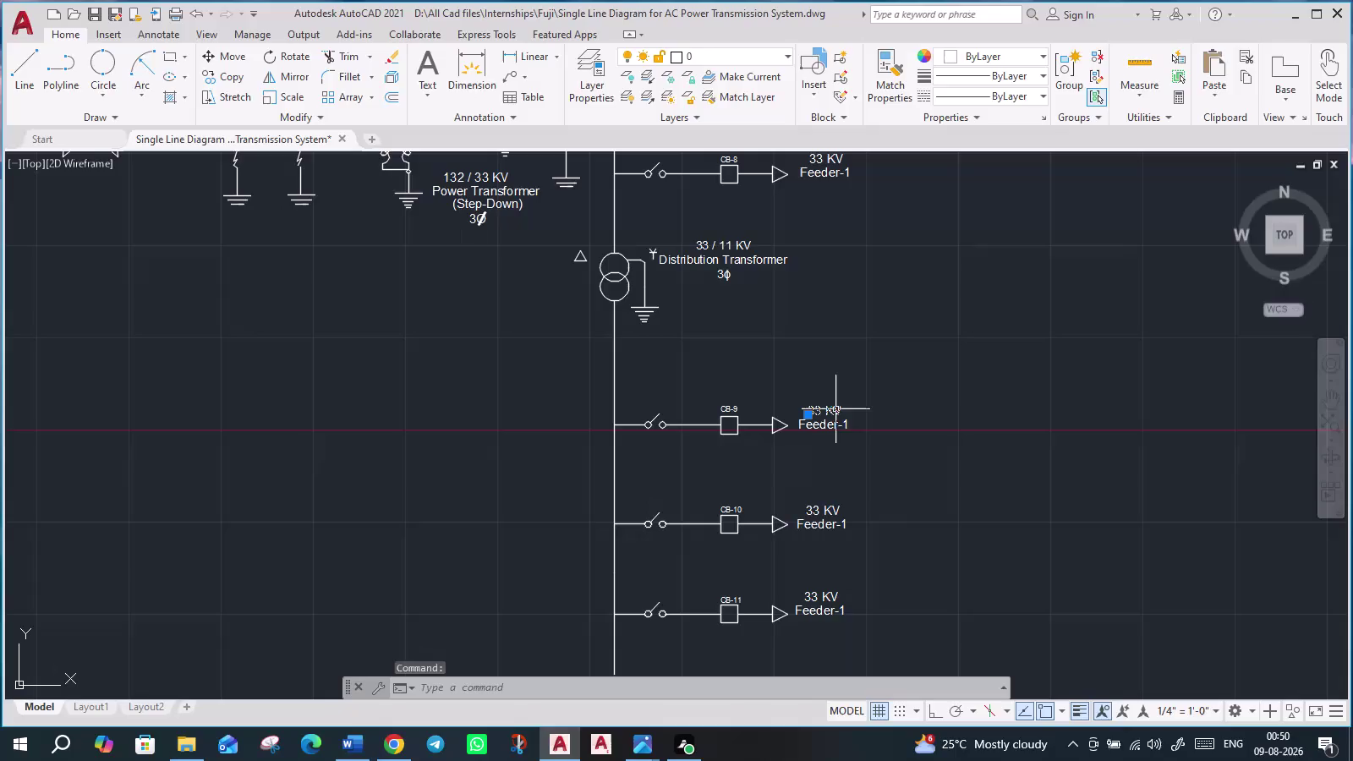
Paste a copy of the 33 KV label below the distribution transformer's ground and open it for editing.
key(ctrl+c)
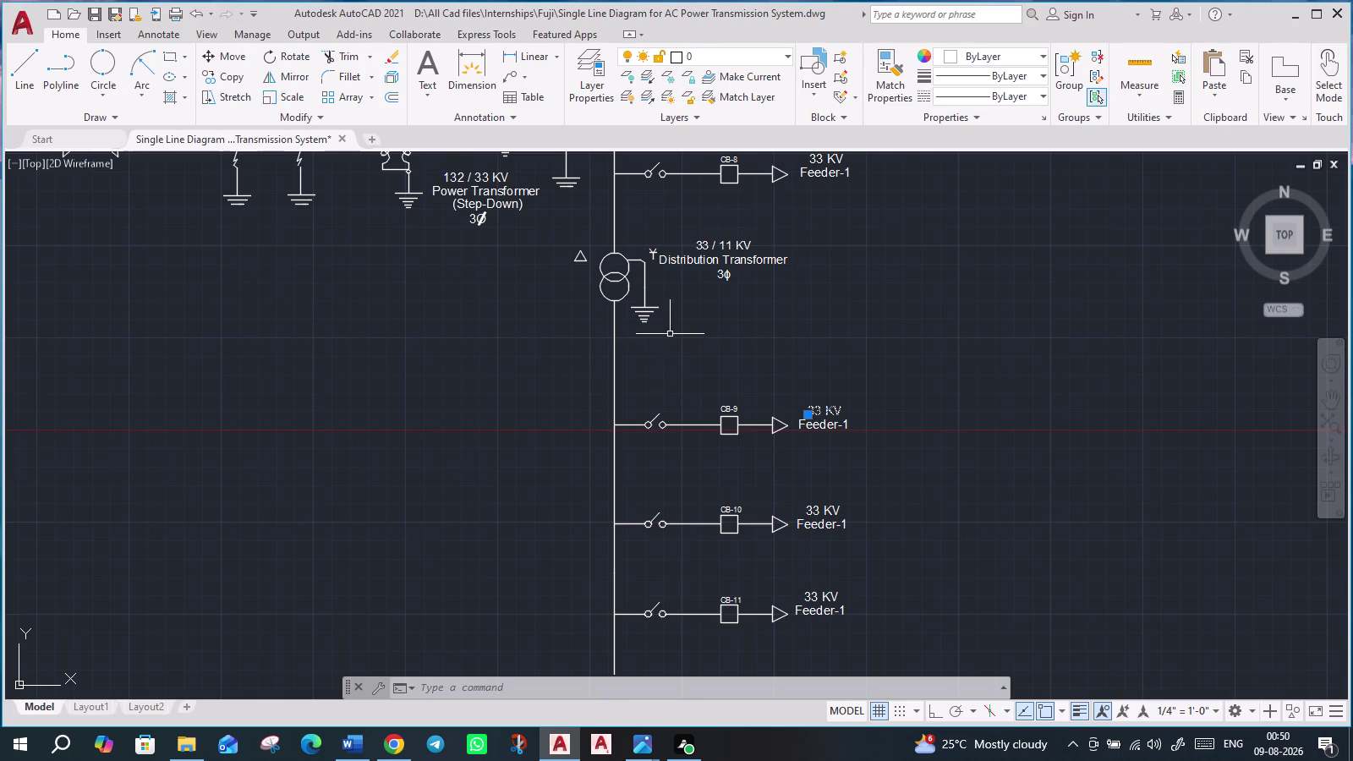
click(633, 339)
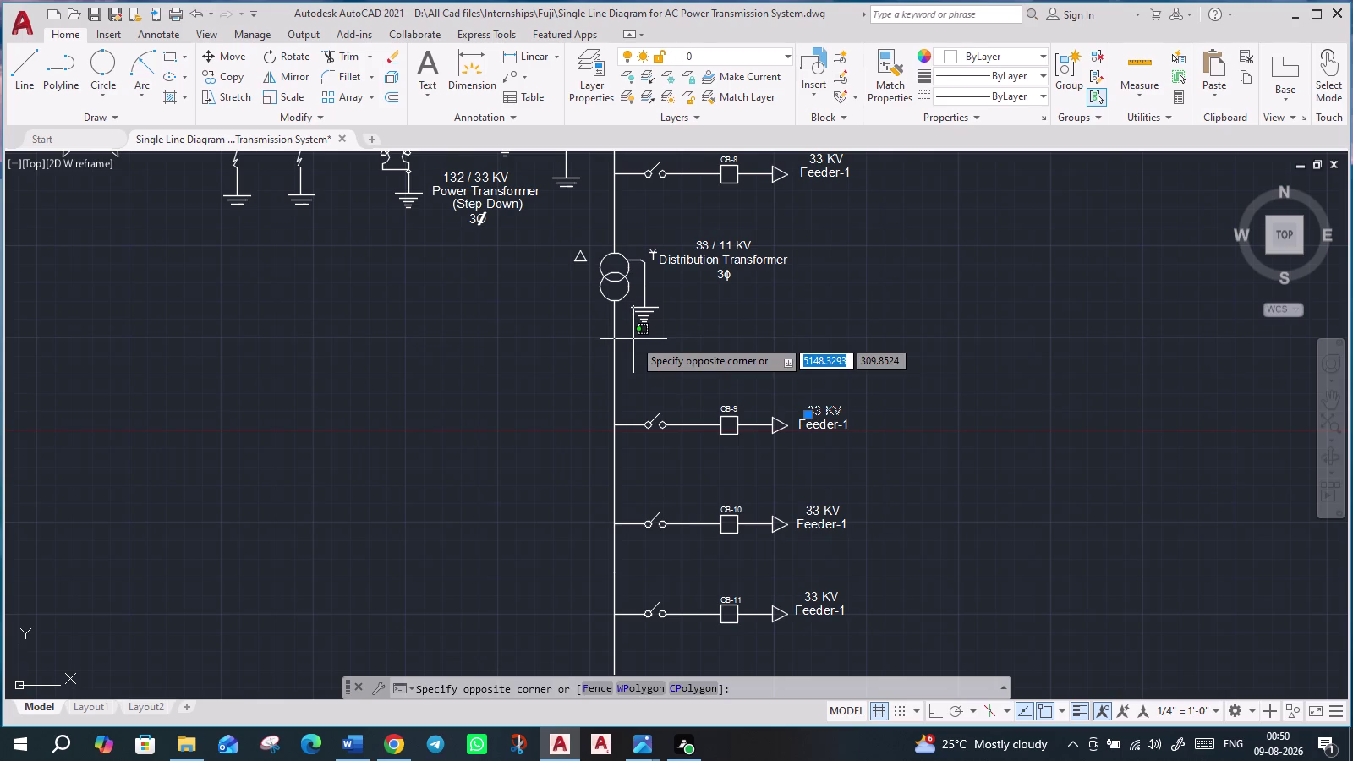
key(ctrl+v)
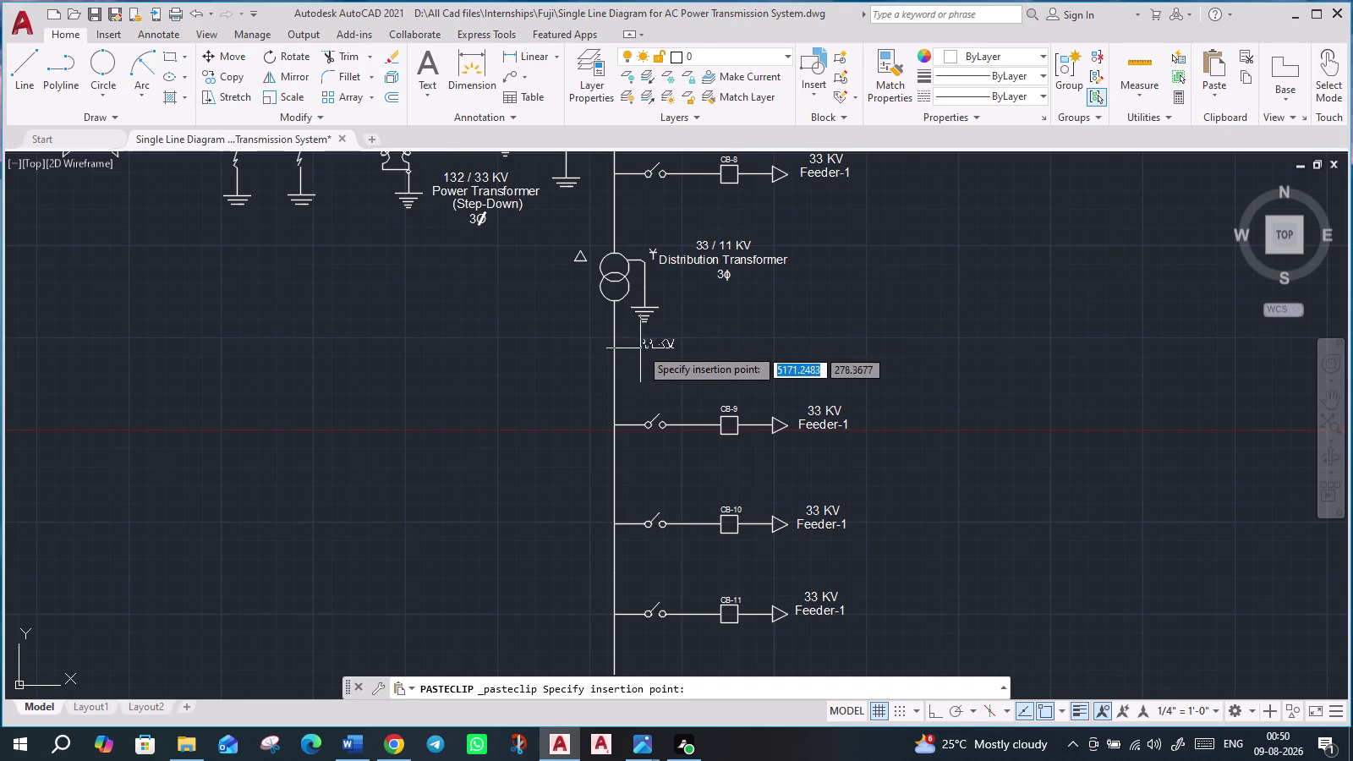
scroll(up, 3)
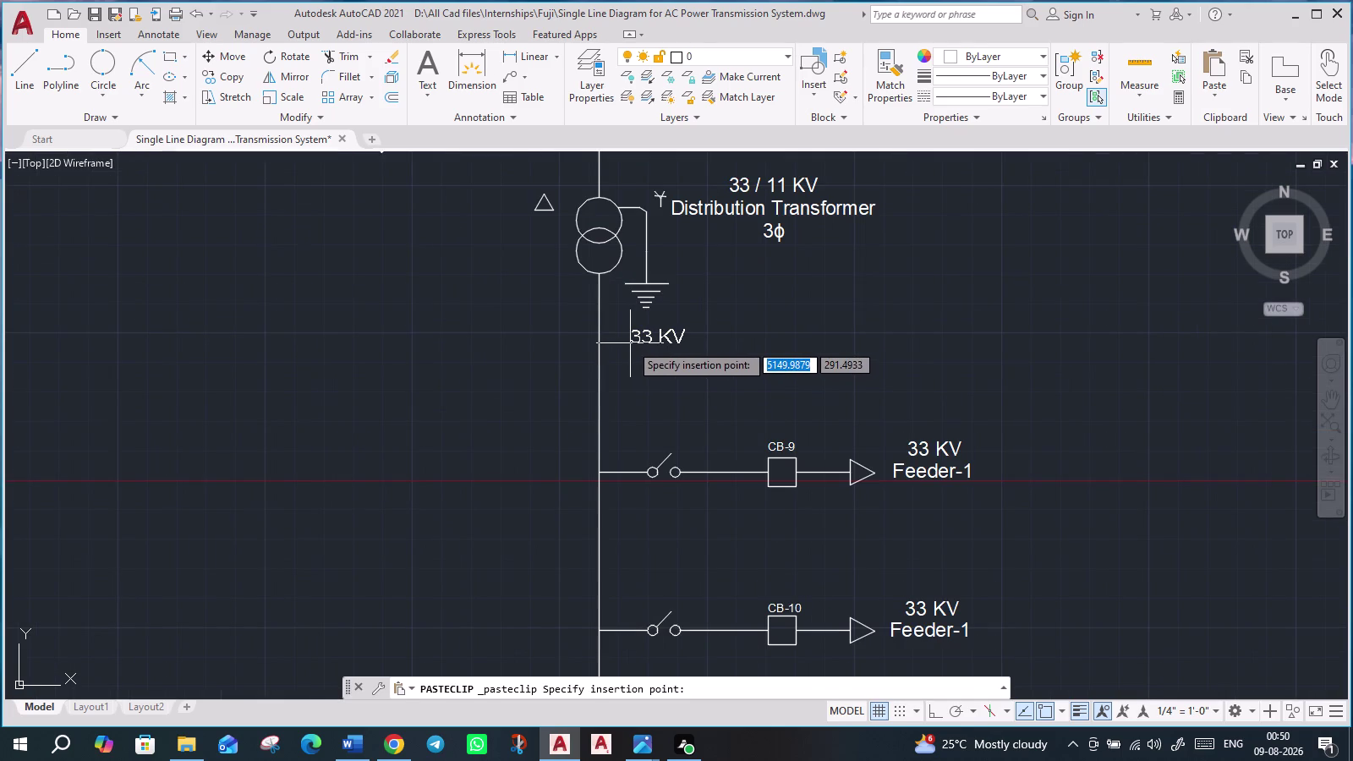
click(630, 344)
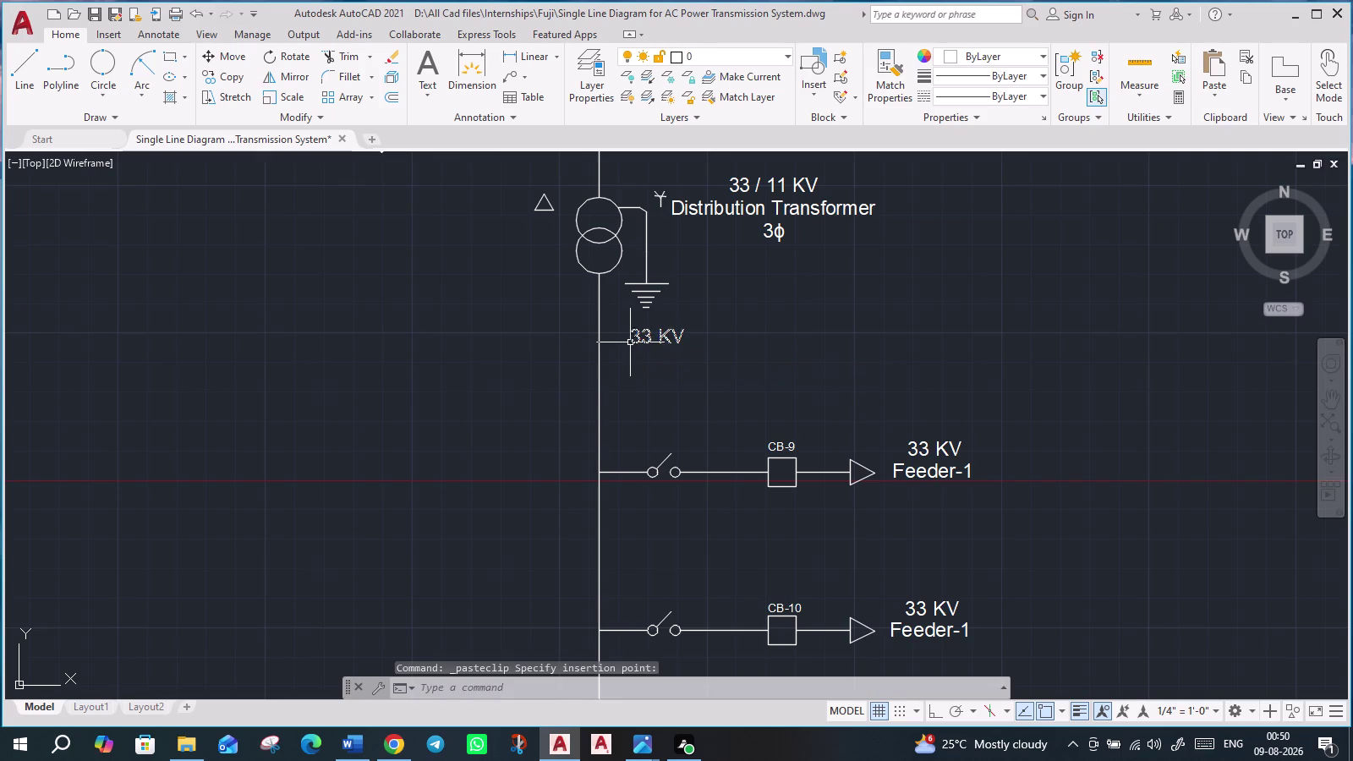
key(Escape)
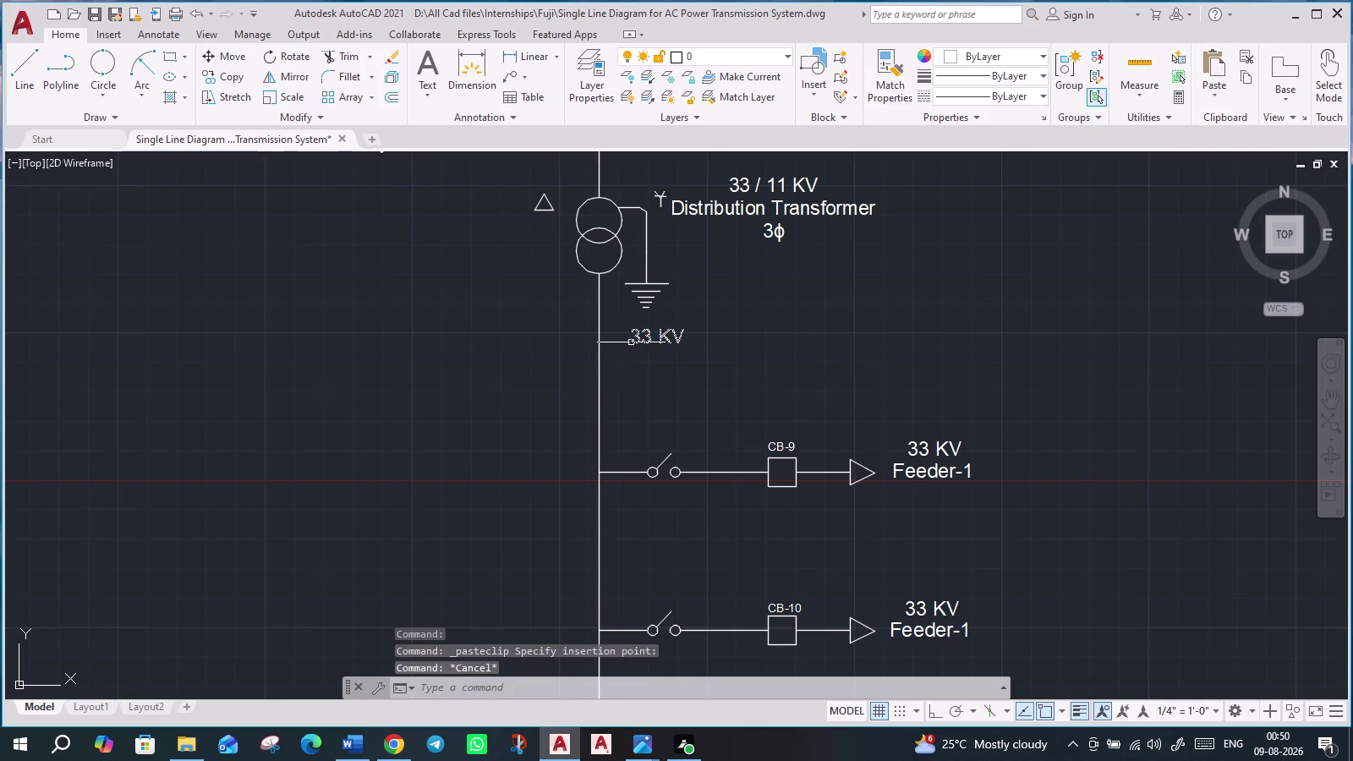
double_click(644, 337)
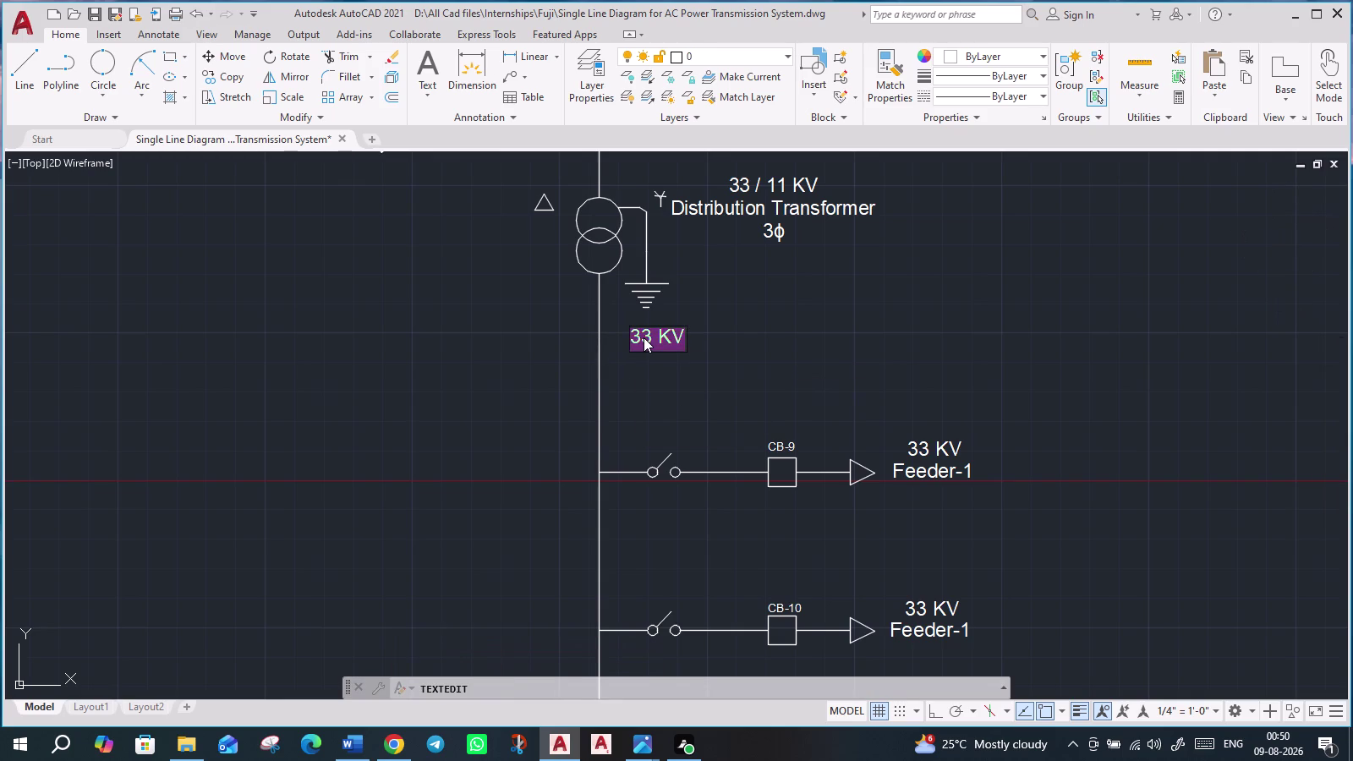
Retype the pasted label as '11 KV BUS' and exit text editing.
text(11)
key(space)
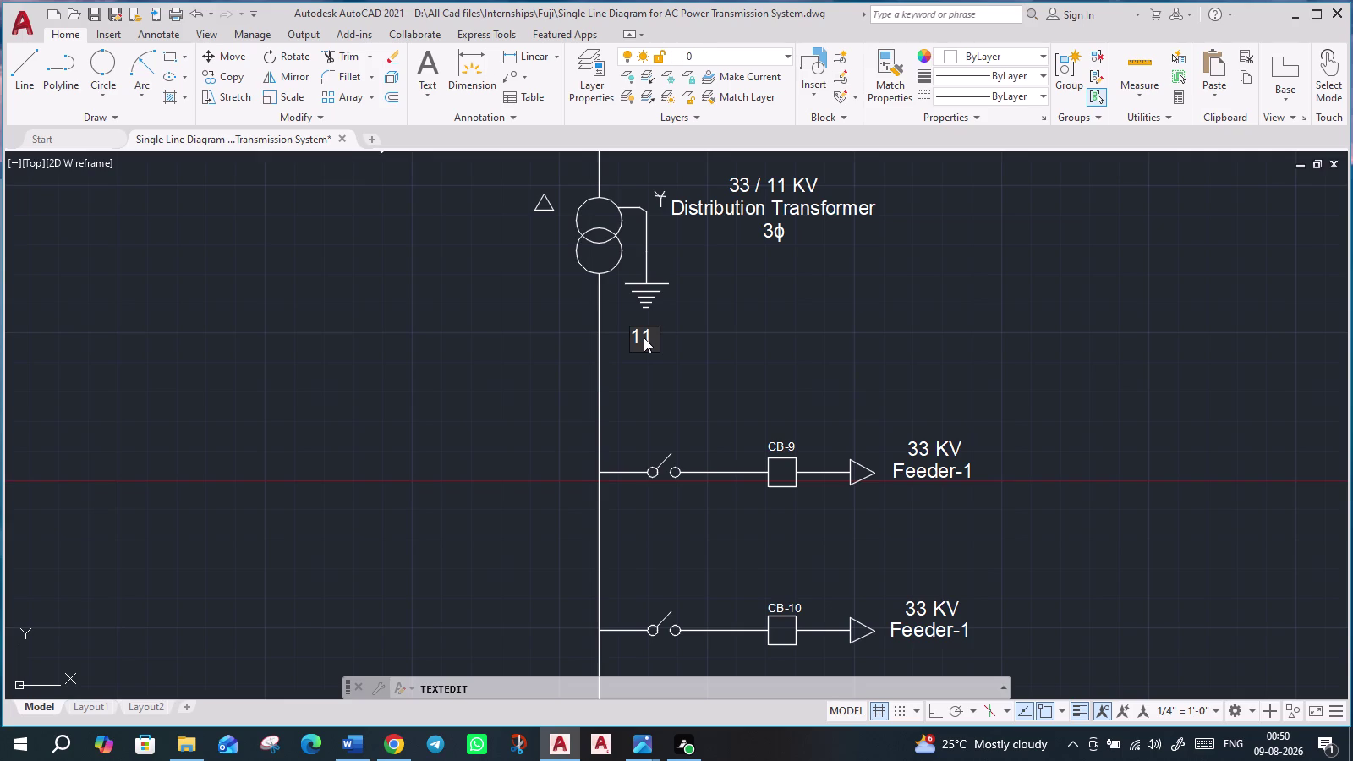
text(KV)
key(space)
text(B)
text(US)
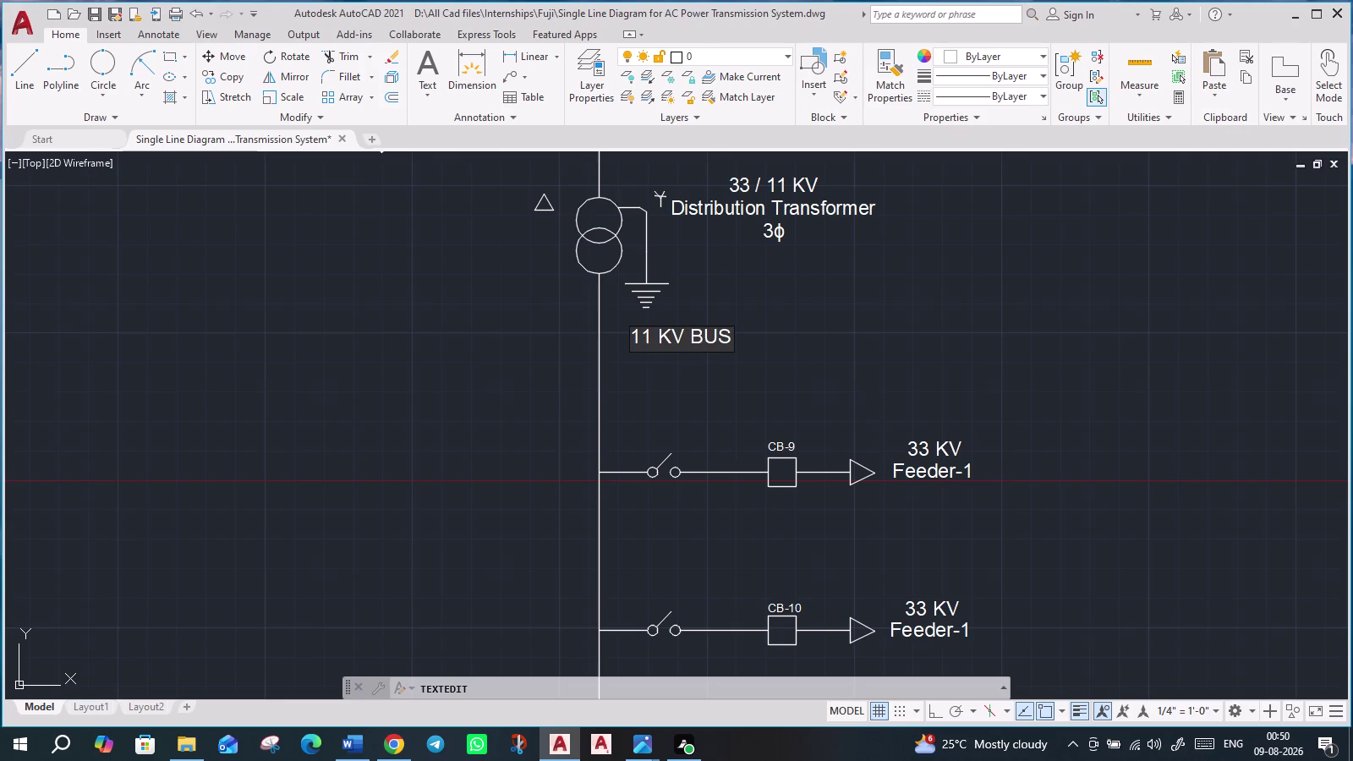
key(Return)
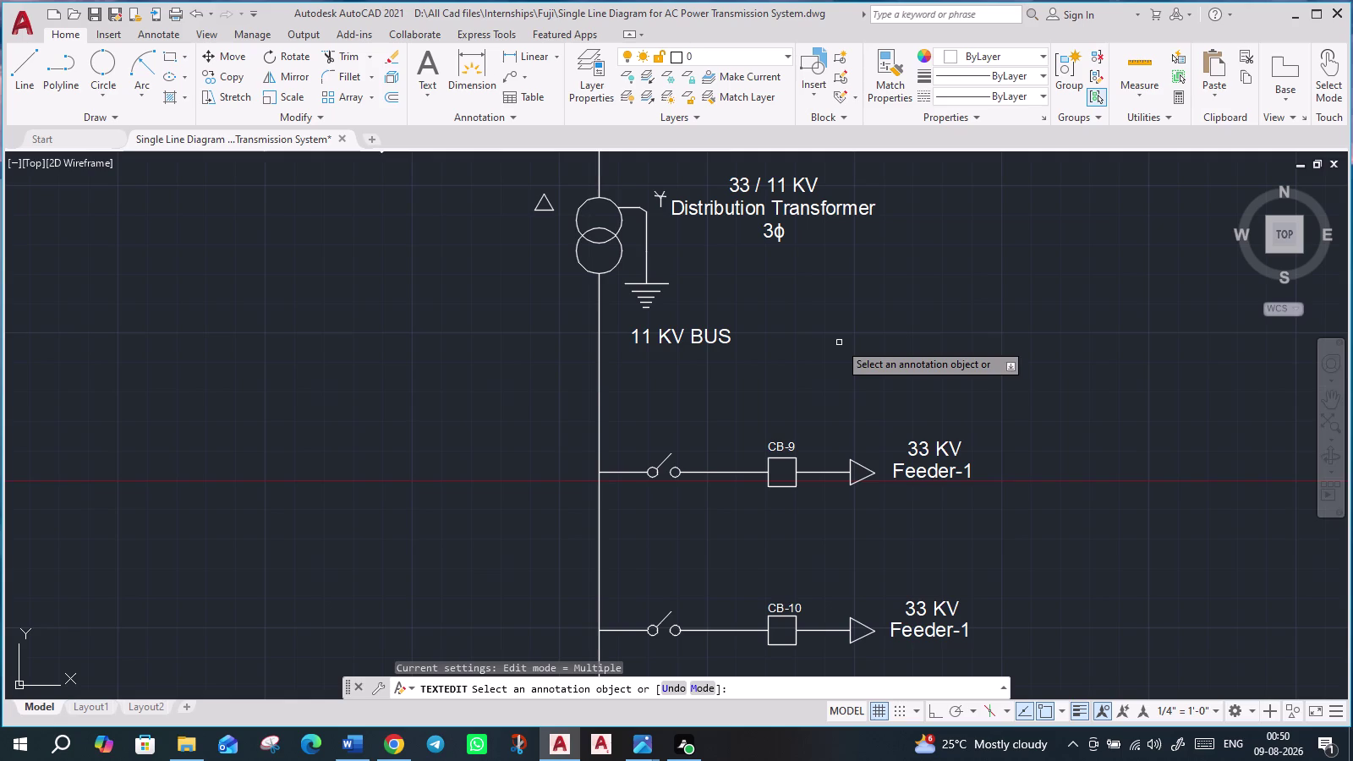
key(Escape)
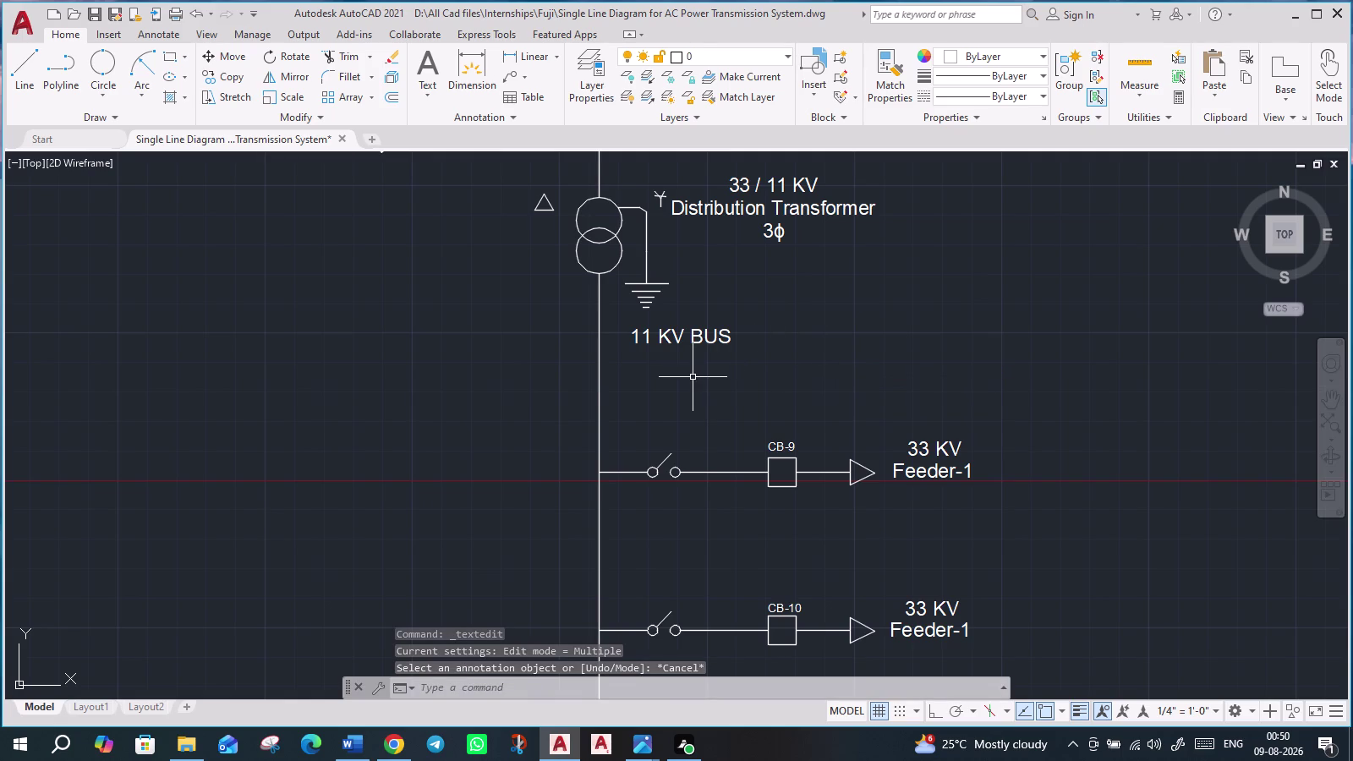
scroll(down, 3)
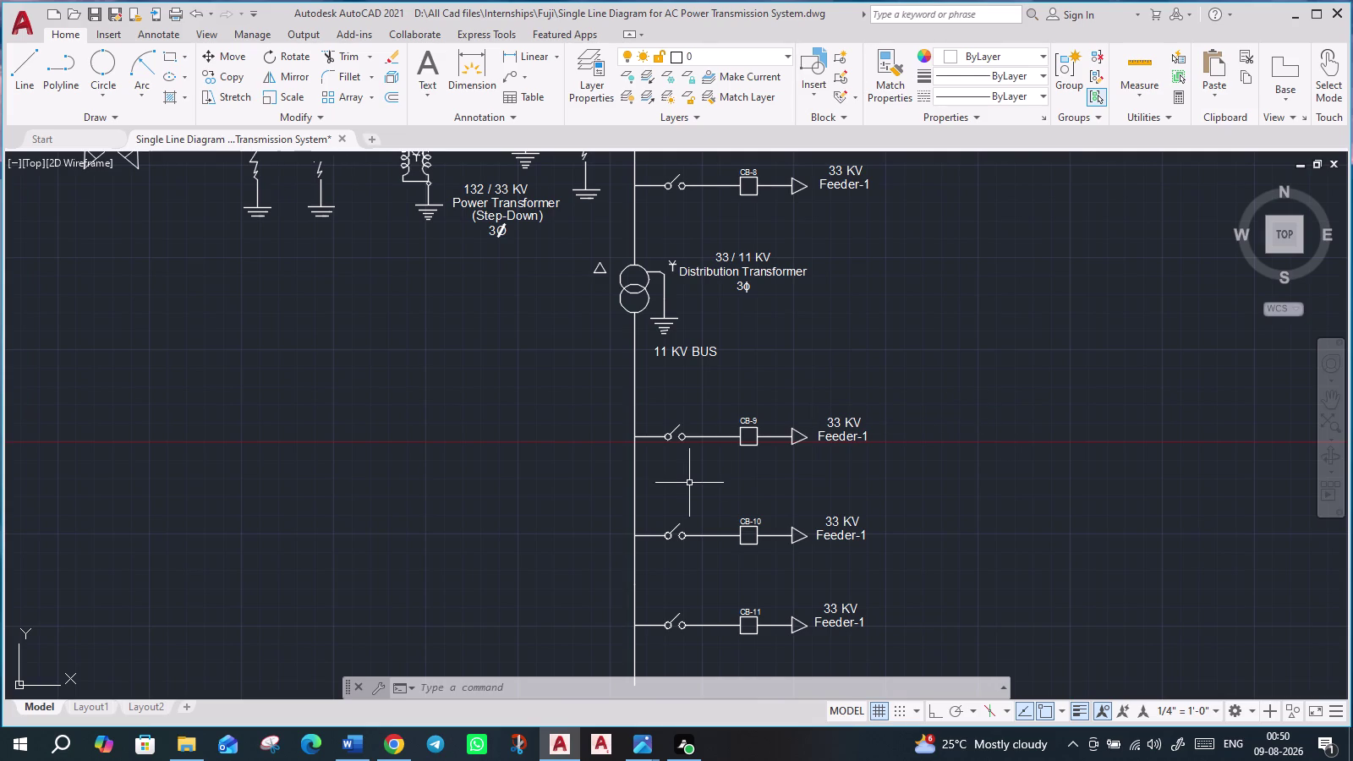
Draw a line left from the 11 KV bus at the CB-9 row, then delete the slanted result.
key(l)
key(Return)
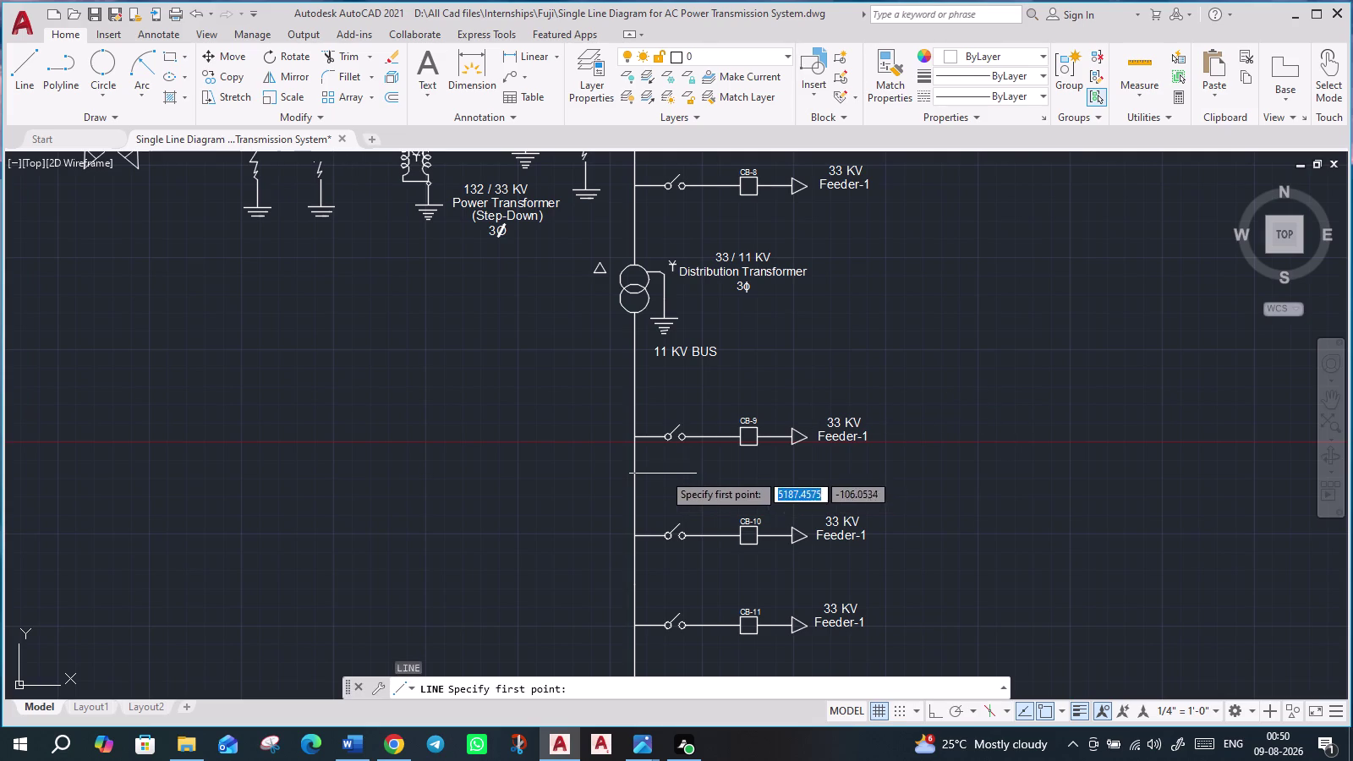
click(638, 440)
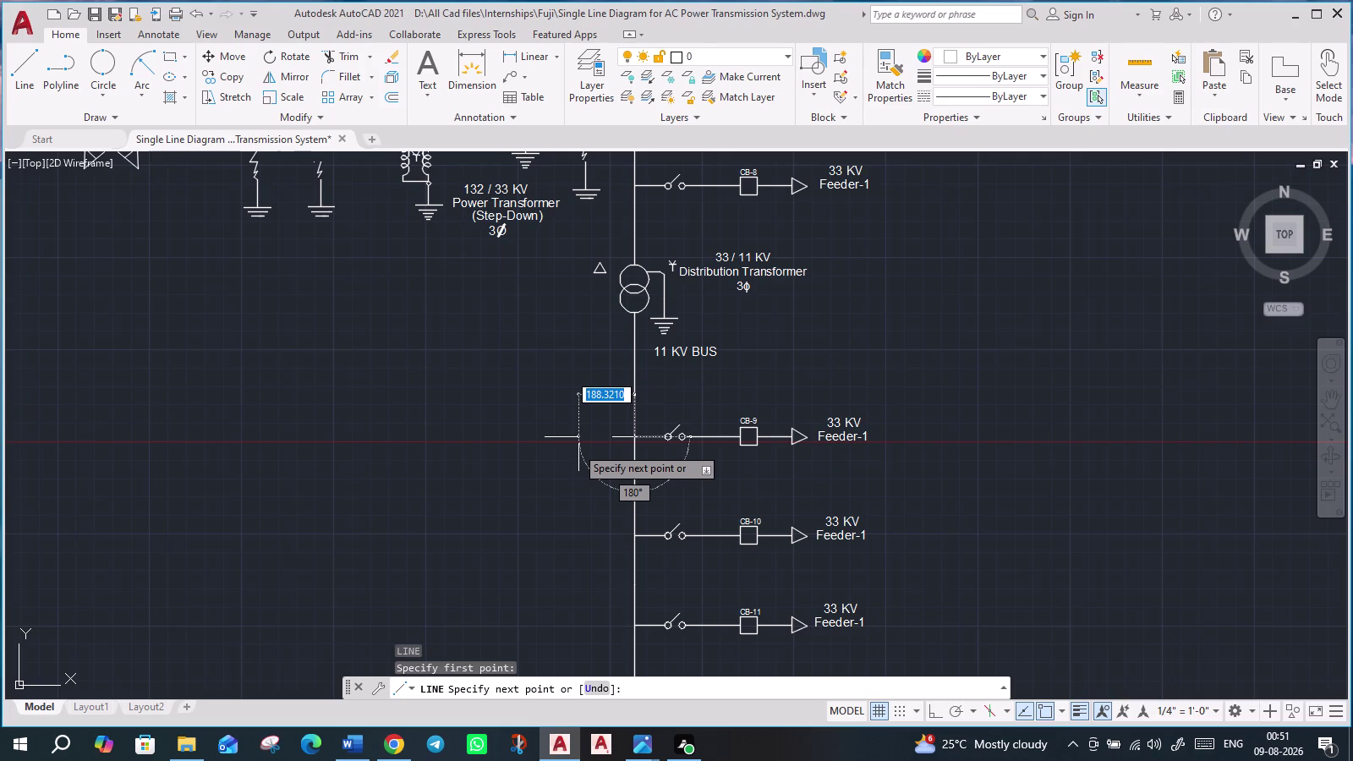
click(576, 446)
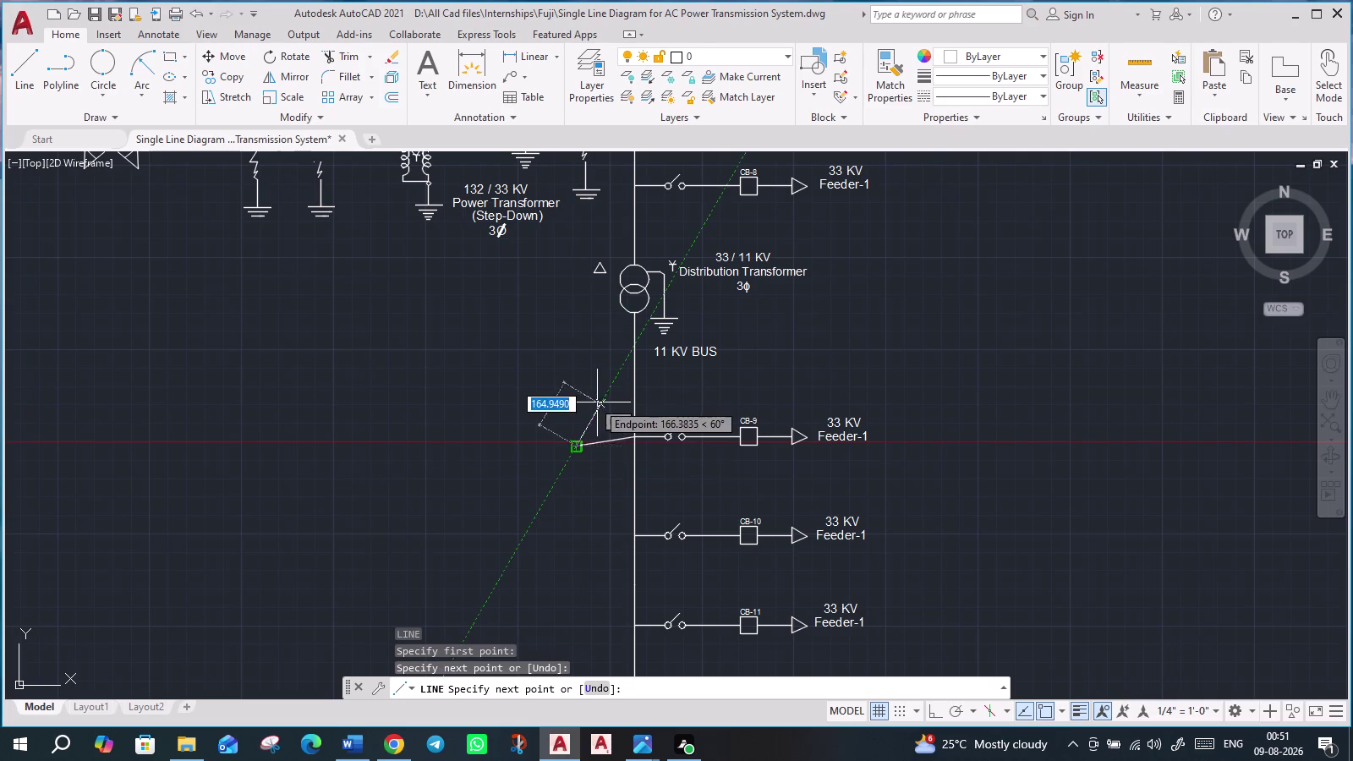
key(Escape)
click(588, 444)
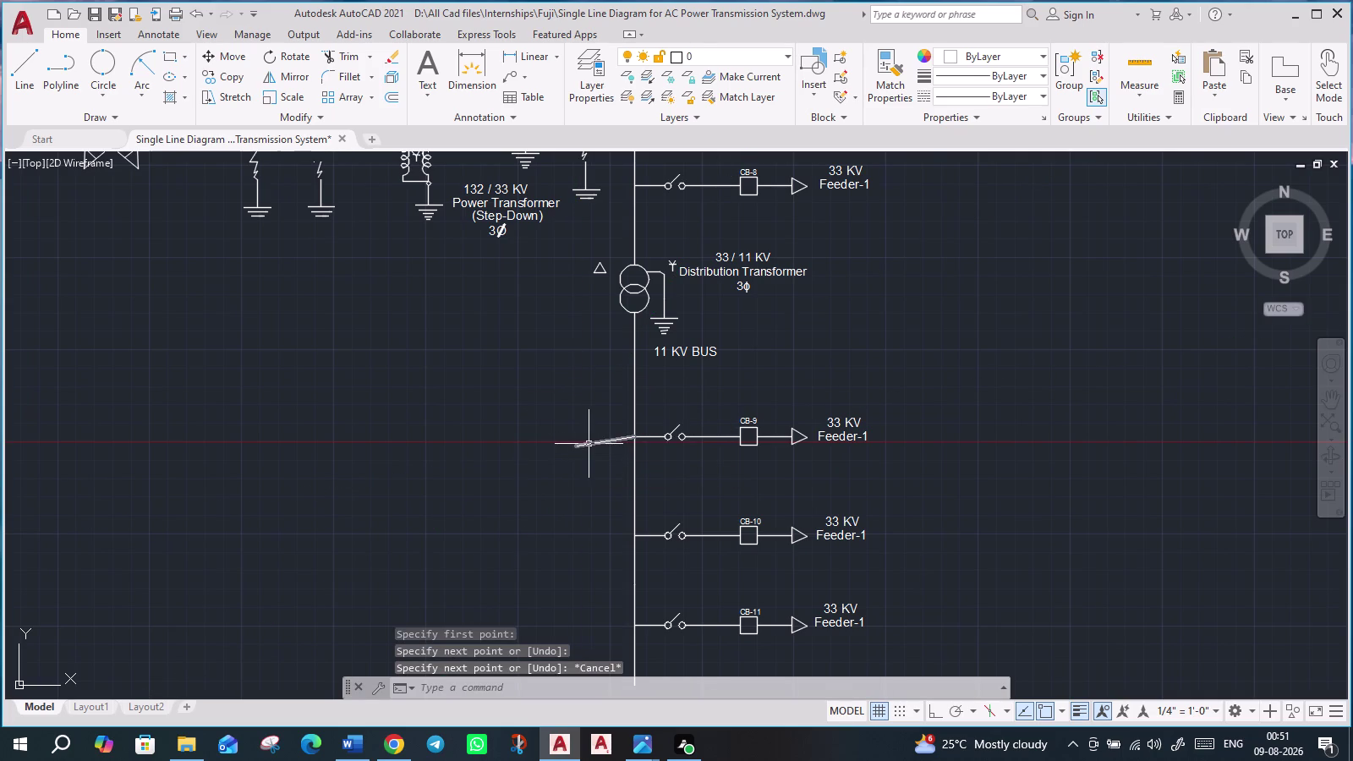
key(Delete)
Redraw the CB-9 branch as a horizontal line running left from the bus.
key(l)
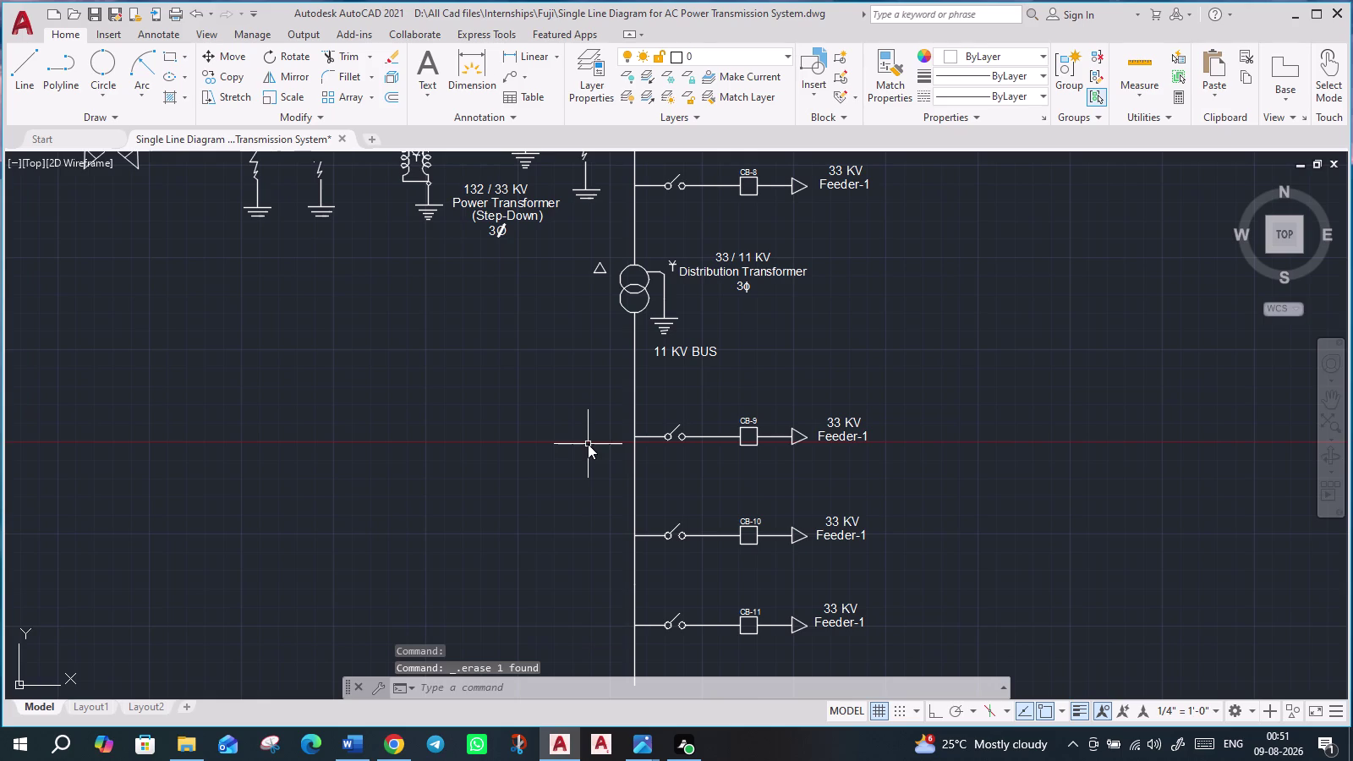
key(Return)
click(634, 437)
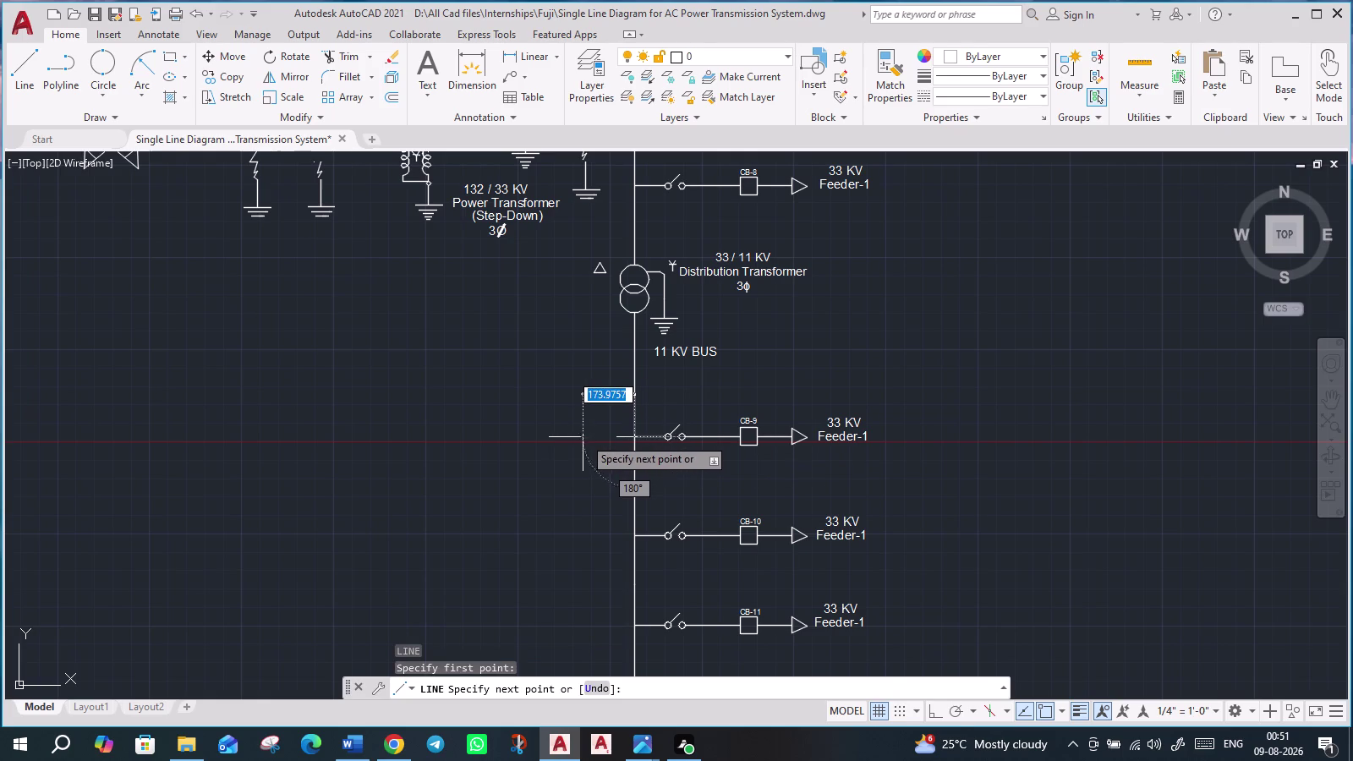
click(591, 437)
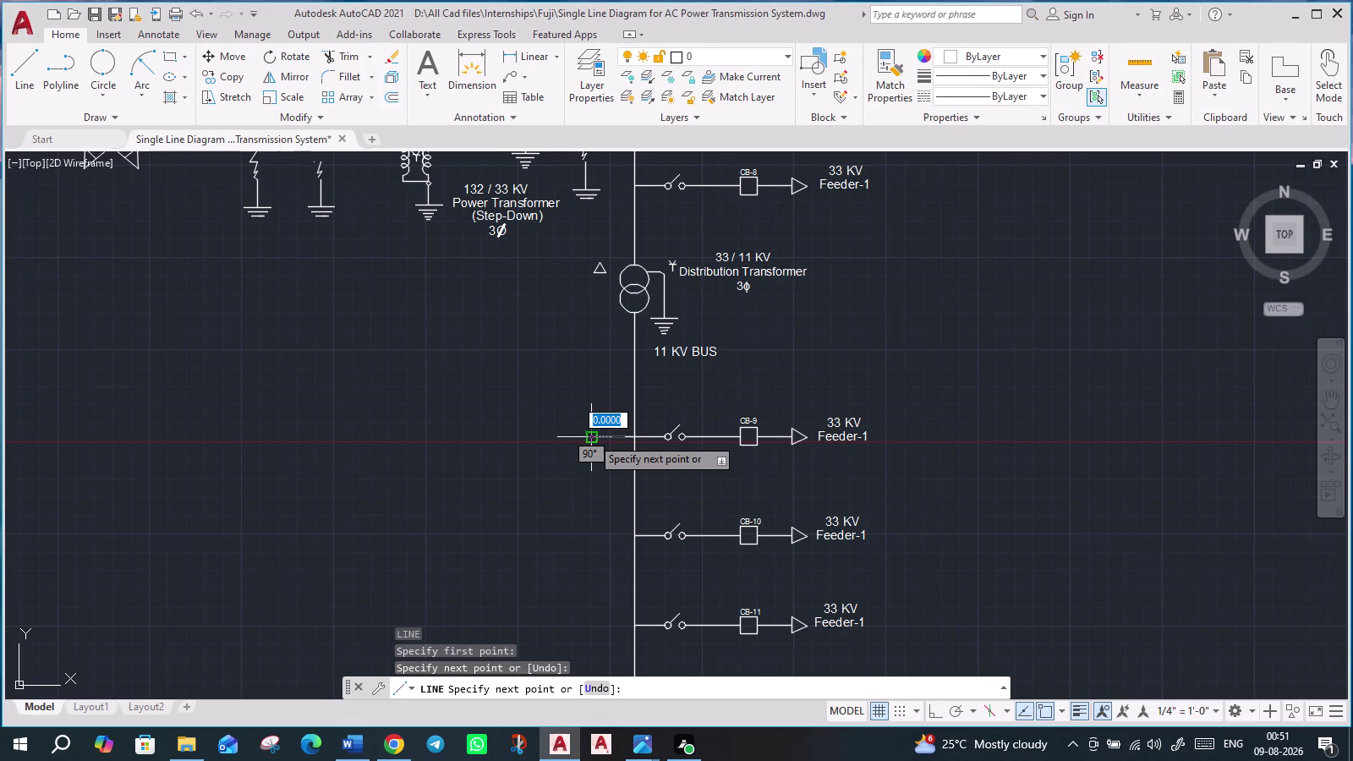
key(Escape)
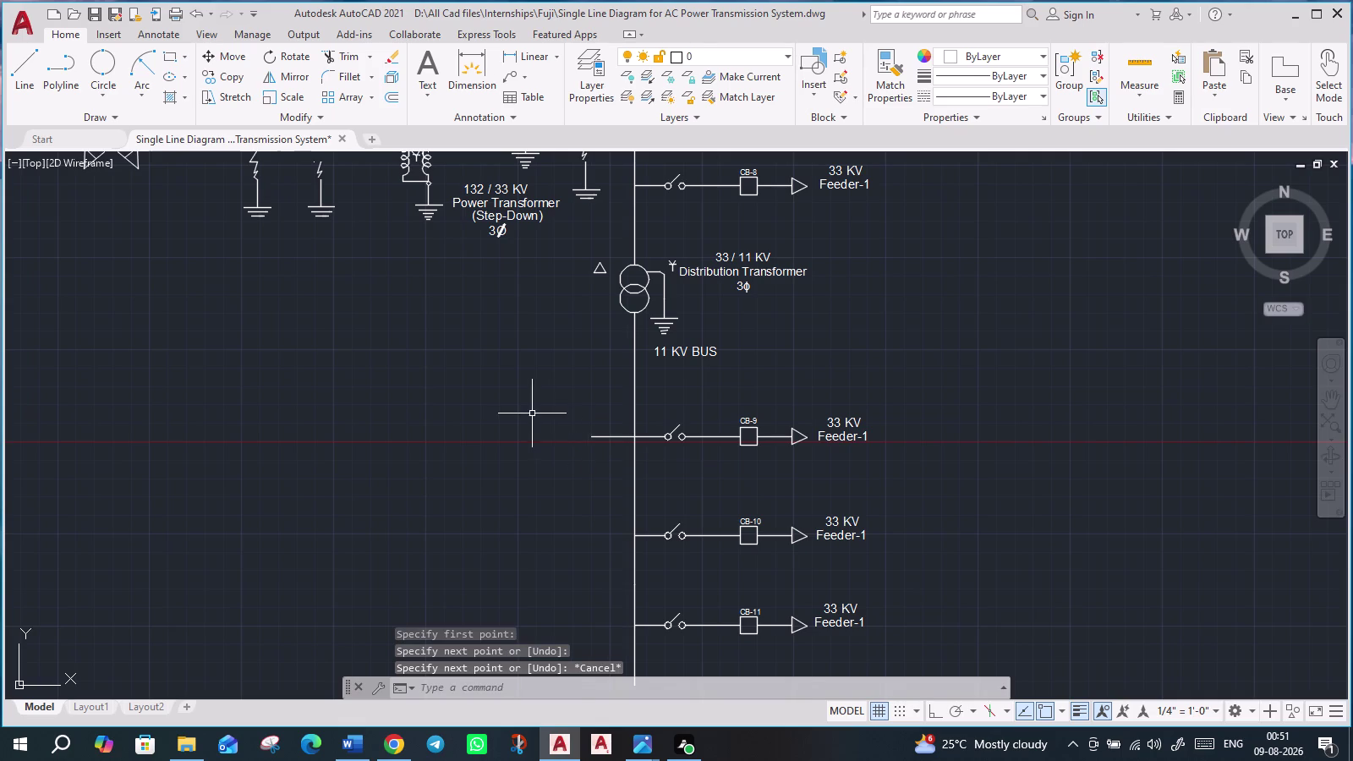
scroll(down, 3)
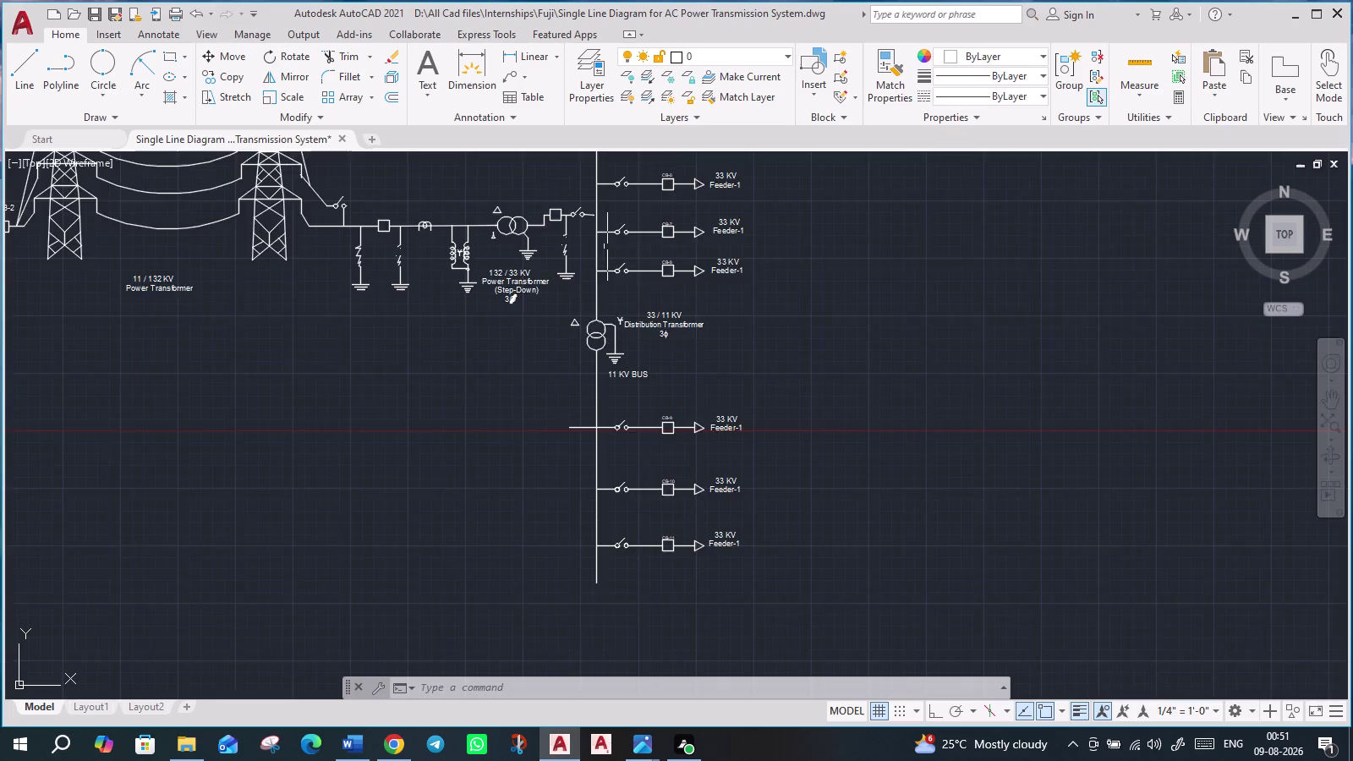
Select the grounded lightning arrester and its LA label beside the generator.
scroll(up, 3)
scroll(down, 3)
middle_drag(384, 467, 777, 456)
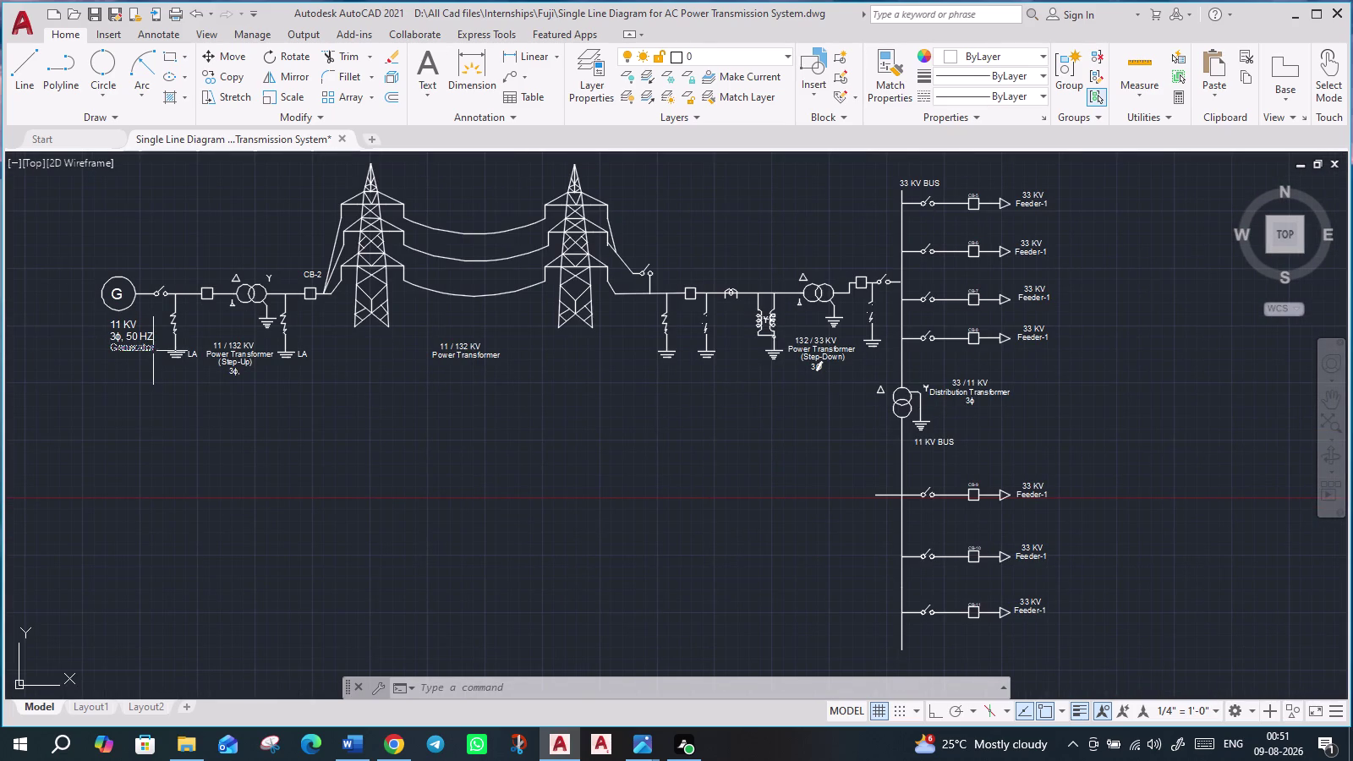
scroll(up, 3)
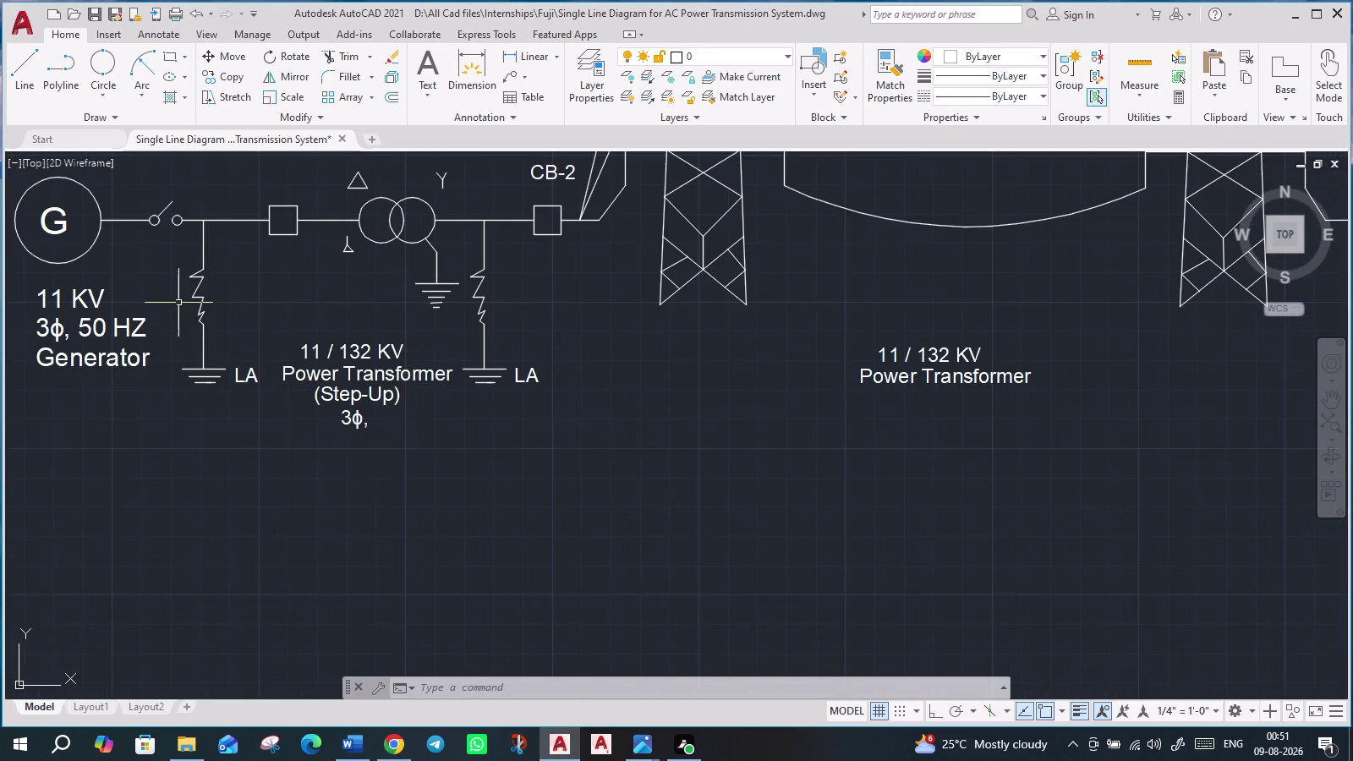
click(218, 421)
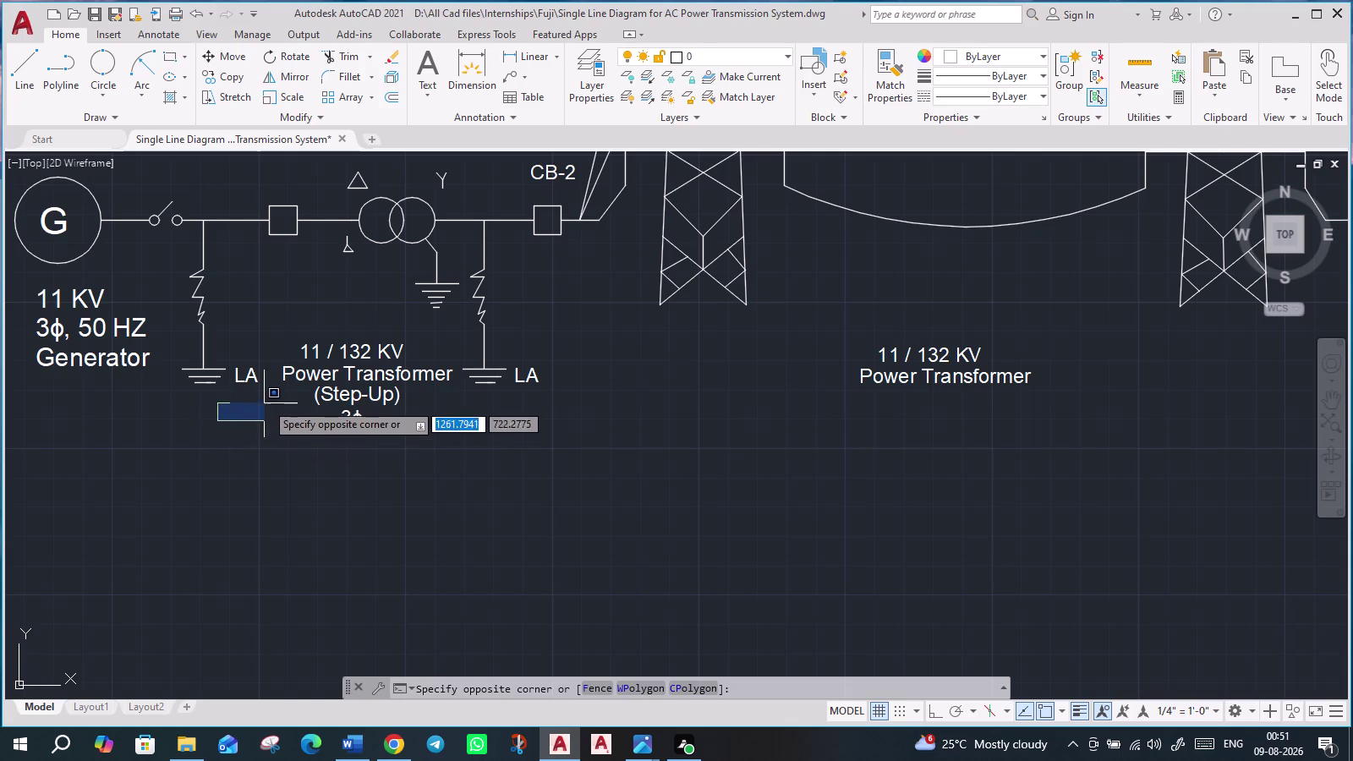
key(Escape)
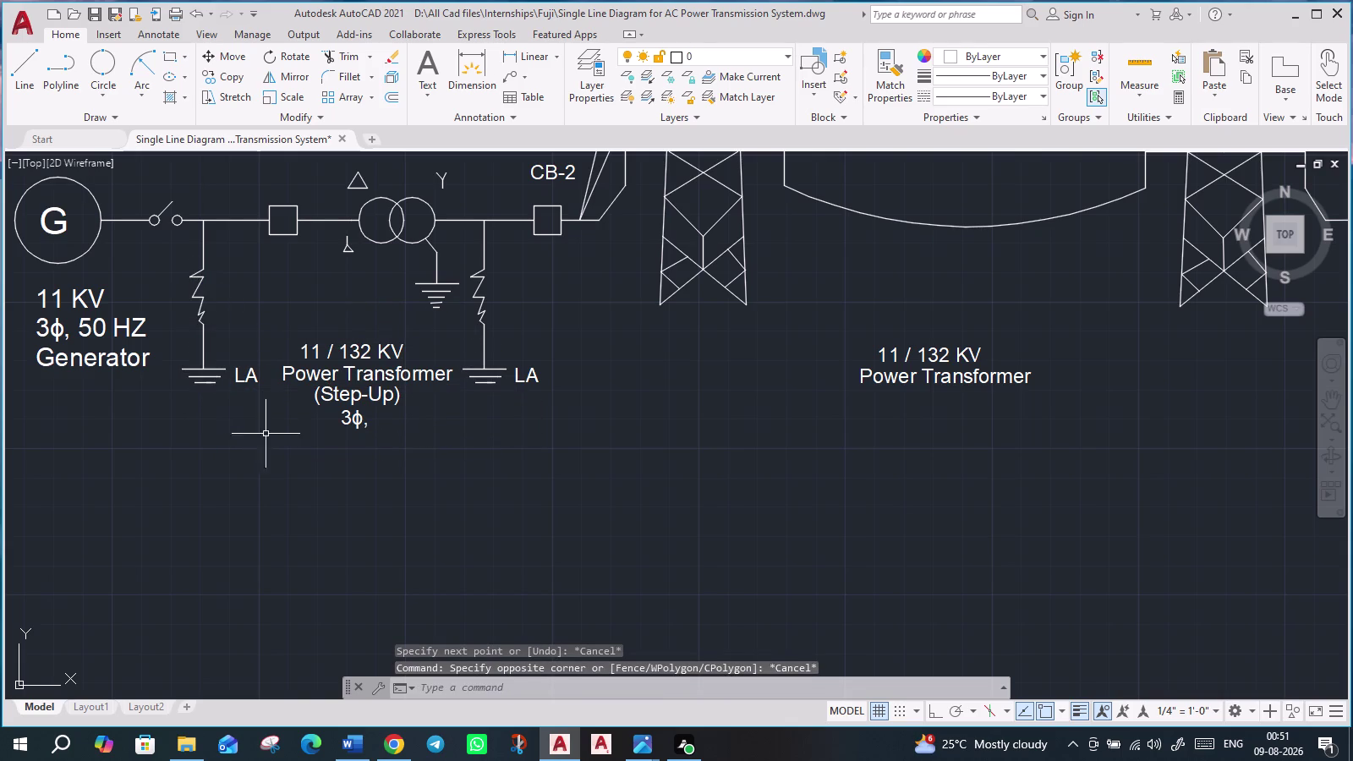
drag(275, 427, 265, 422)
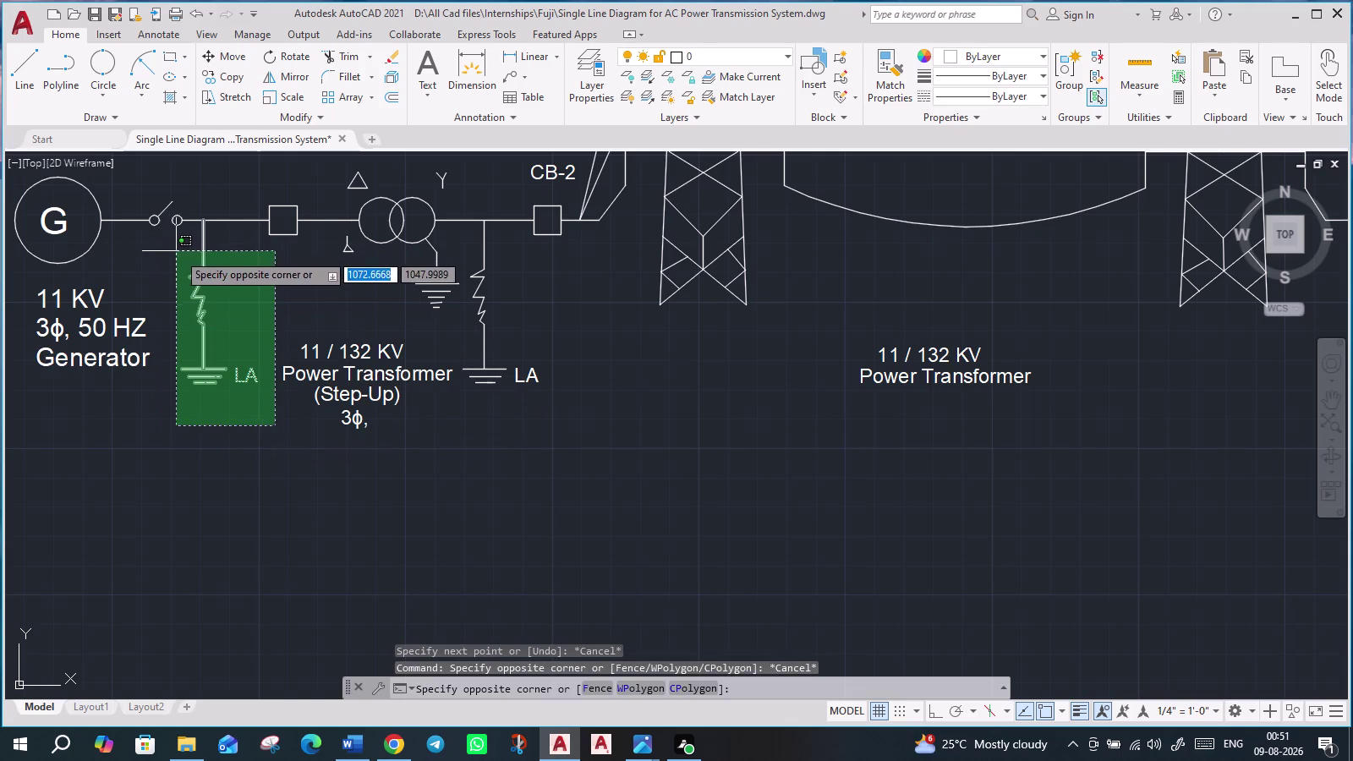
click(182, 253)
Copy the arrester and label from its top onto the CB-9 branch line.
key(c)
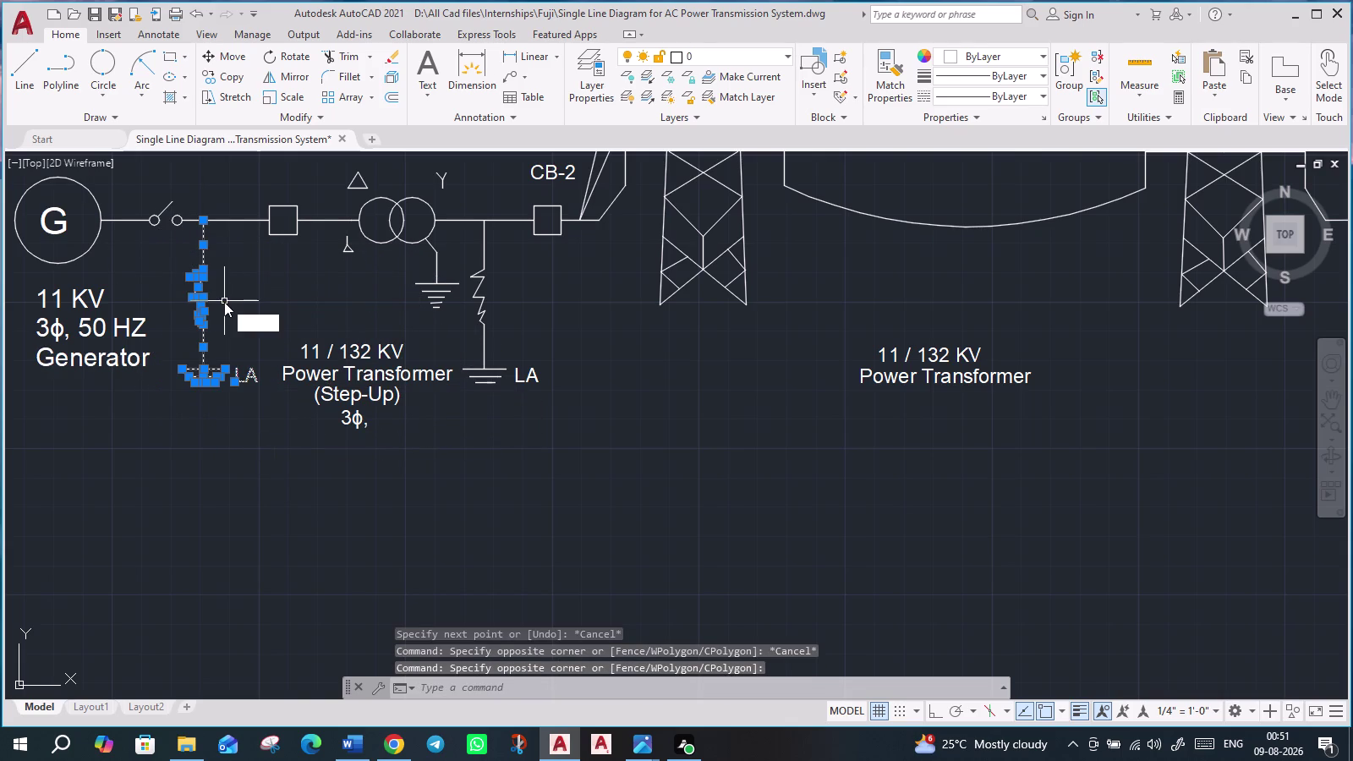
key(o)
key(Return)
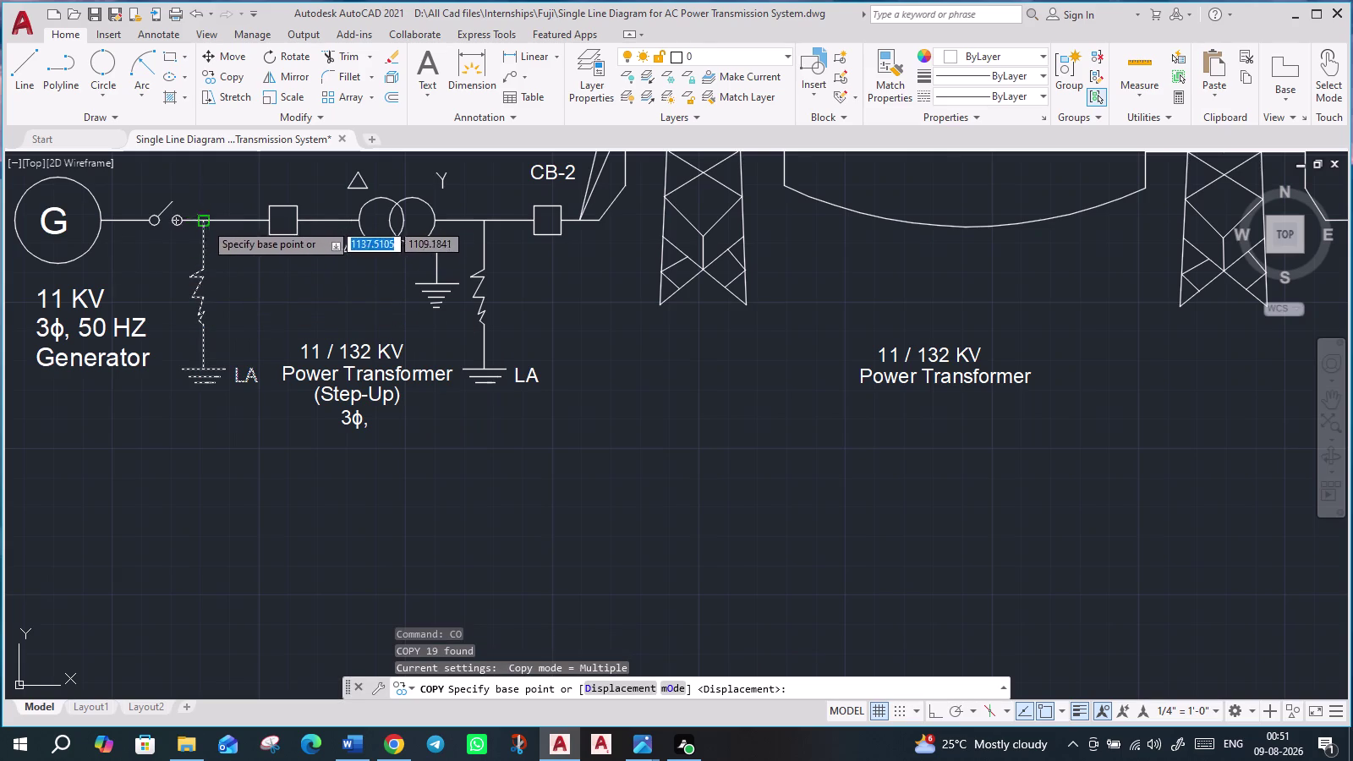
click(201, 222)
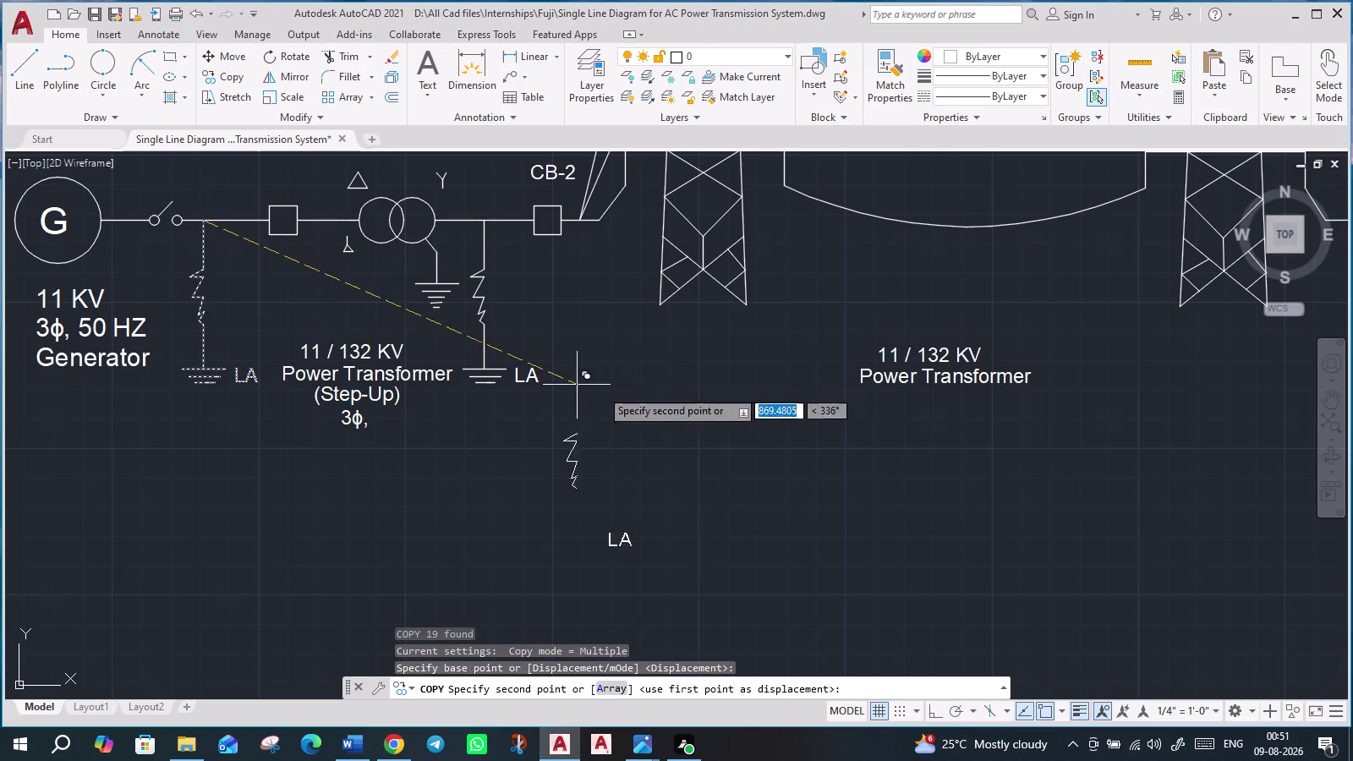
middle_drag(776, 418, 84, 414)
middle_drag(1053, 450, 497, 380)
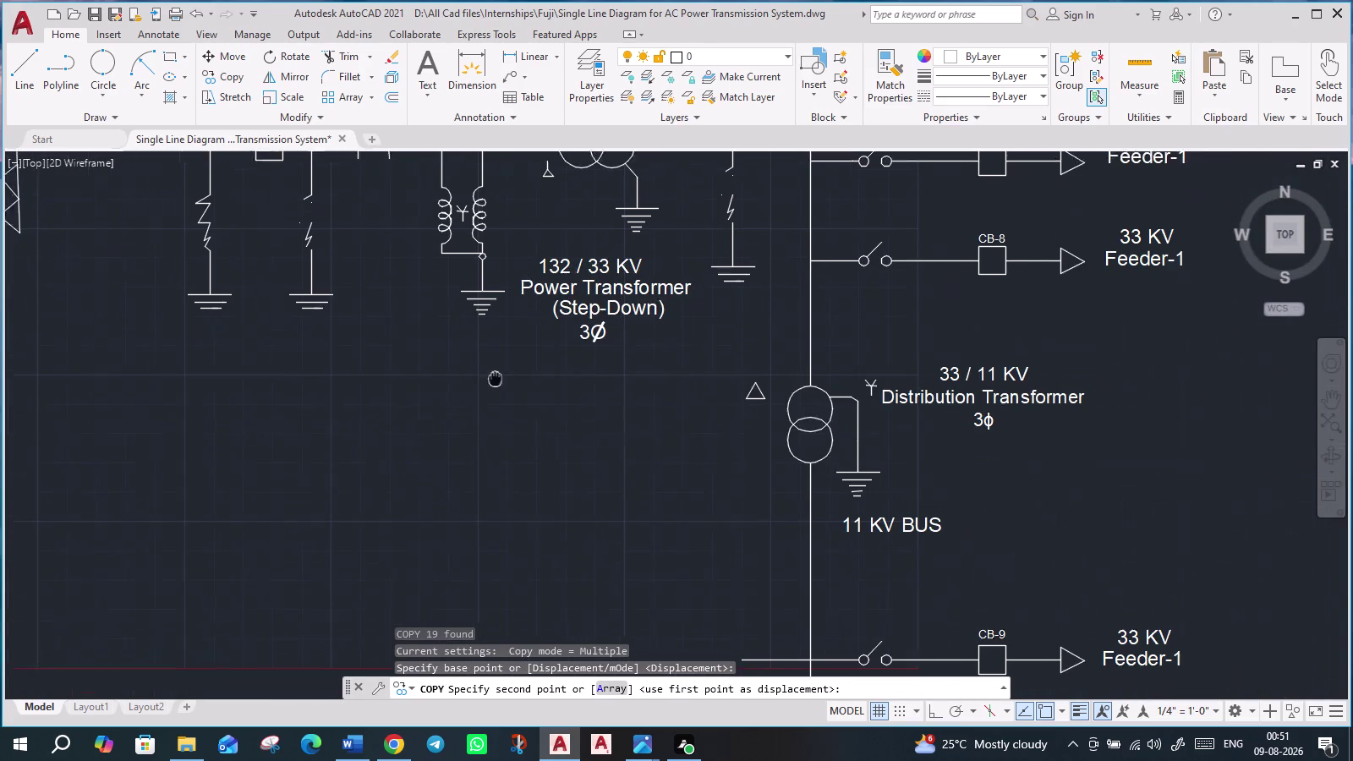
middle_drag(496, 380, 492, 375)
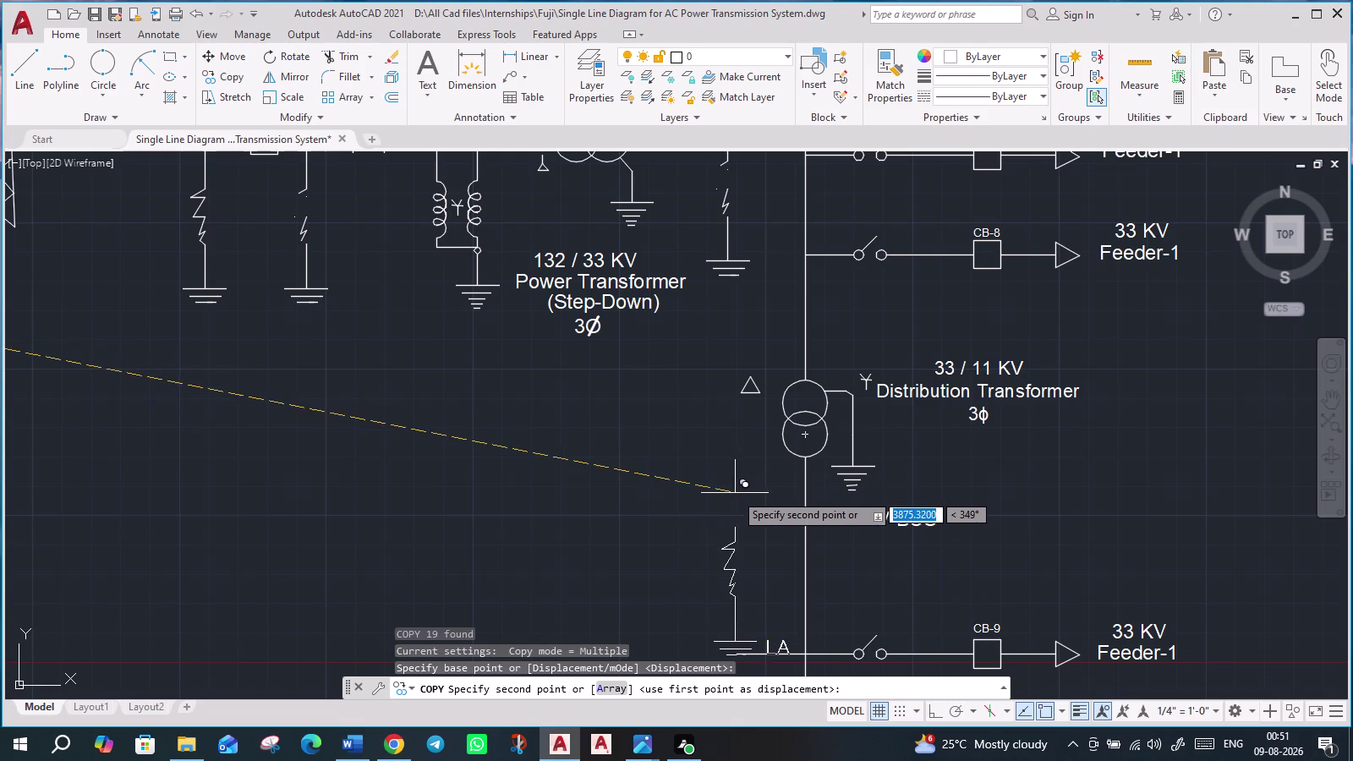
middle_drag(724, 472, 690, 324)
middle_drag(696, 524, 692, 501)
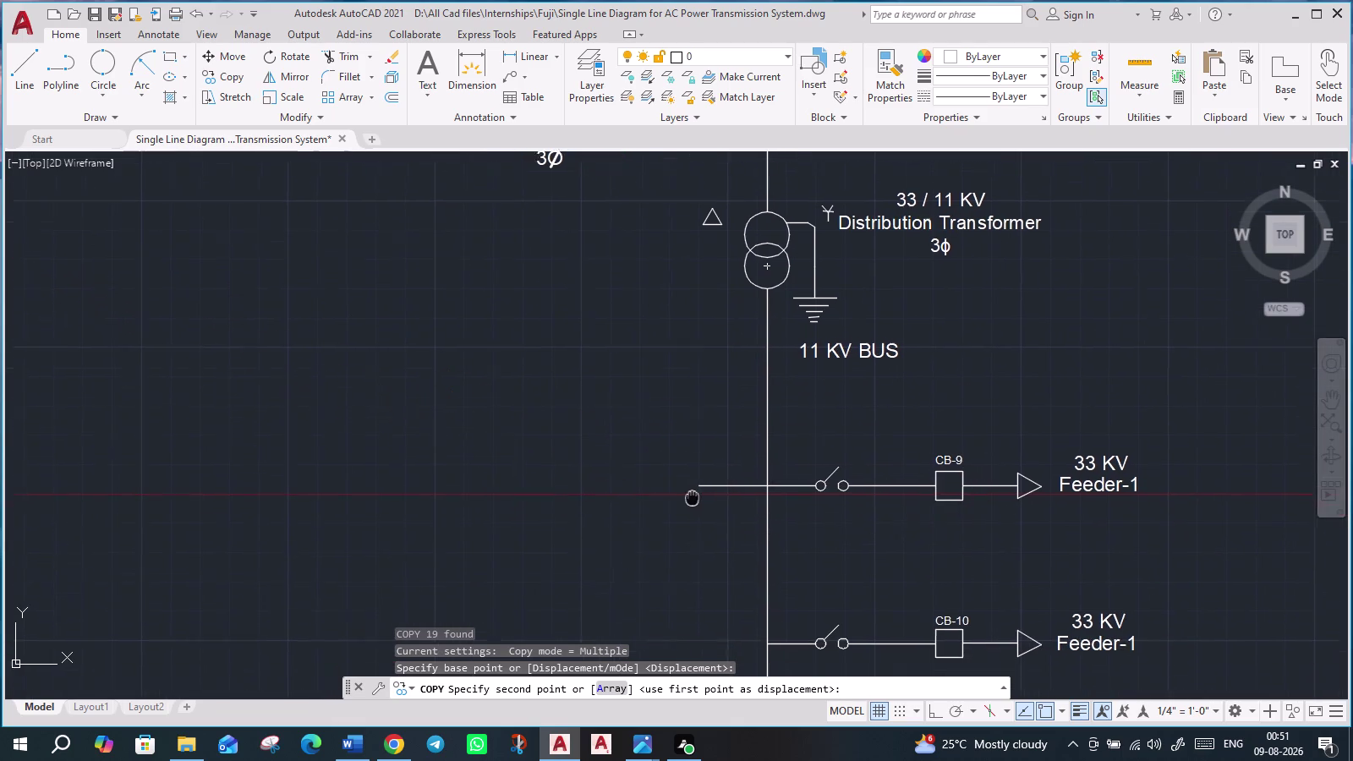
middle_drag(692, 500, 680, 367)
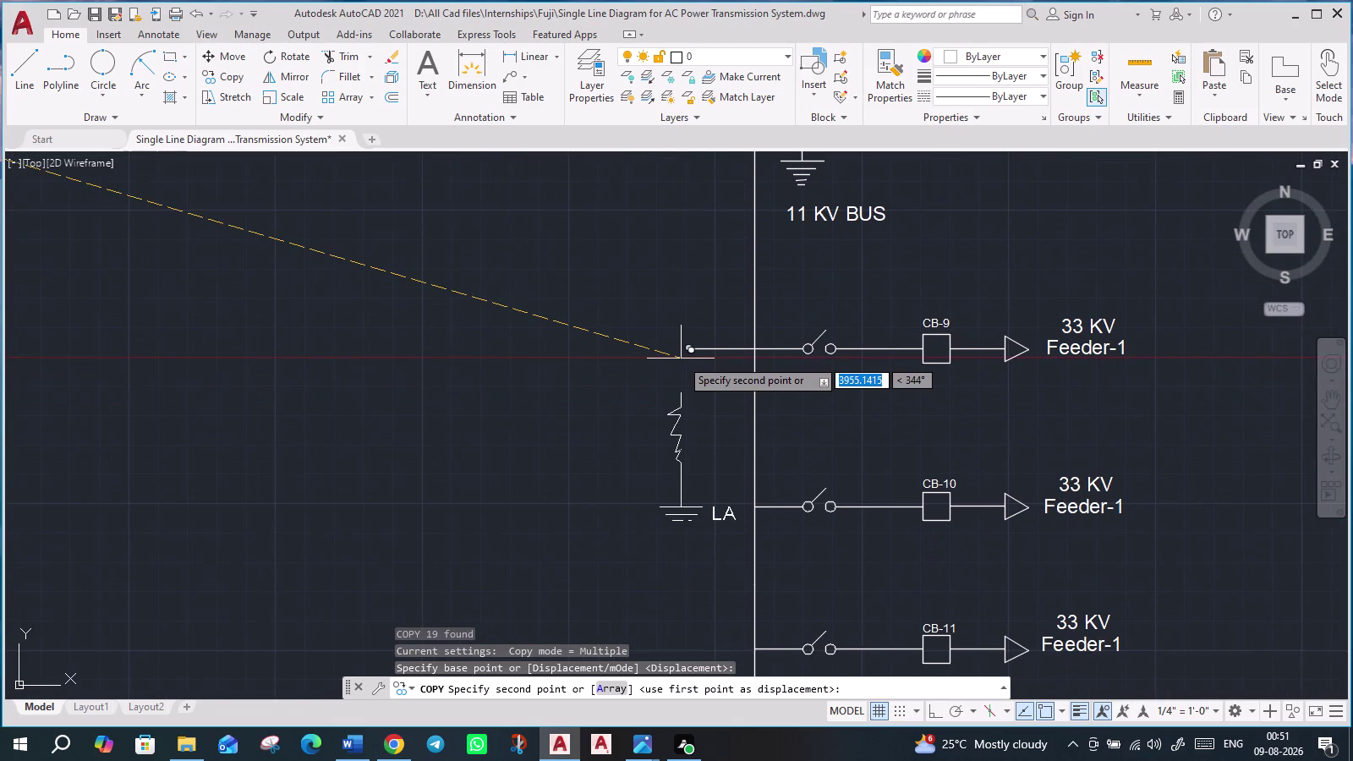
click(691, 353)
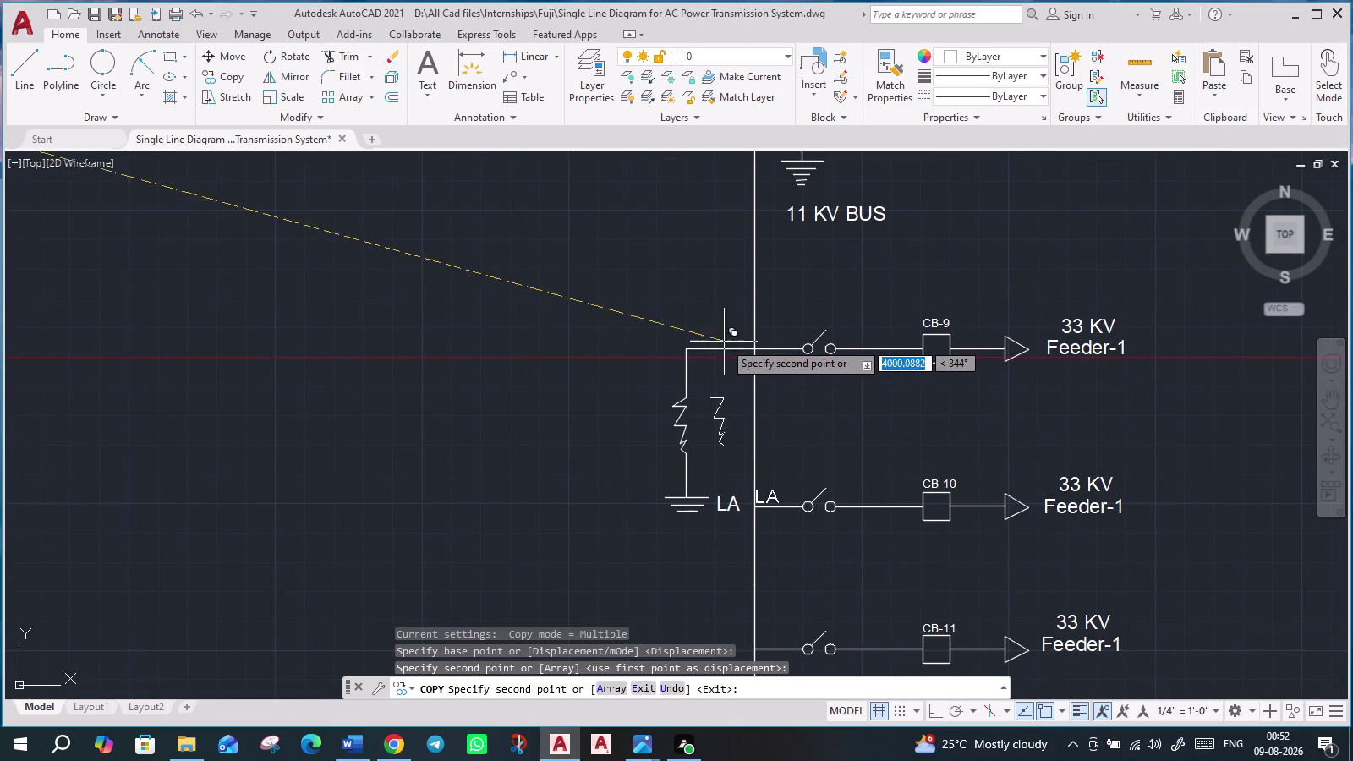
key(Escape)
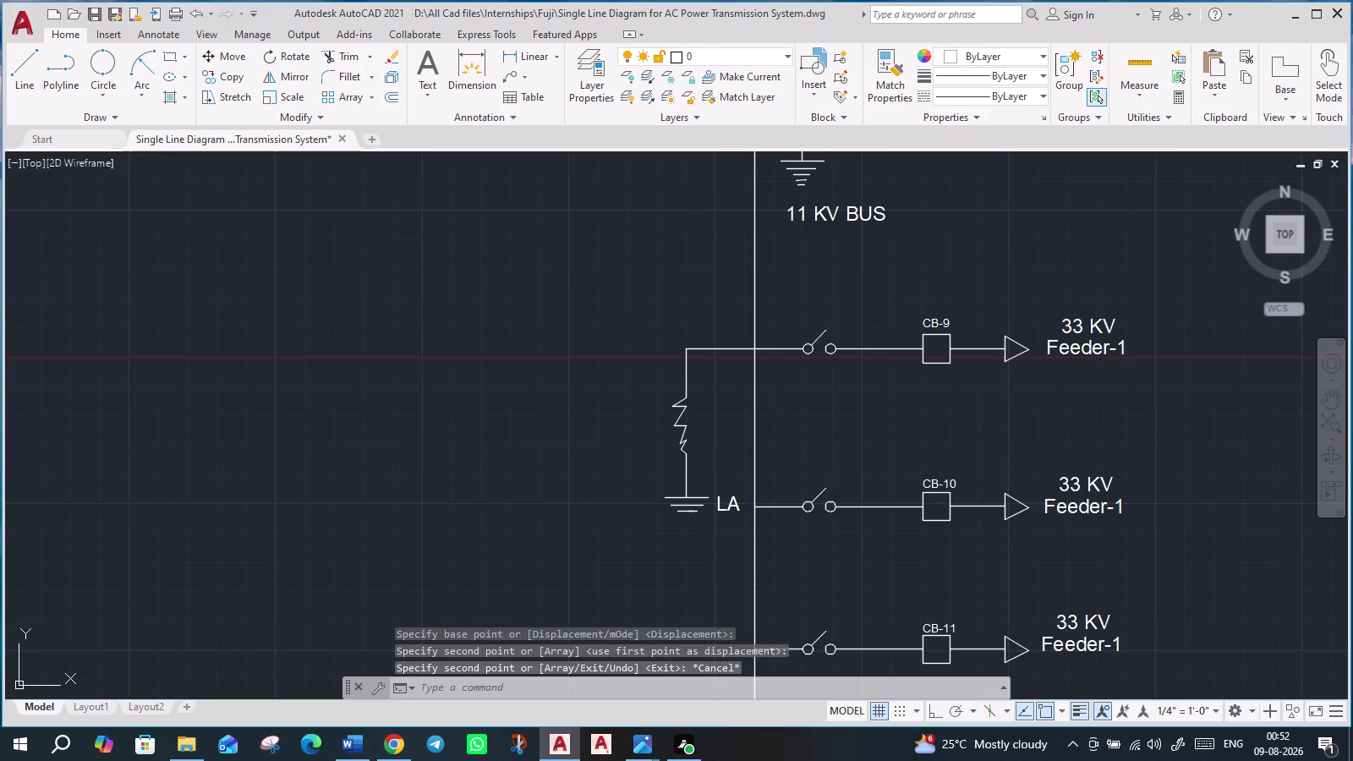
click(725, 506)
key(Escape)
key(Escape)
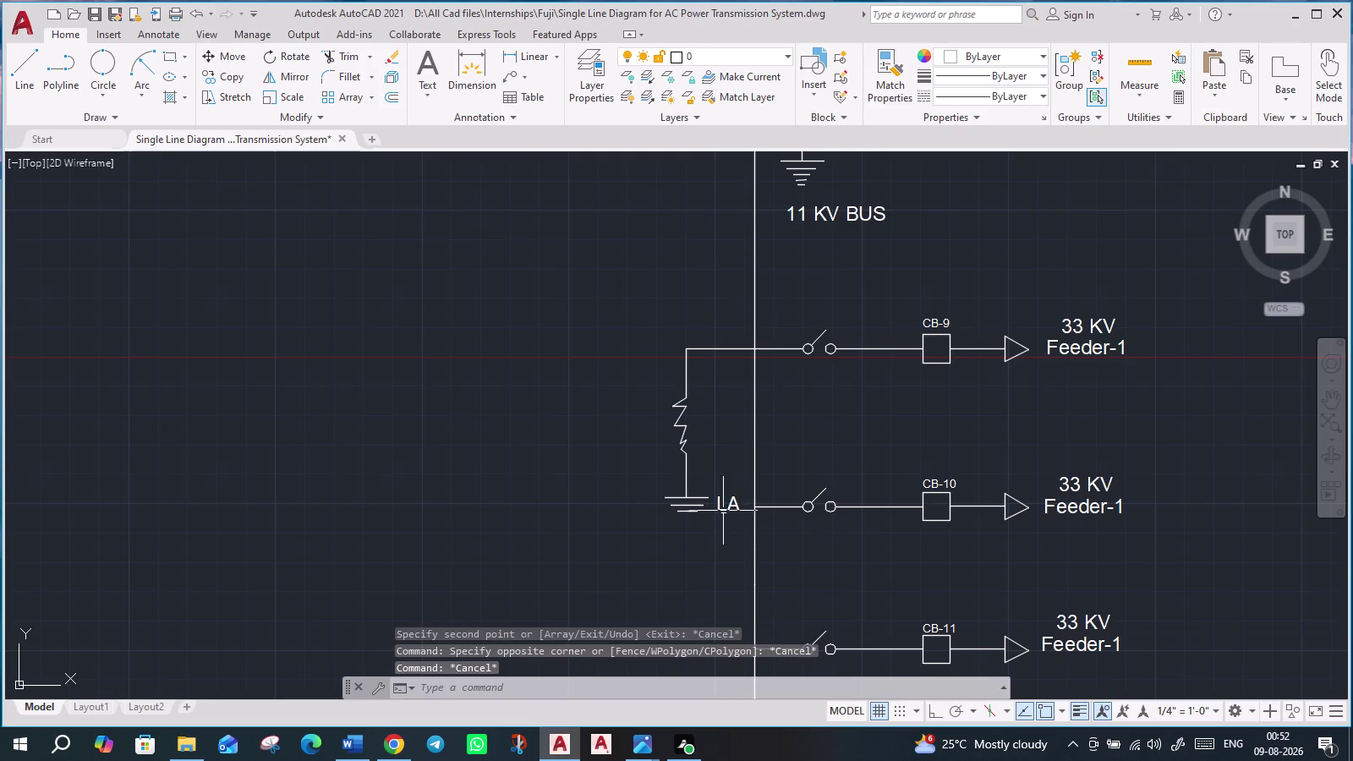
Move the LA label to the left side of the CB-9 arrester.
click(738, 507)
click(716, 511)
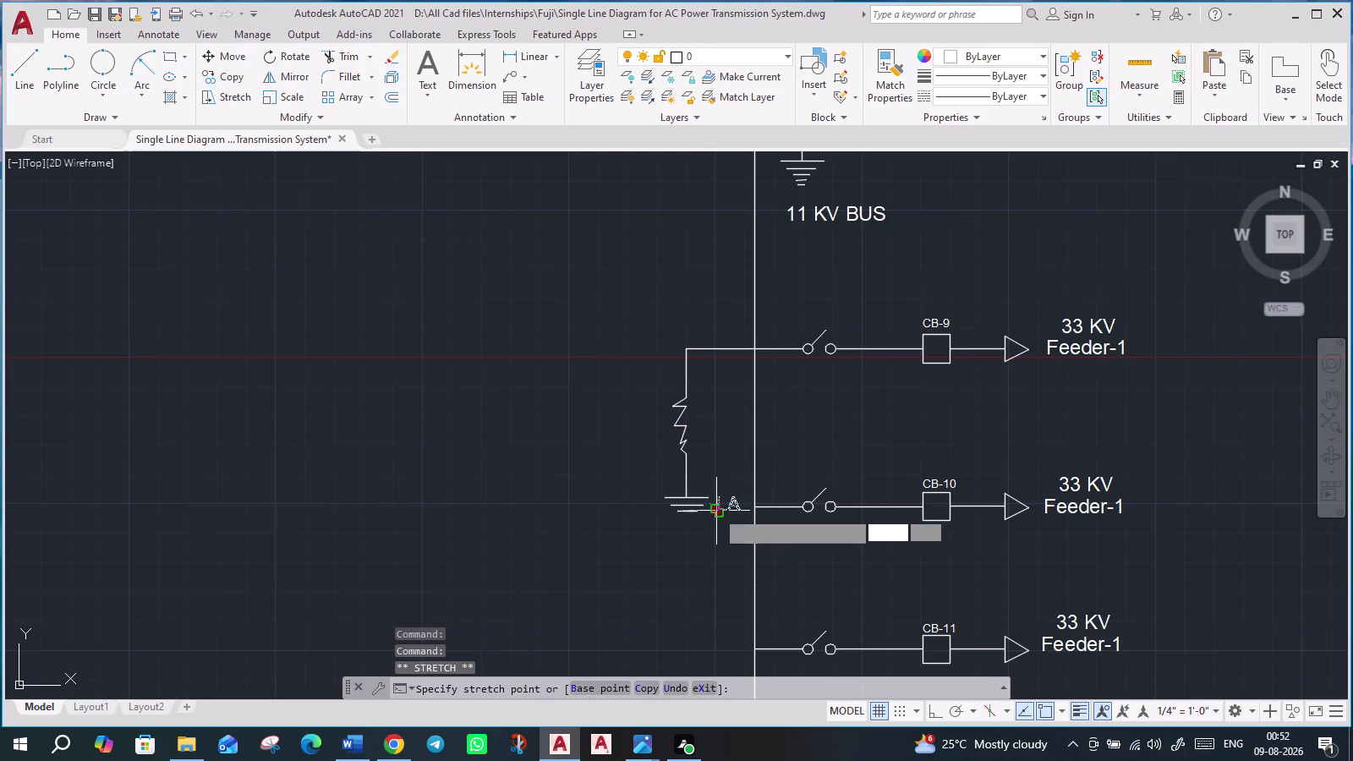
click(634, 442)
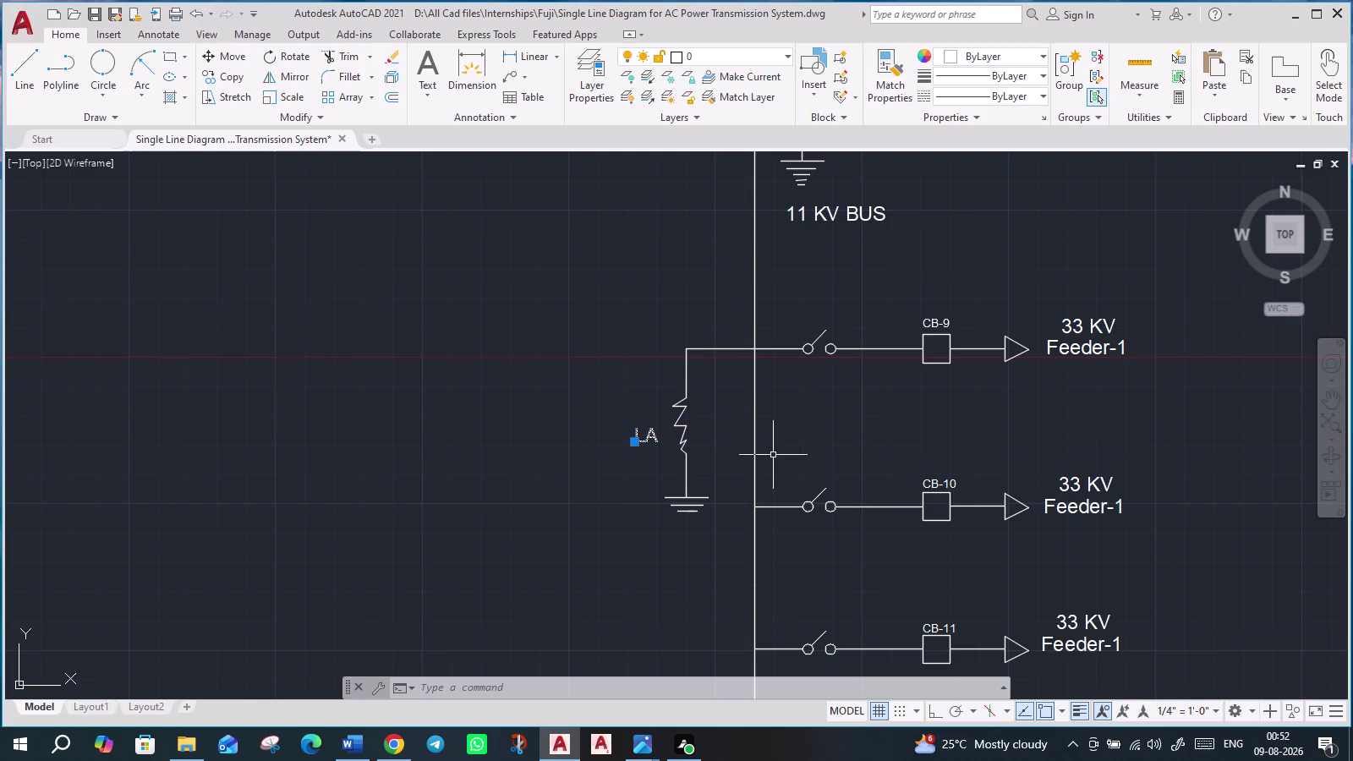
key(c)
key(c)
key(c)
key(BackSpace)
key(BackSpace)
key(BackSpace)
Copy the LA label to the clipboard for reuse.
key(ctrl+c)
key(Escape)
click(652, 440)
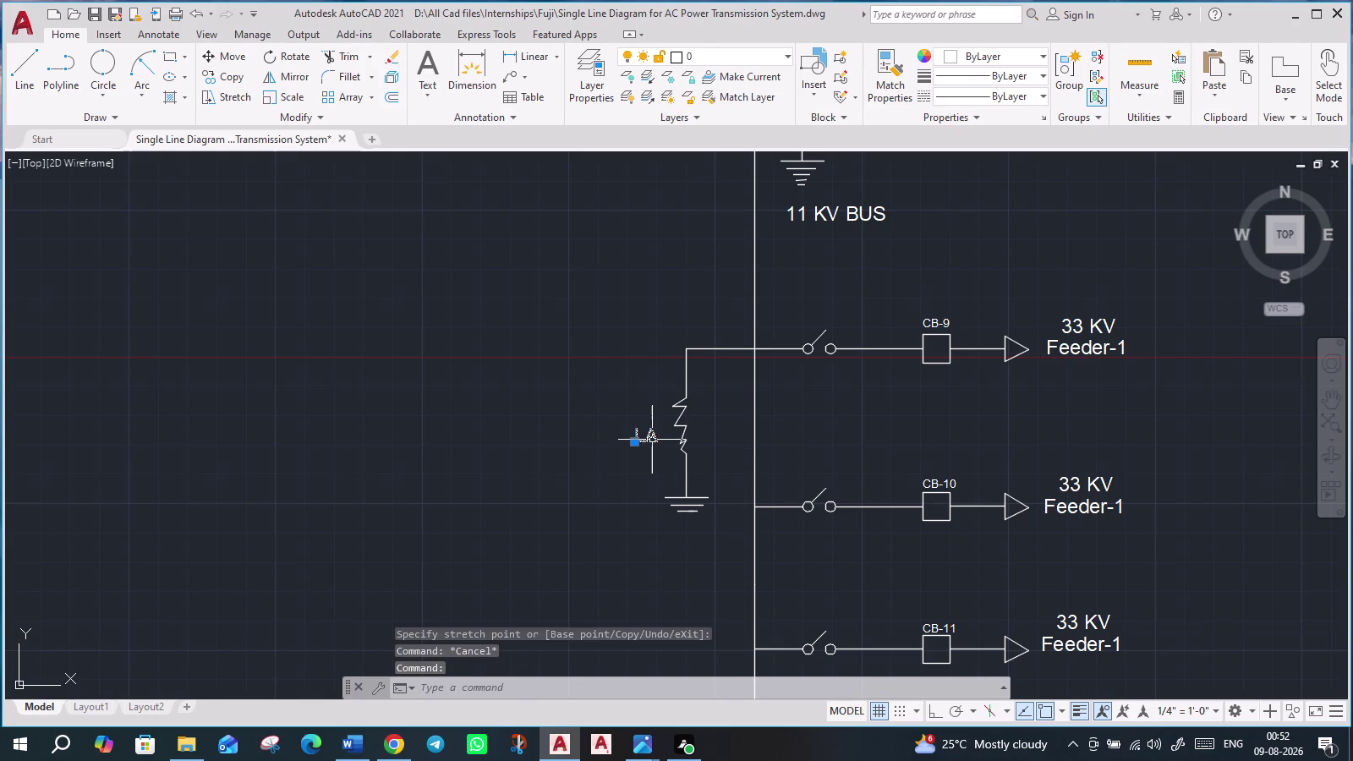
key(ctrl+c)
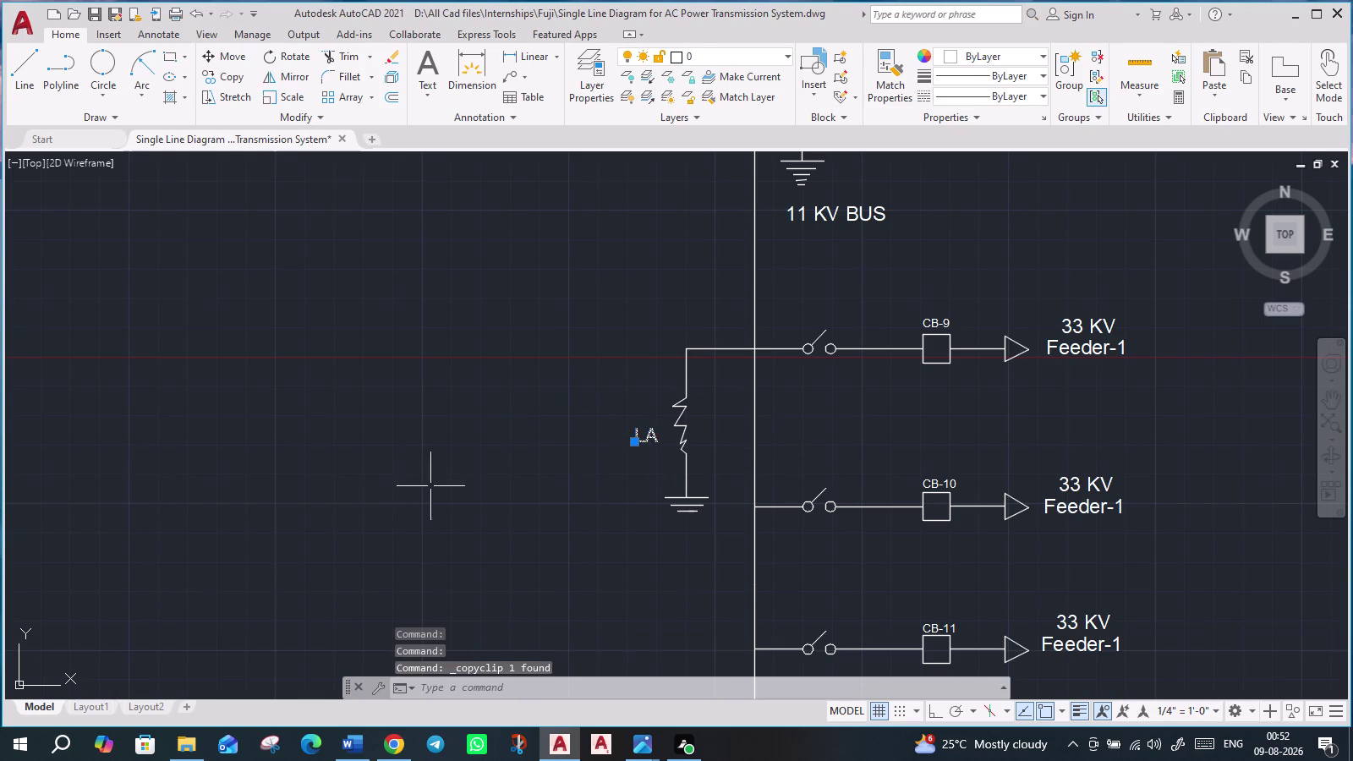
Paste an LA label beside the leftmost arrester ahead of the 132/33 KV power transformer.
scroll(down, 3)
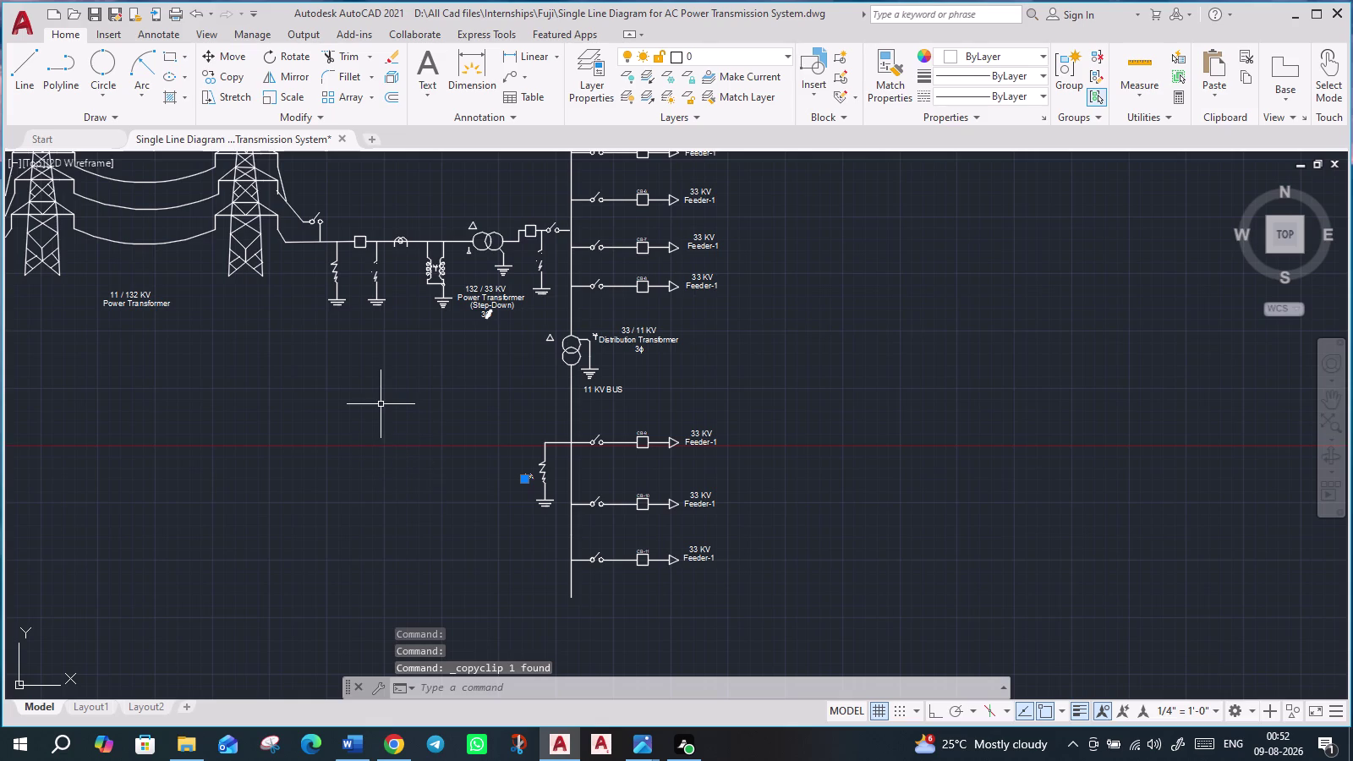
scroll(up, 3)
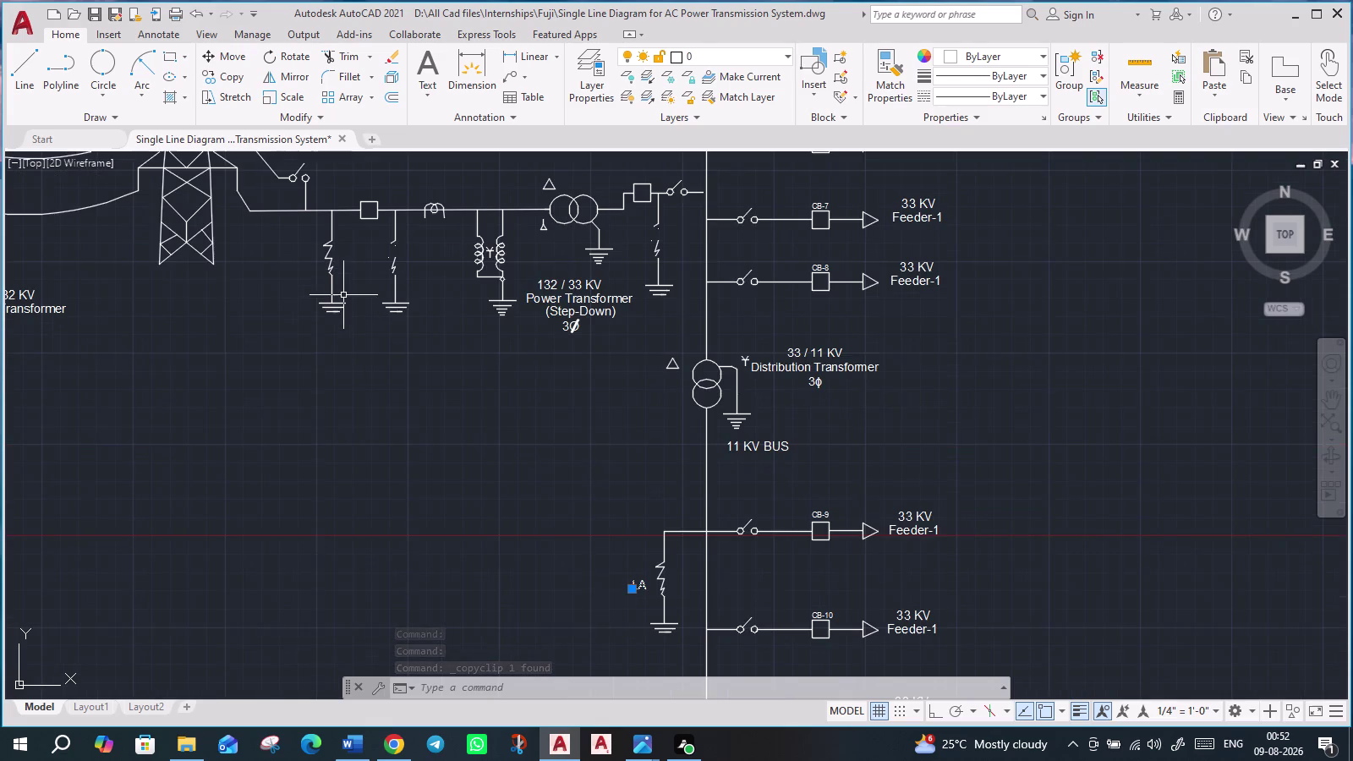
key(ctrl+v)
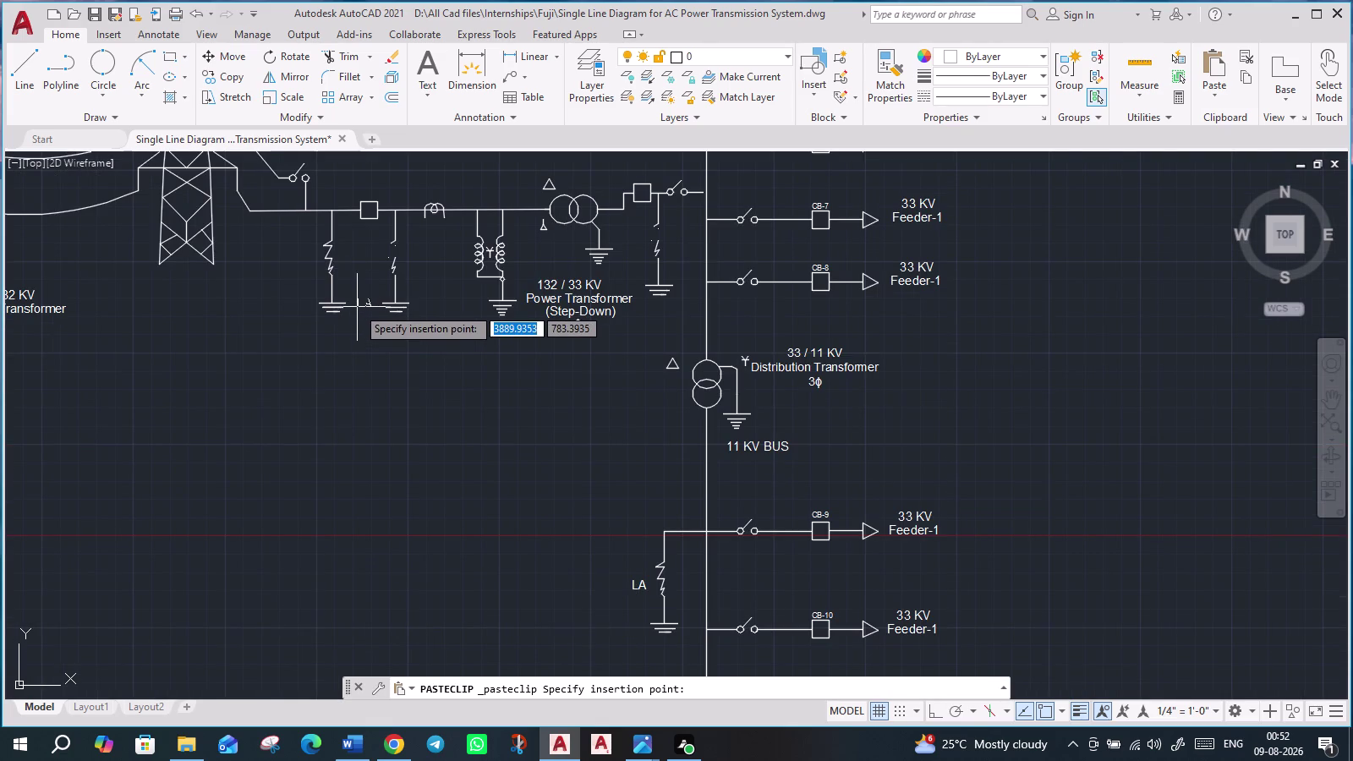
scroll(up, 3)
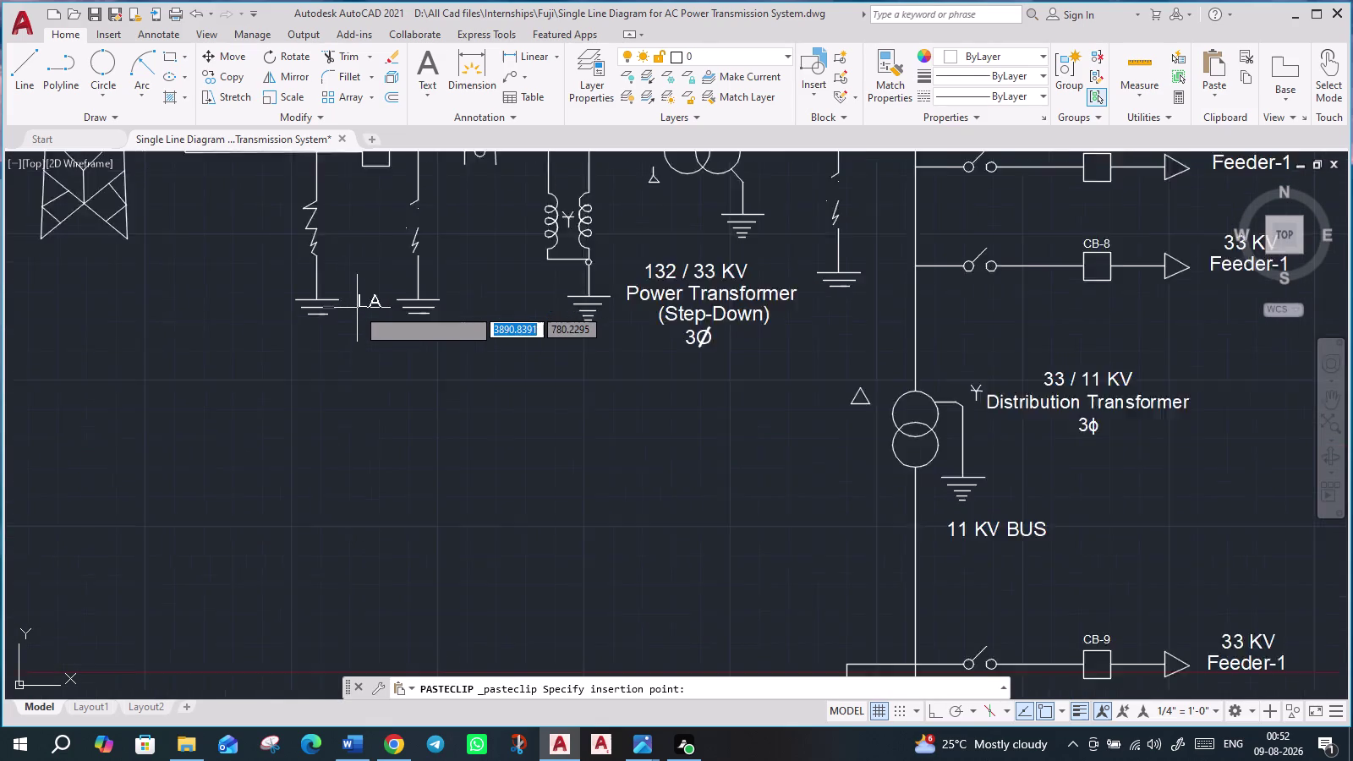
scroll(up, 3)
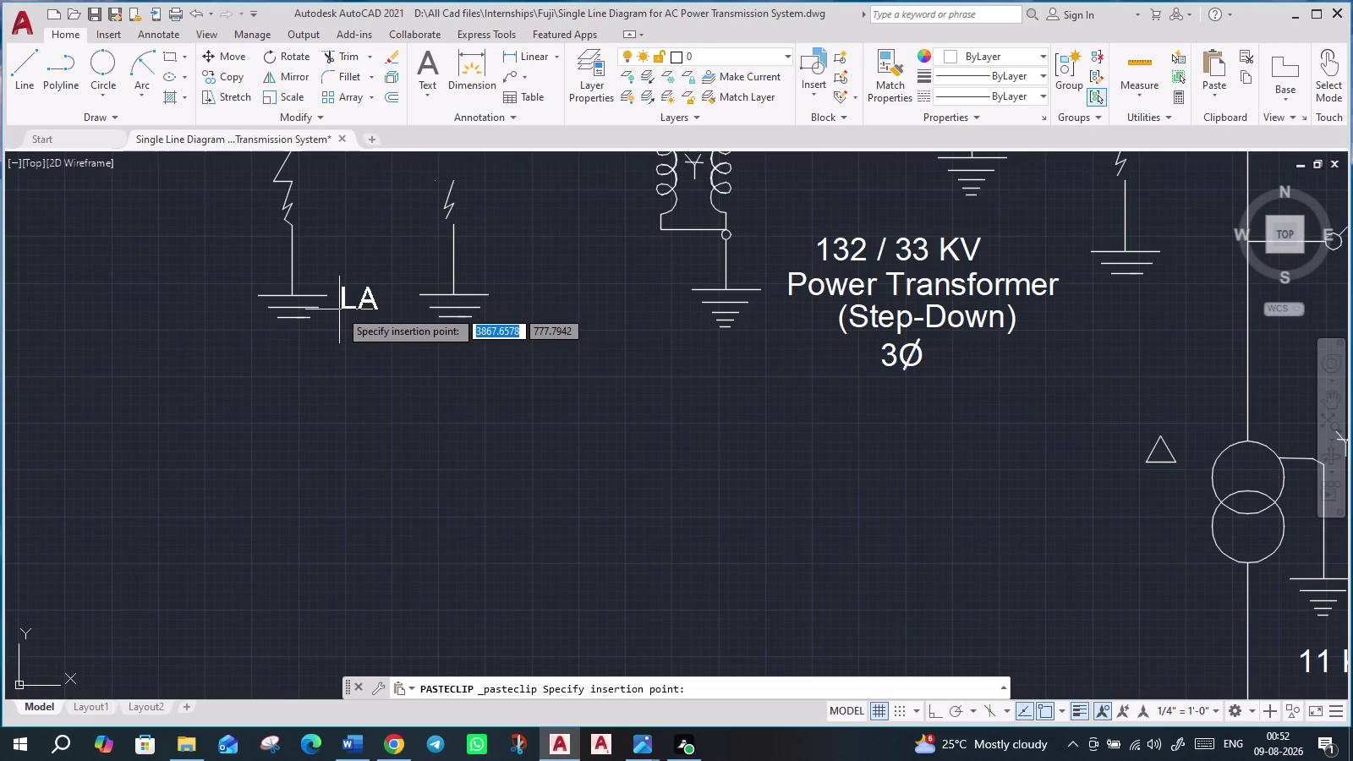
click(338, 309)
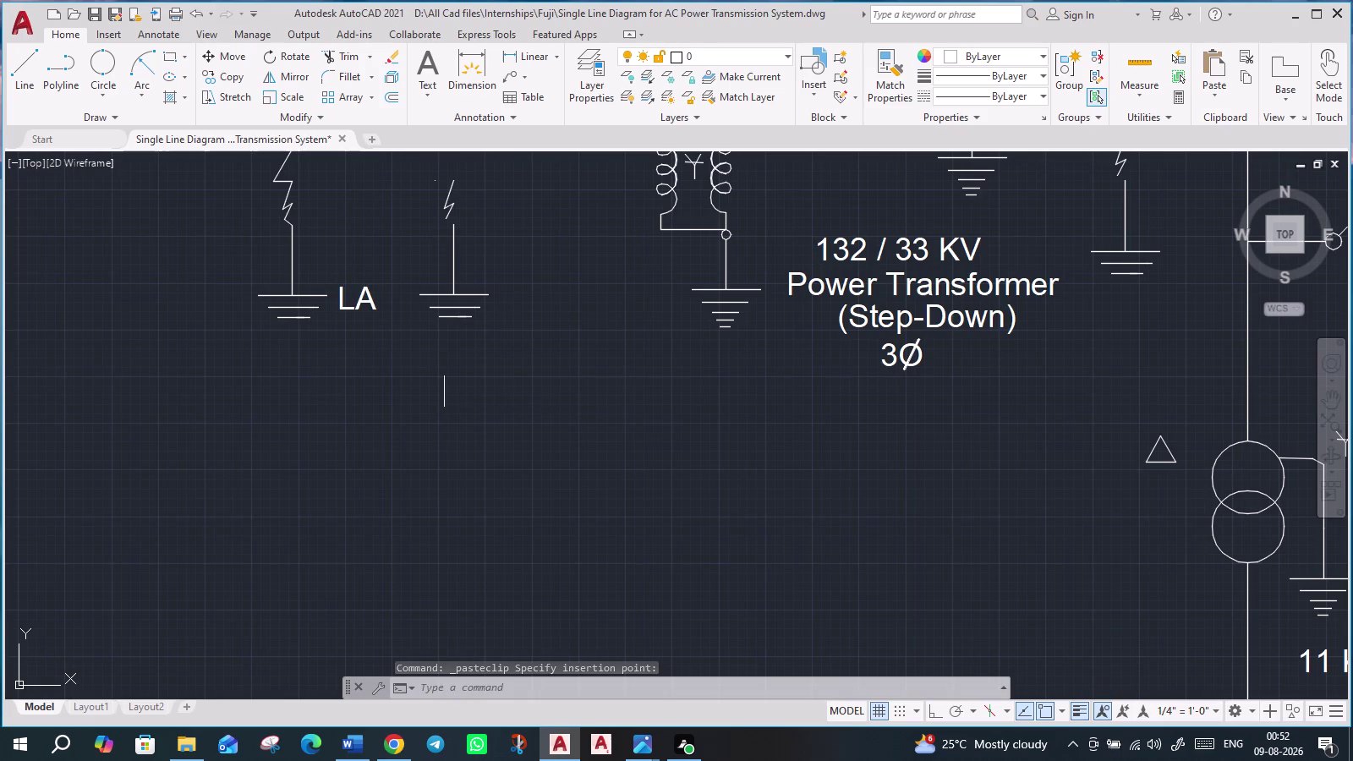
scroll(down, 3)
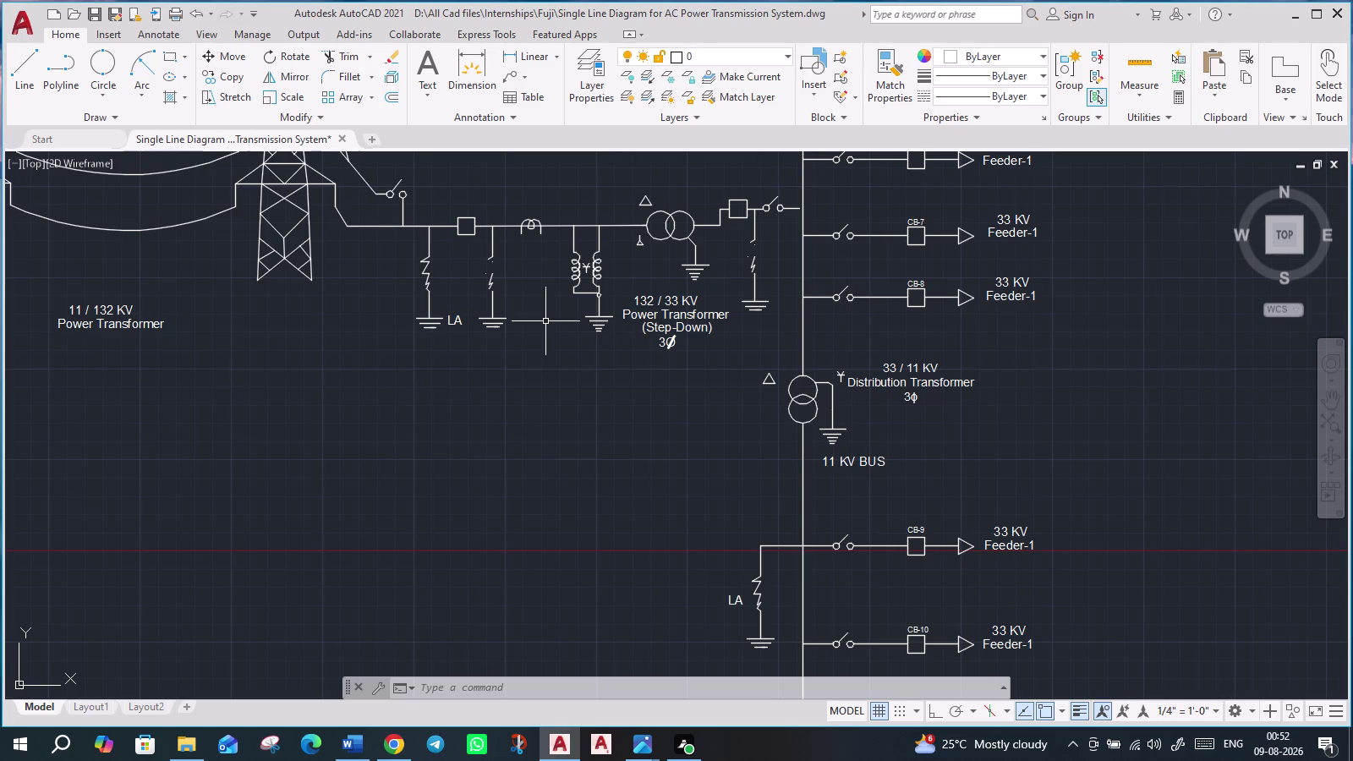
Paste a label beside the potential transformer and change its text to PT.
middle_drag(563, 381, 493, 434)
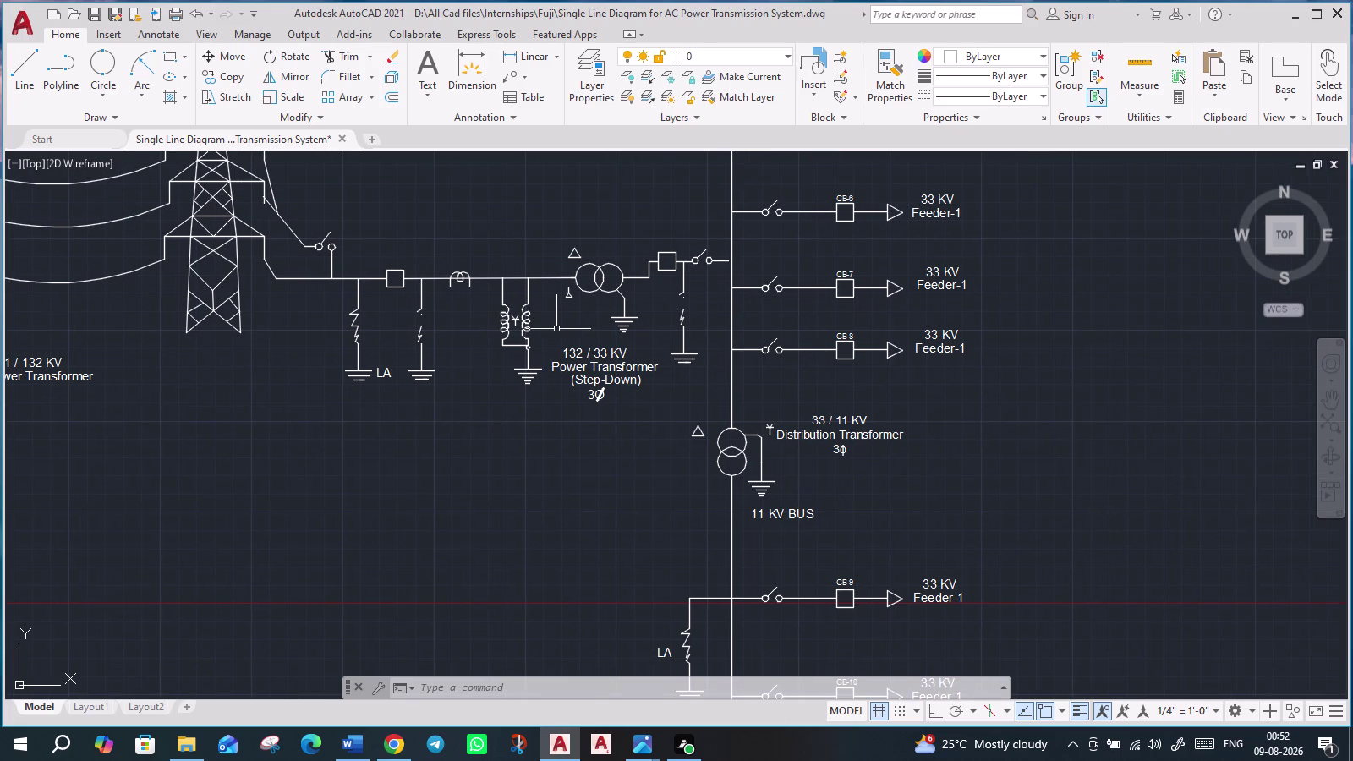
key(ctrl+v)
scroll(up, 3)
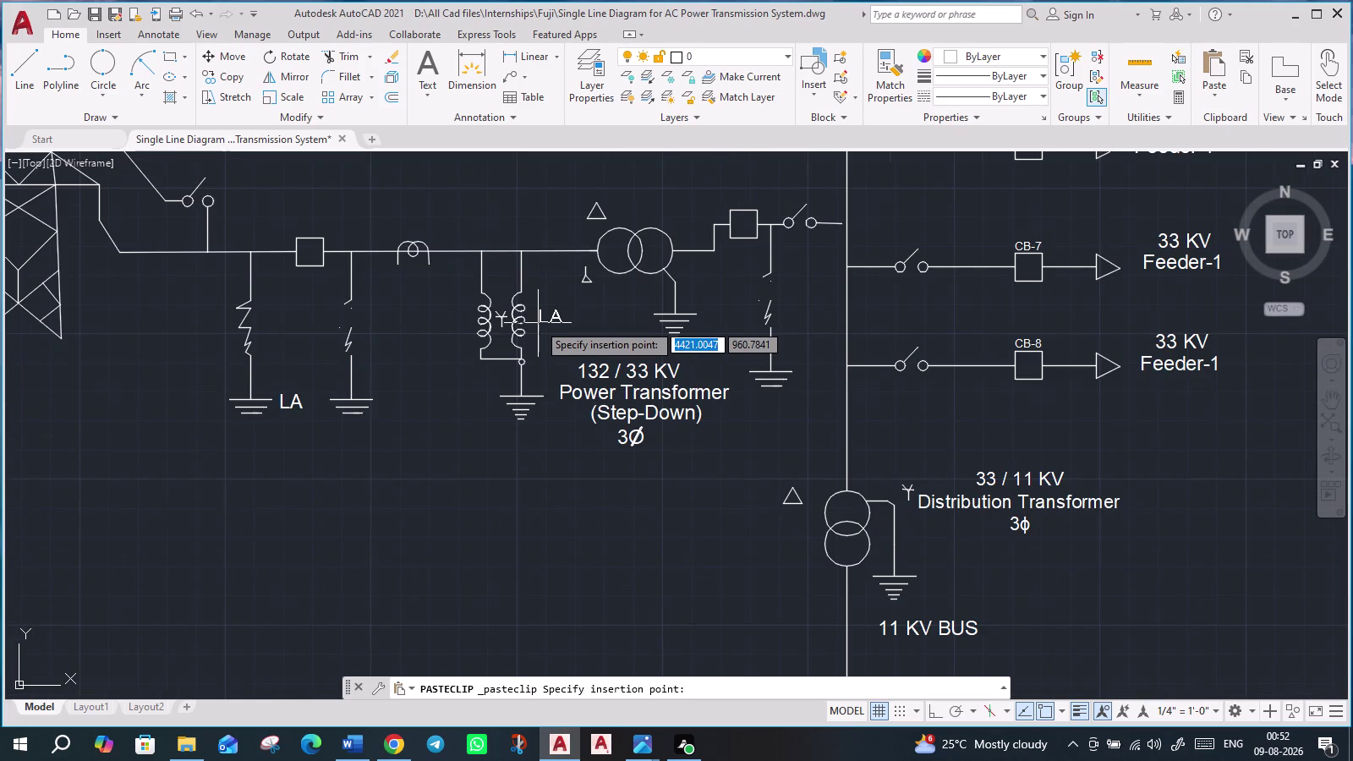
click(535, 324)
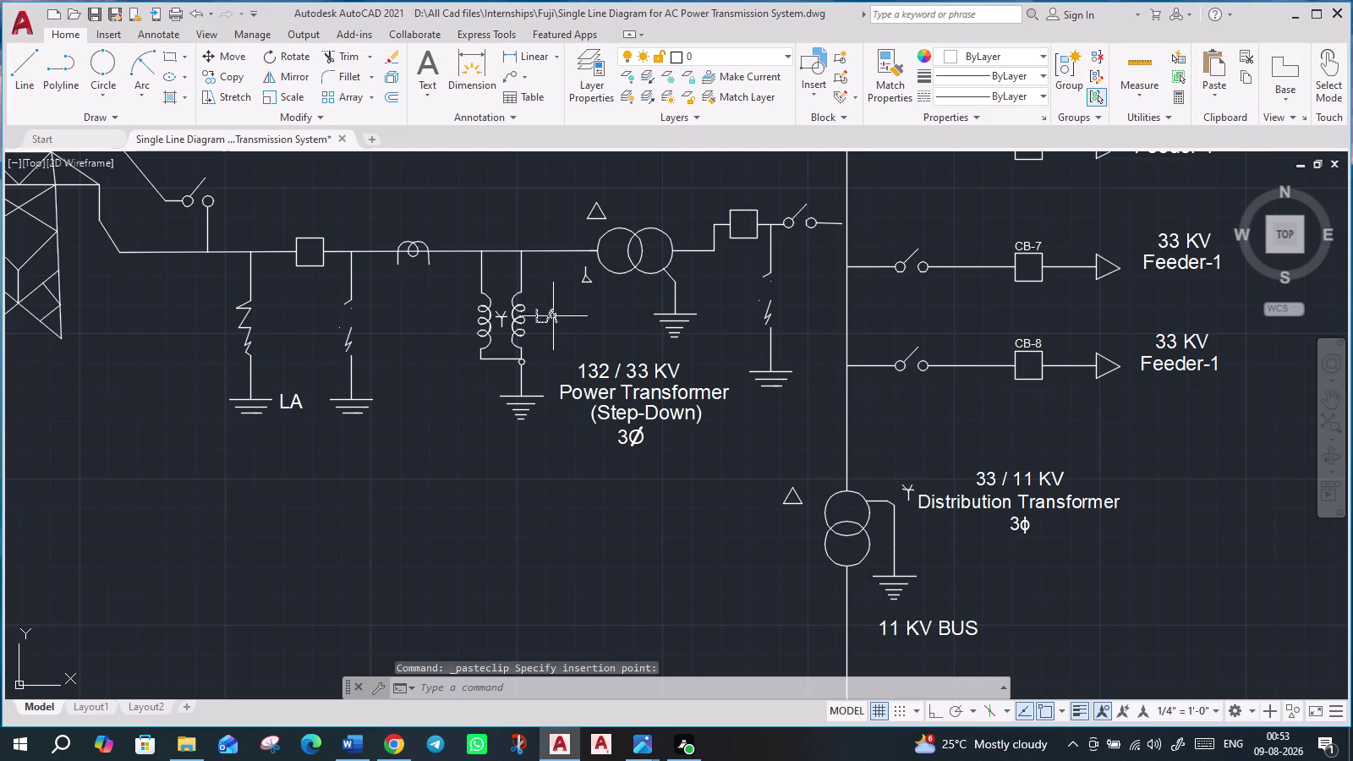
key(Escape)
double_click(548, 317)
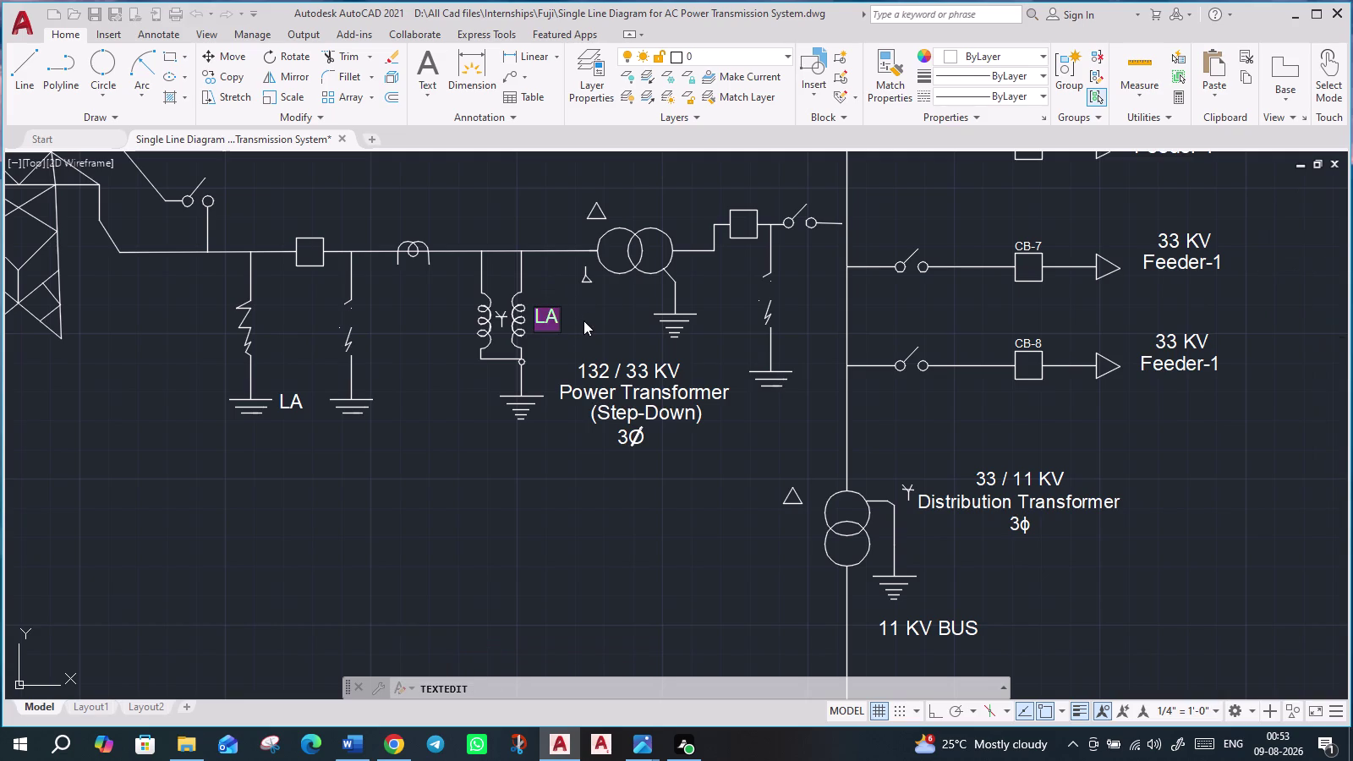
text(PT)
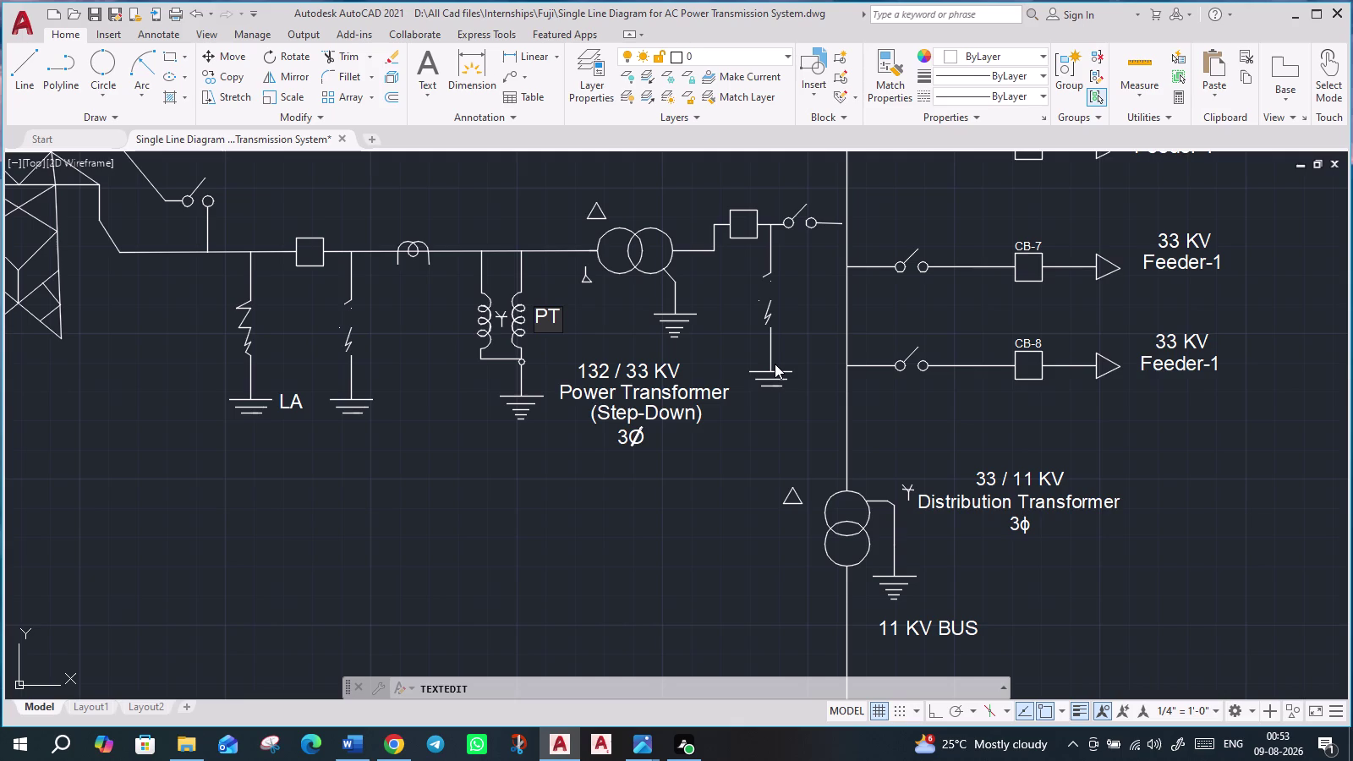
key(Return)
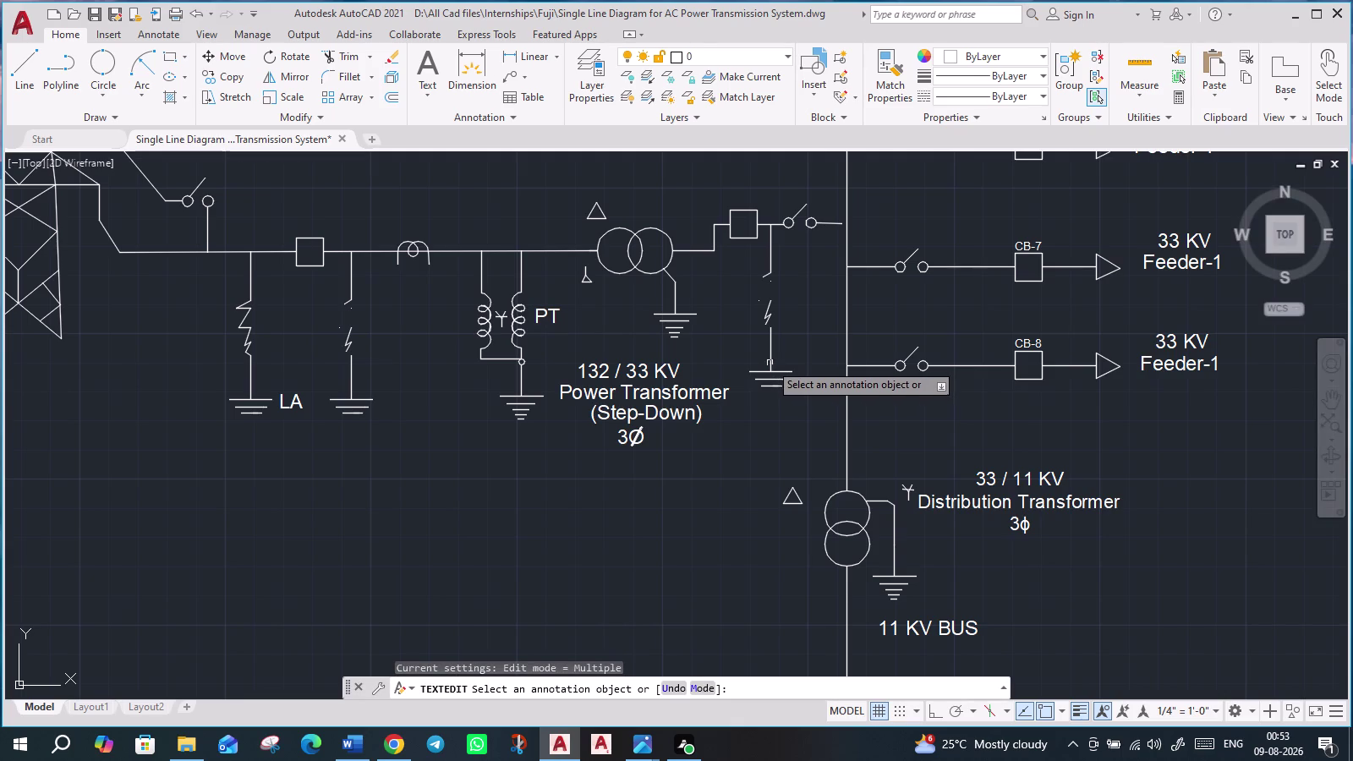
Paste another LA label beside the arrester right of the 132/33 KV transformer.
key(ctrl+v)
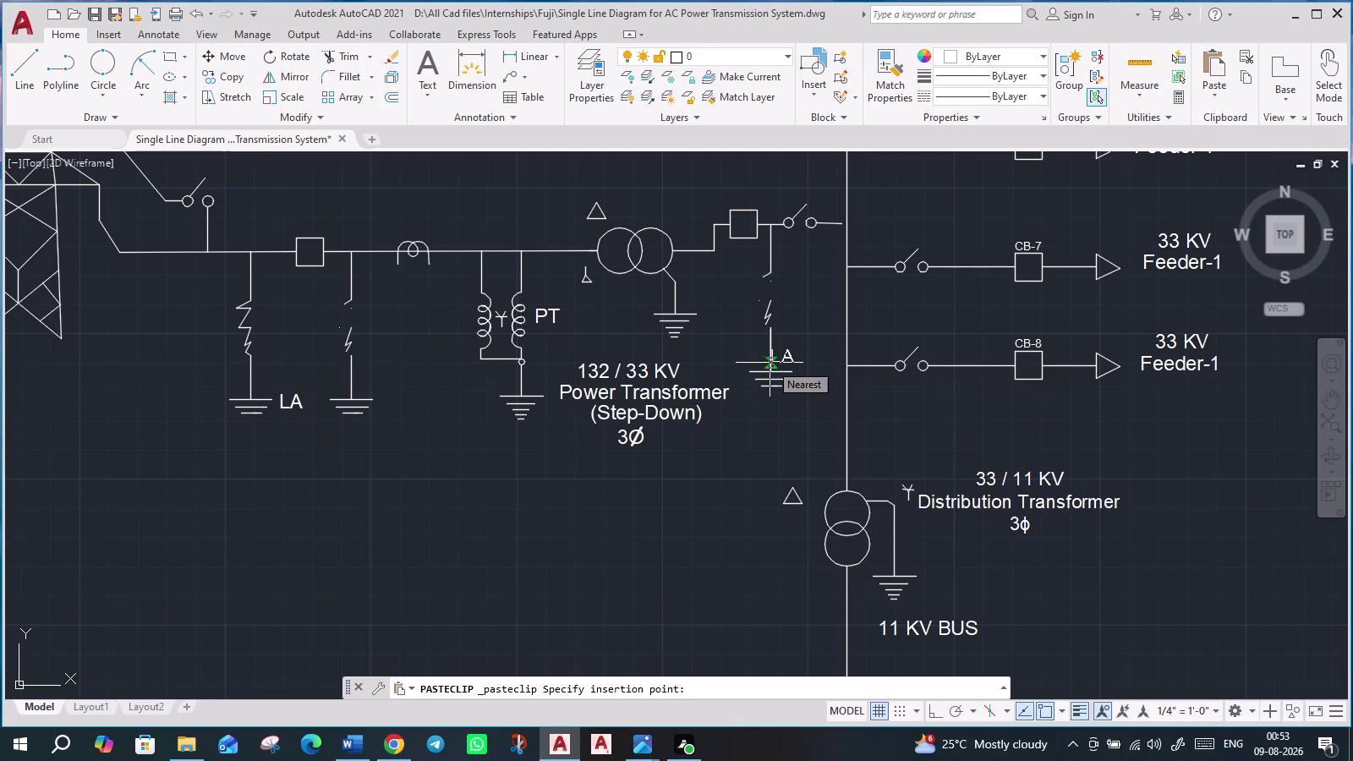
click(782, 314)
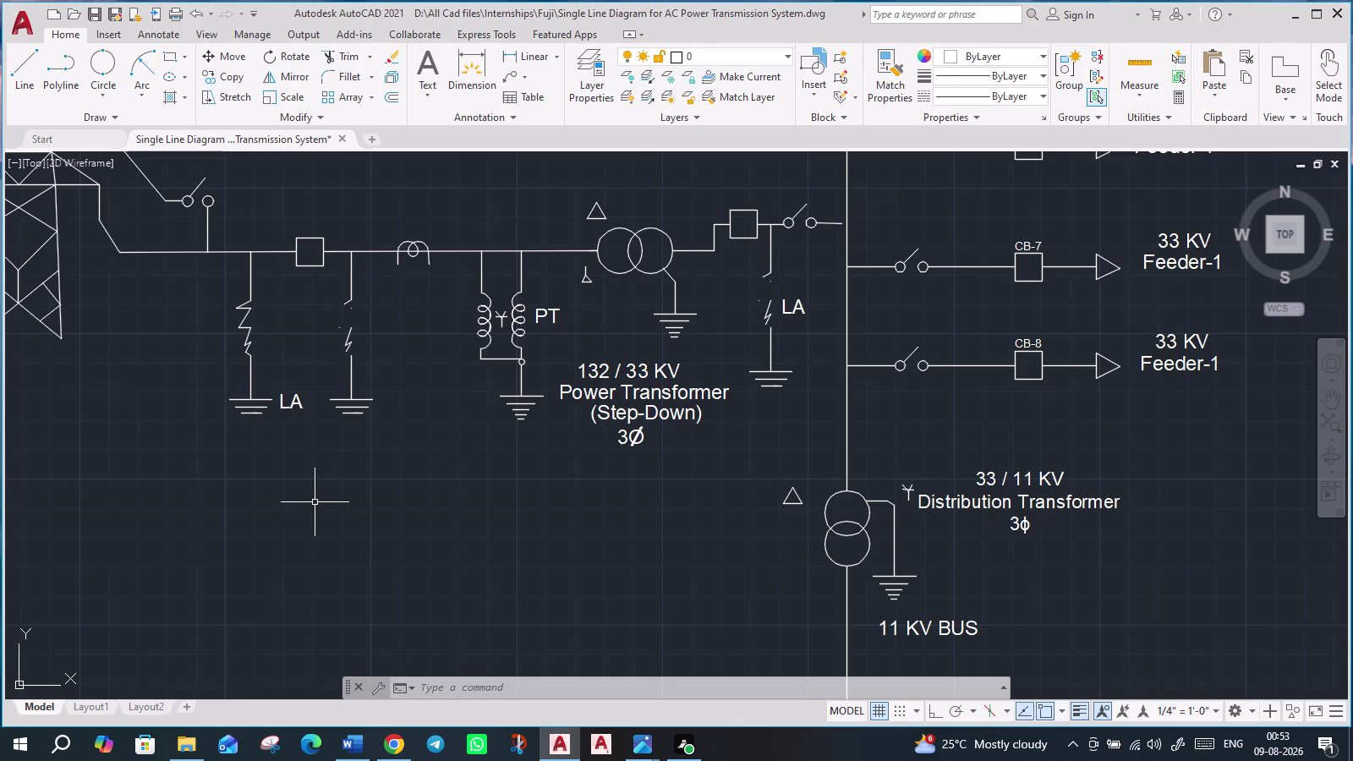
middle_drag(316, 503, 1045, 537)
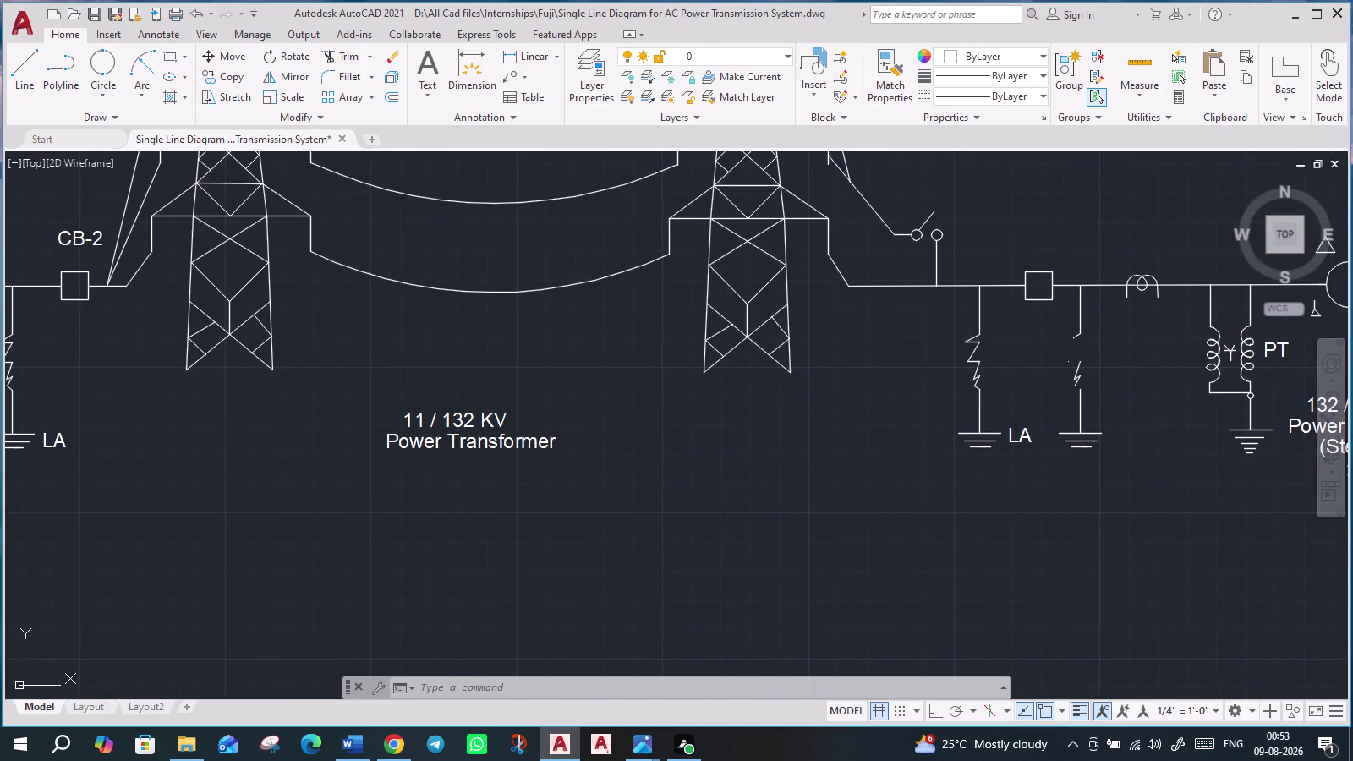
Paste a label below the first breaker and change its text to CB-1.
scroll(down, 3)
middle_drag(400, 565, 626, 537)
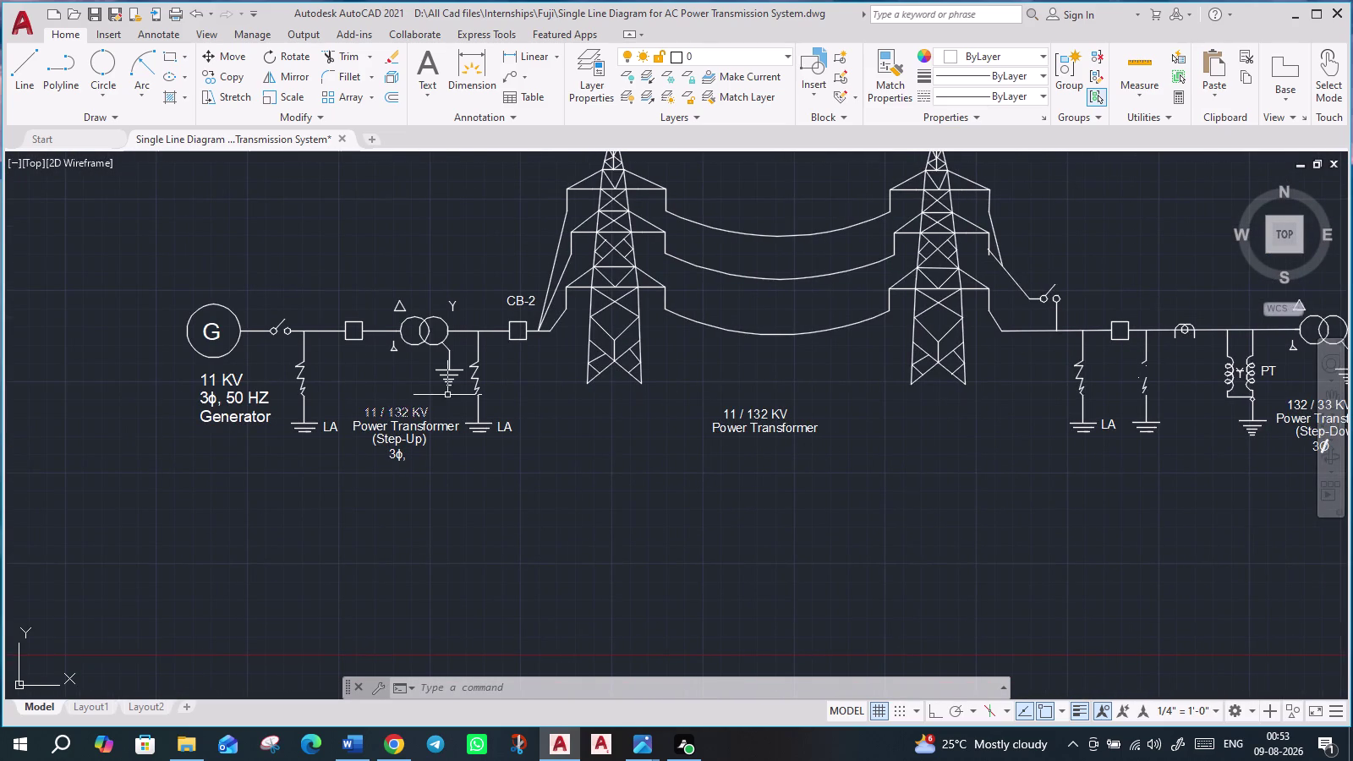
scroll(up, 3)
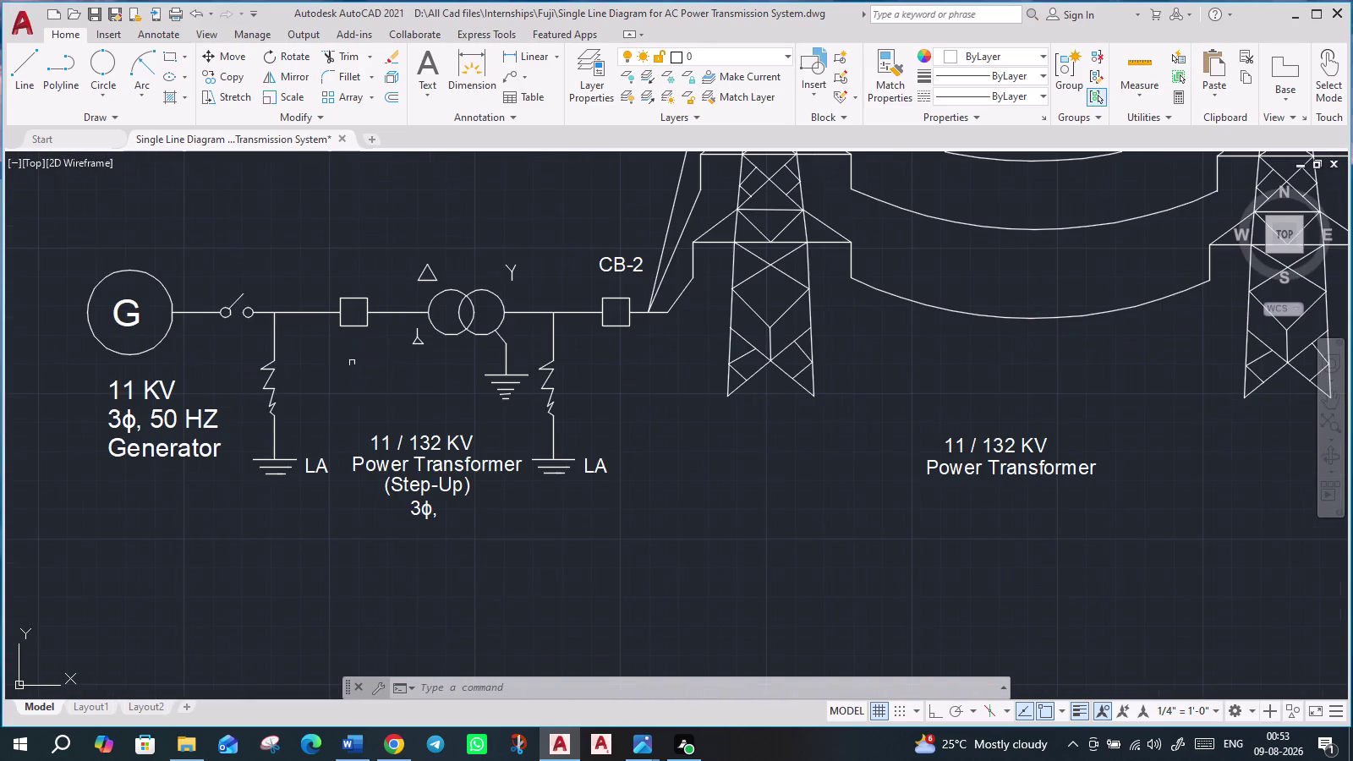
scroll(up, 3)
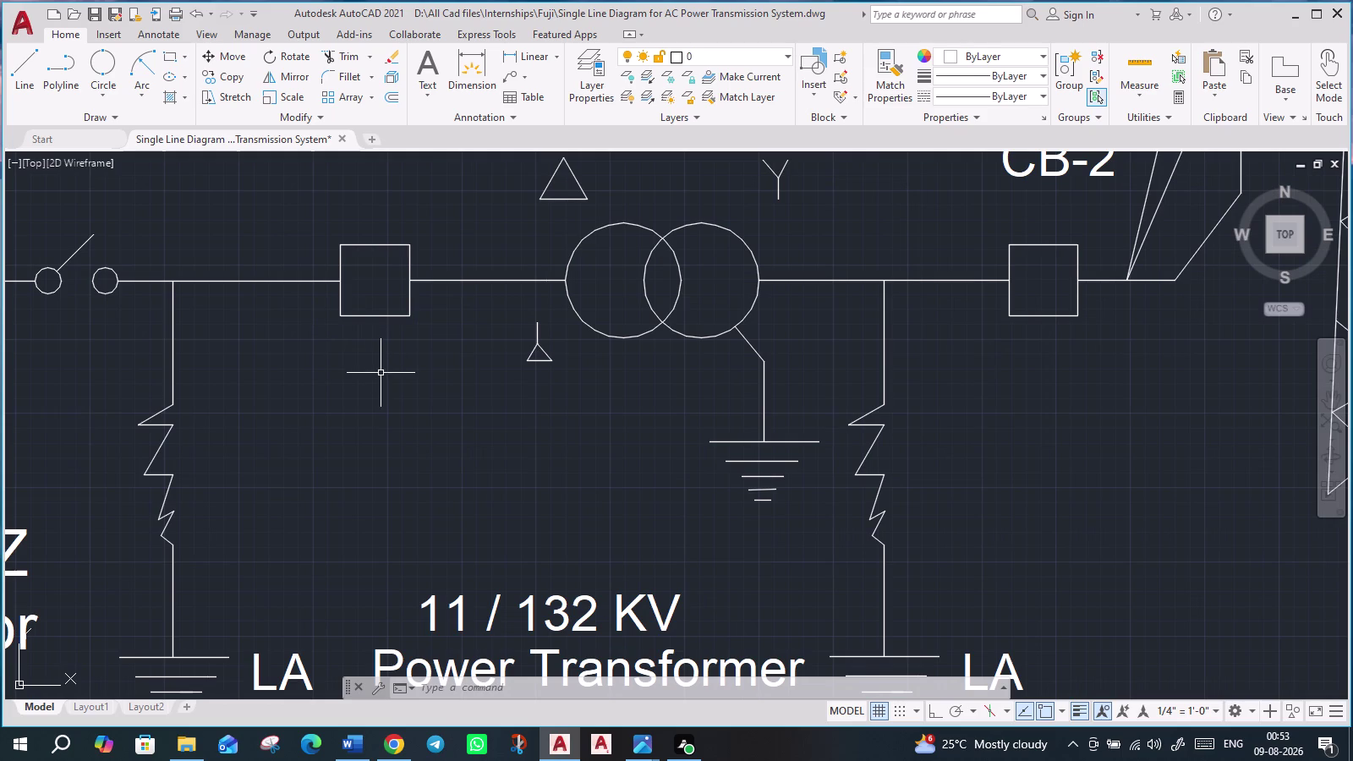
key(ctrl+v)
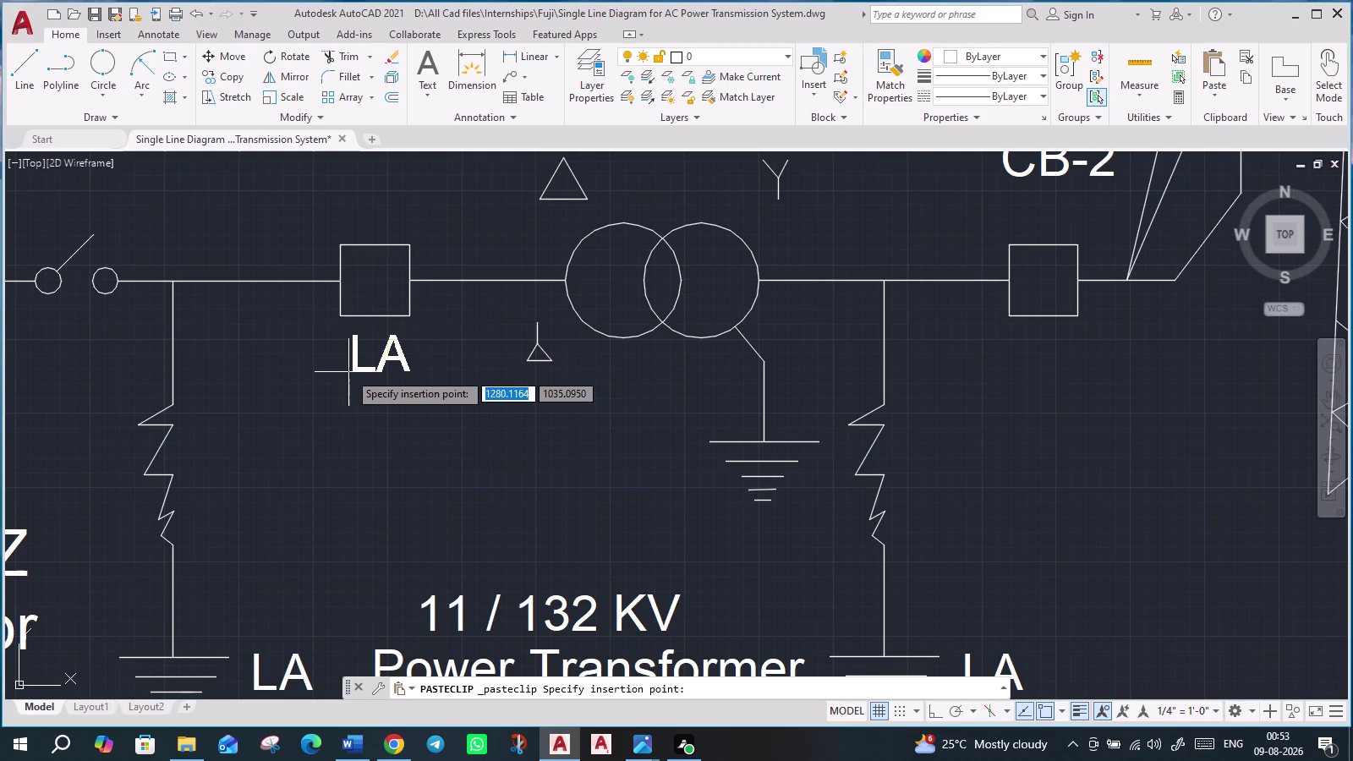
click(348, 372)
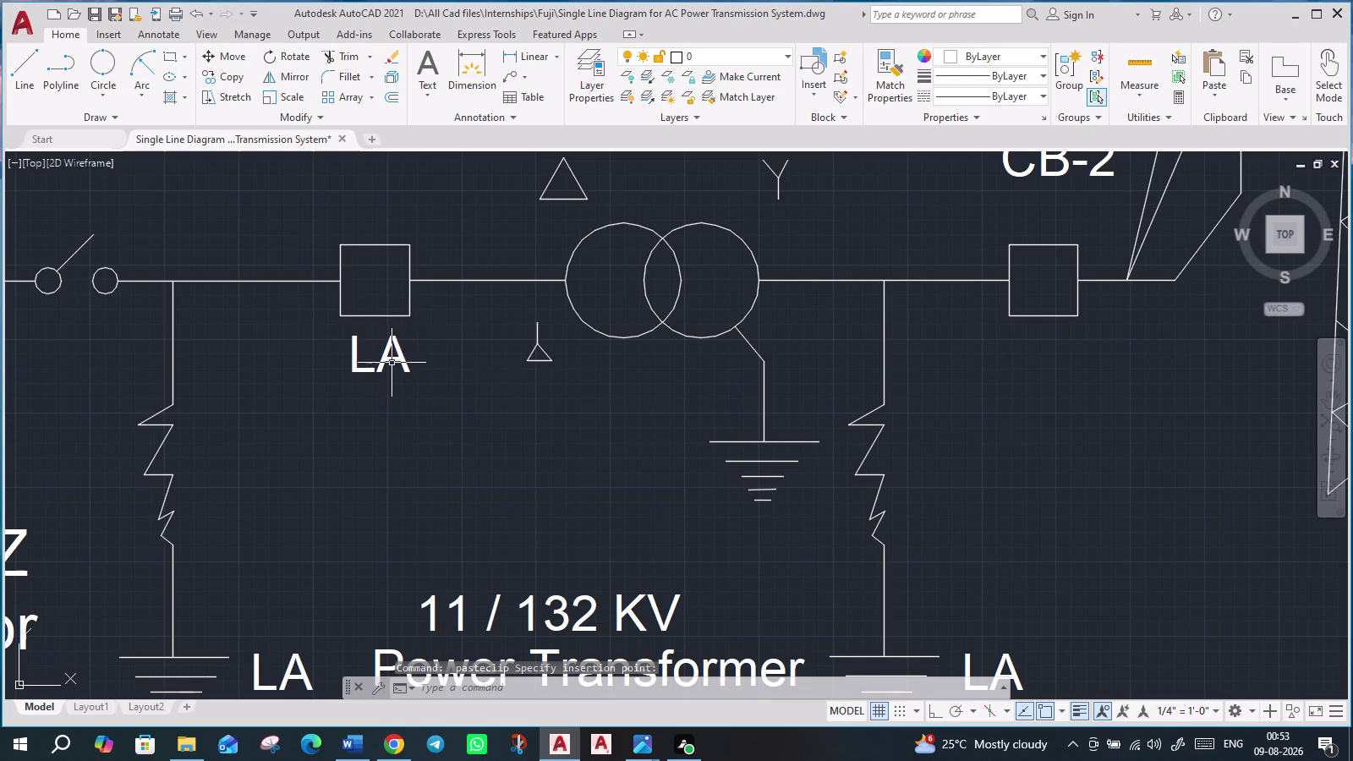
double_click(386, 361)
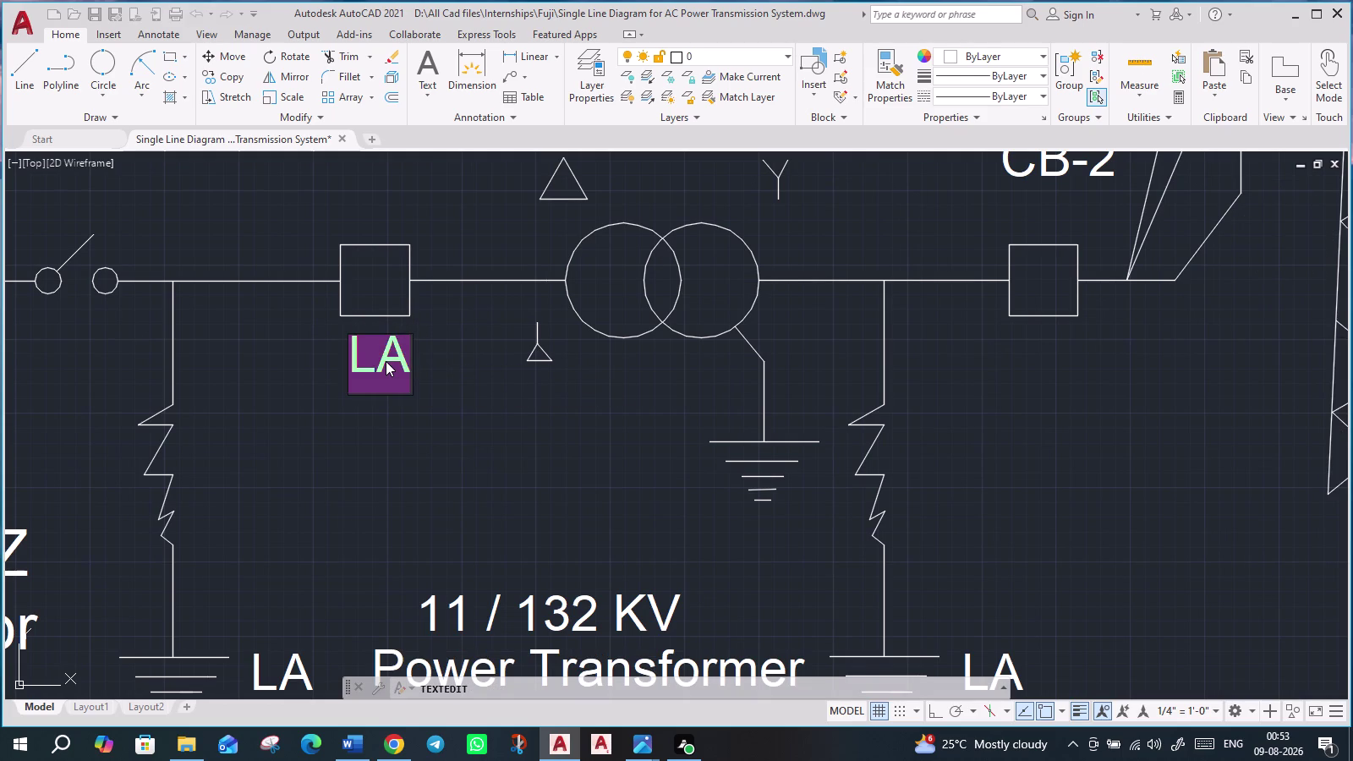
text(CB)
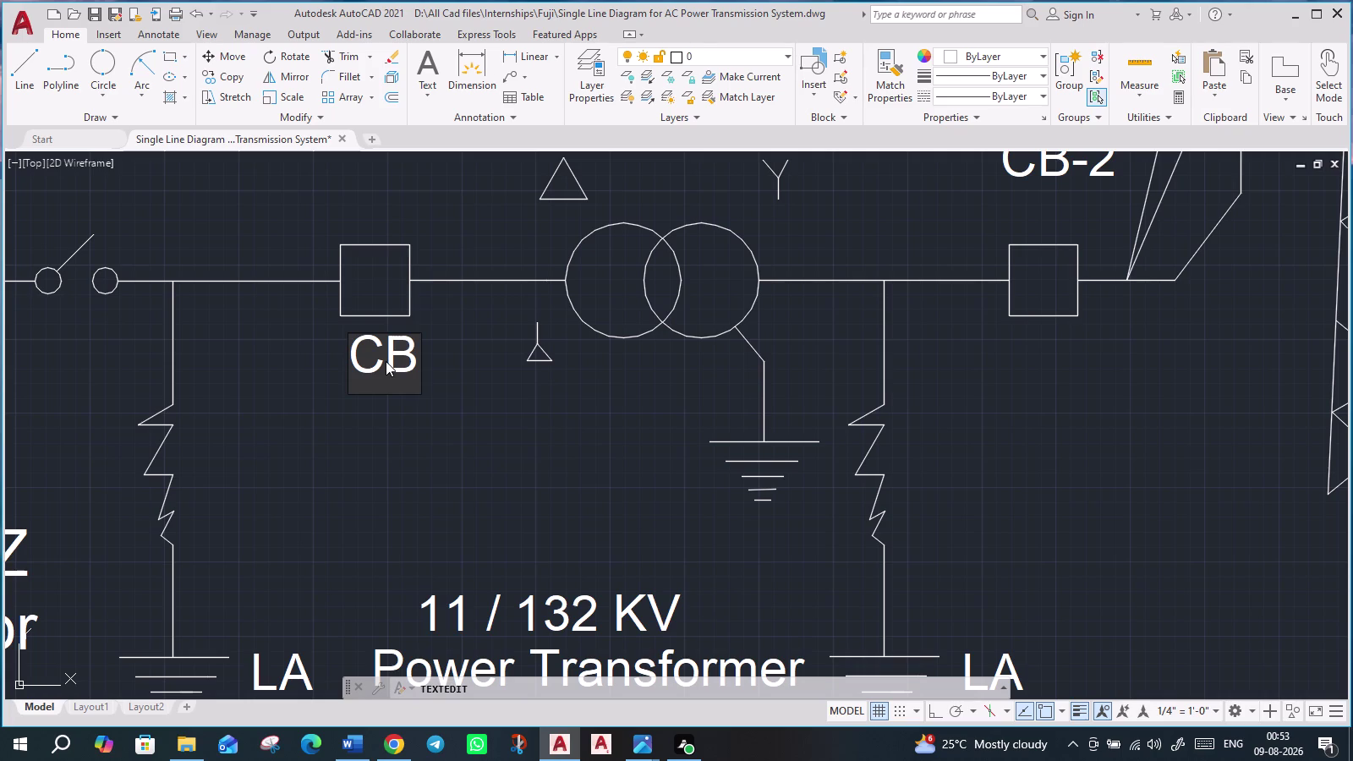
text(-1)
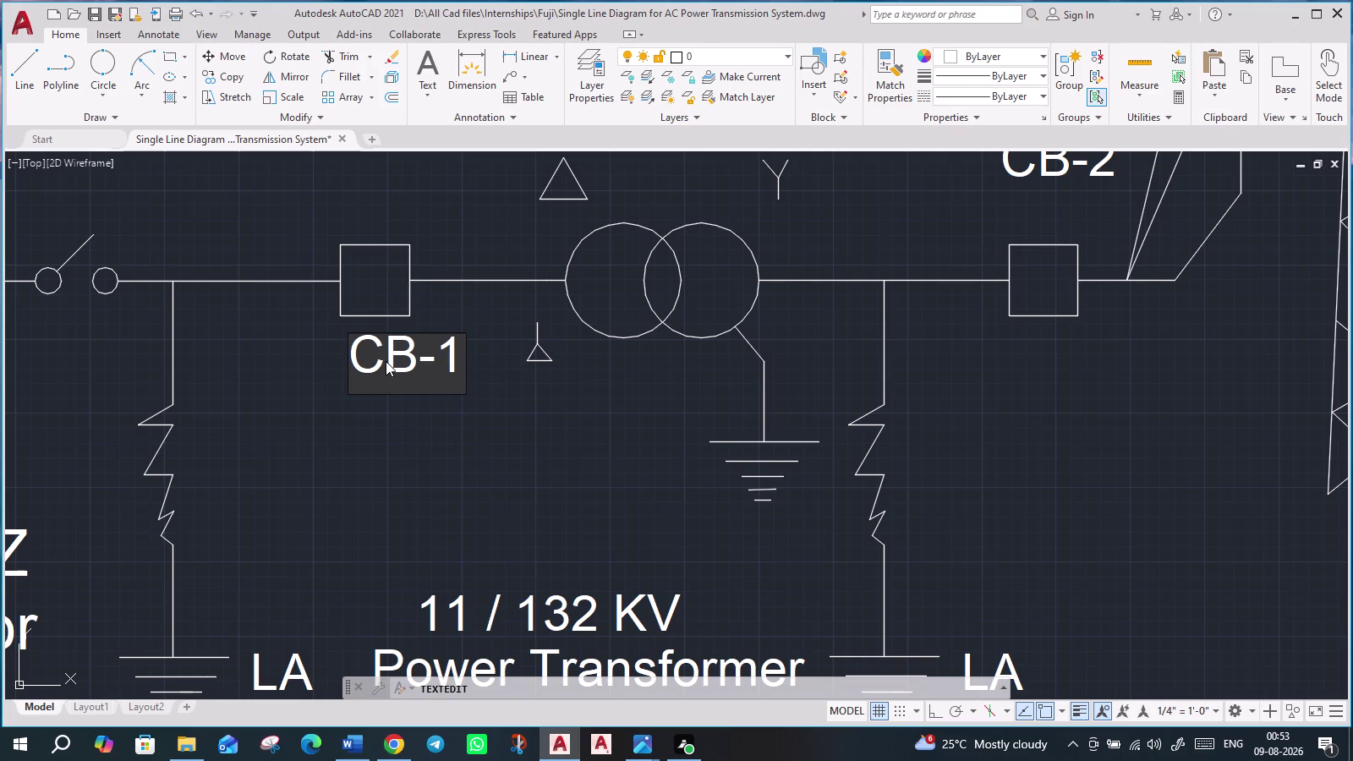
key(Return)
click(395, 354)
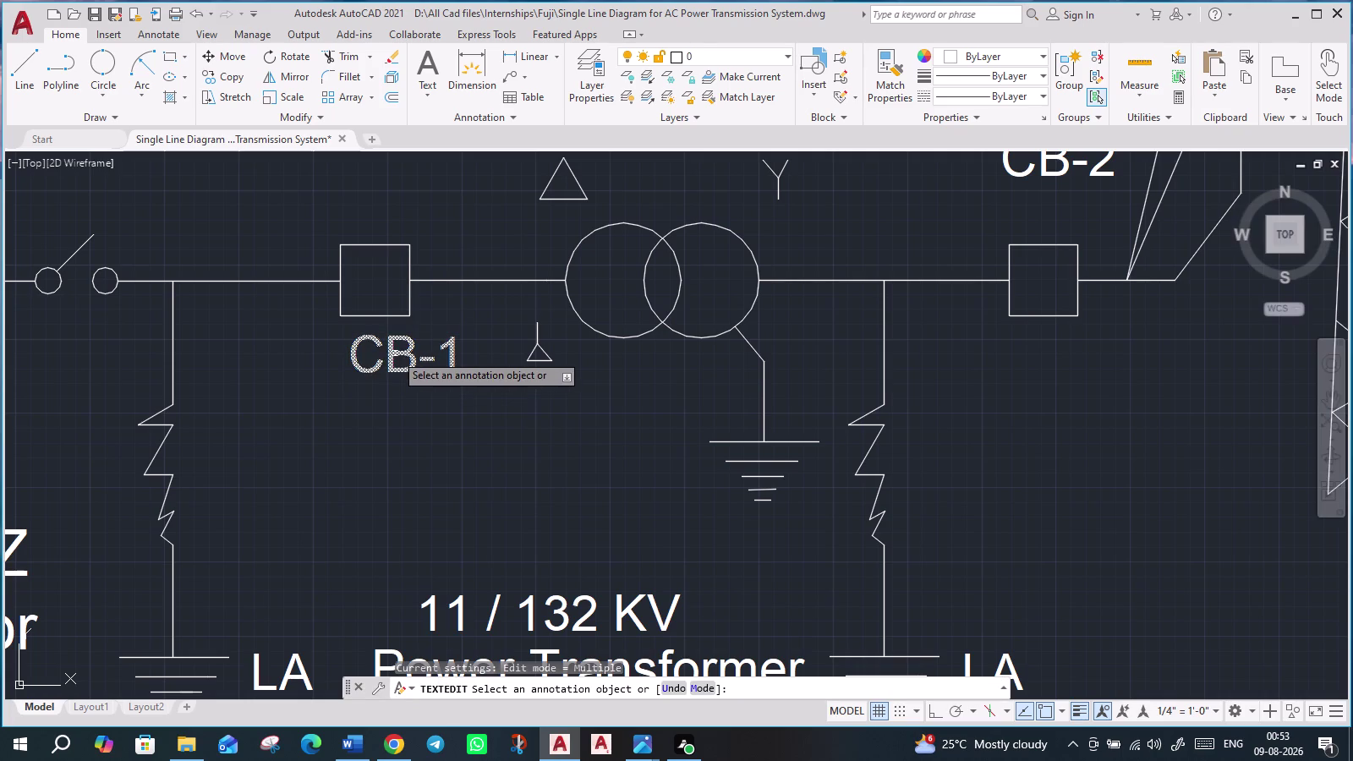
key(Escape)
key(Escape)
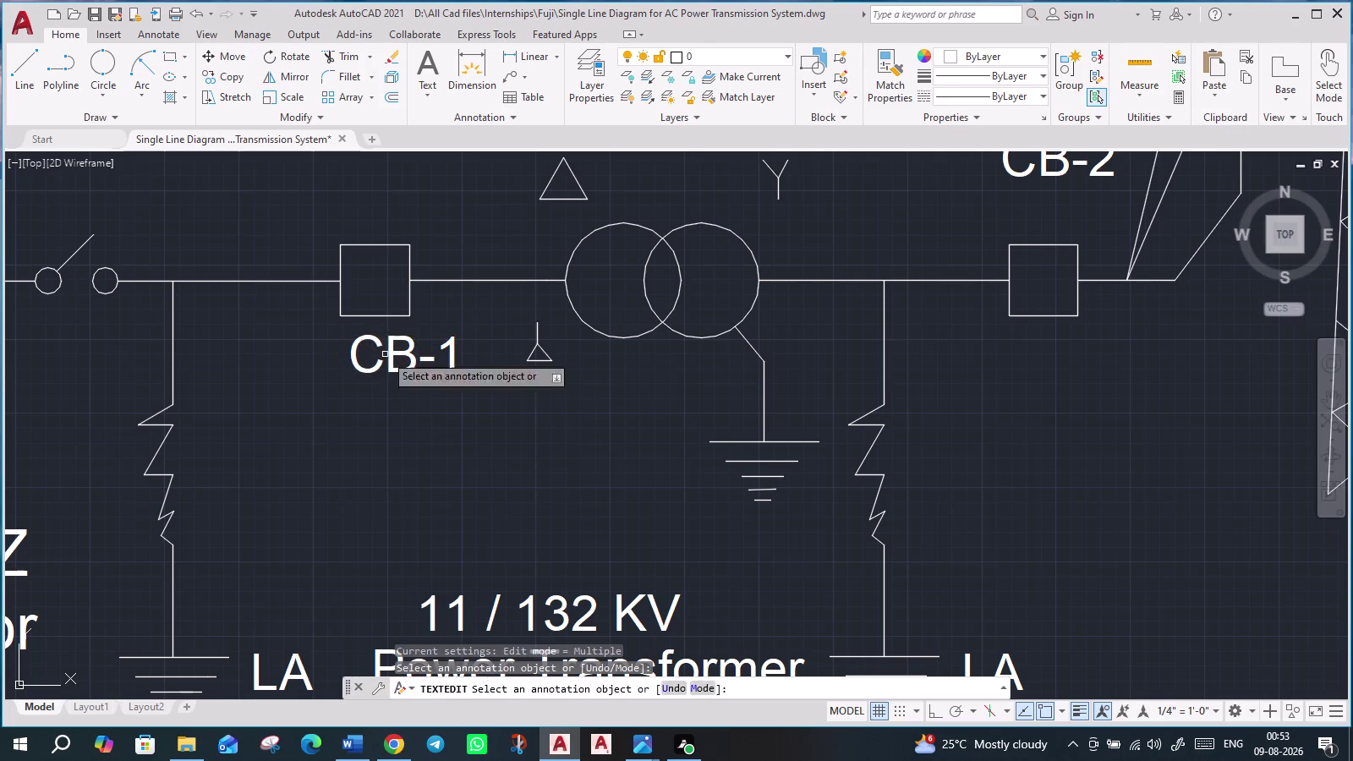
Begin scaling the CB-1 label with SC, using its corner as base point.
click(390, 356)
text(SC)
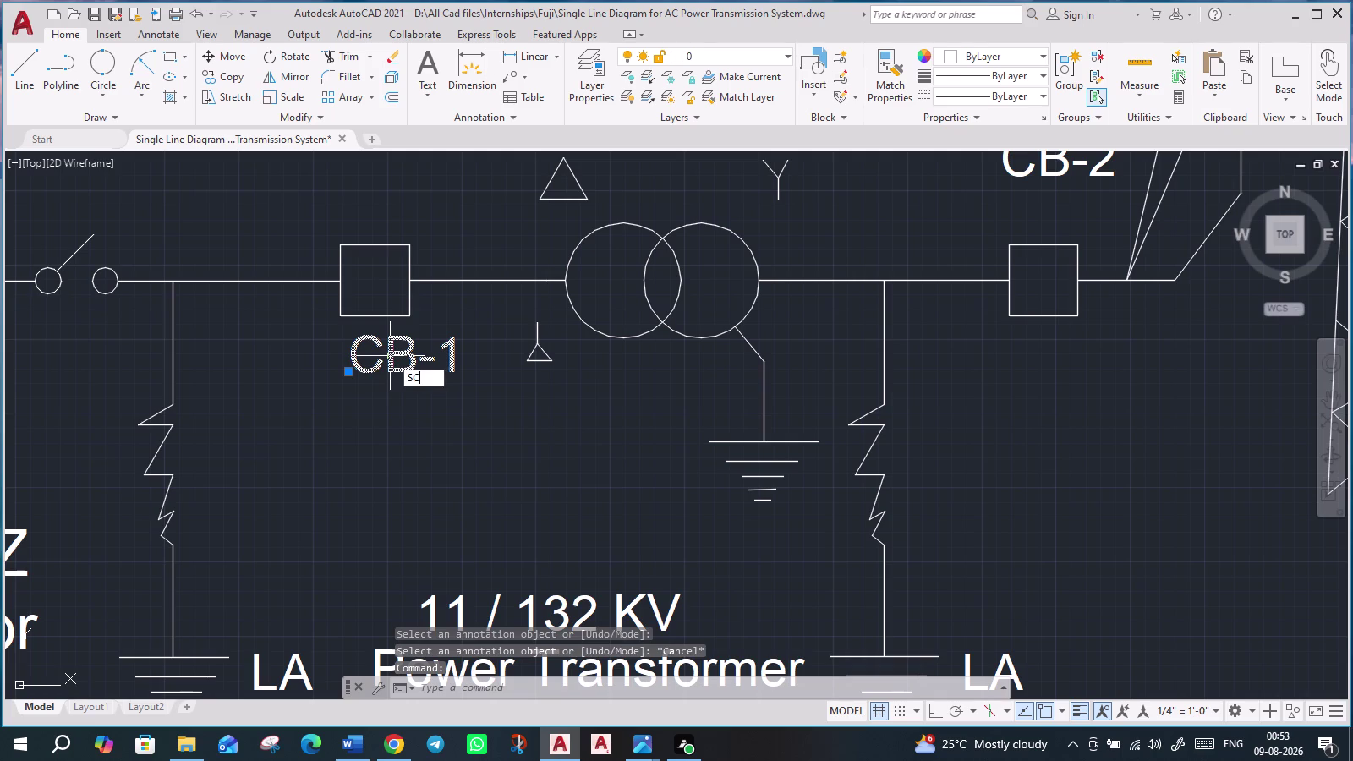
key(Return)
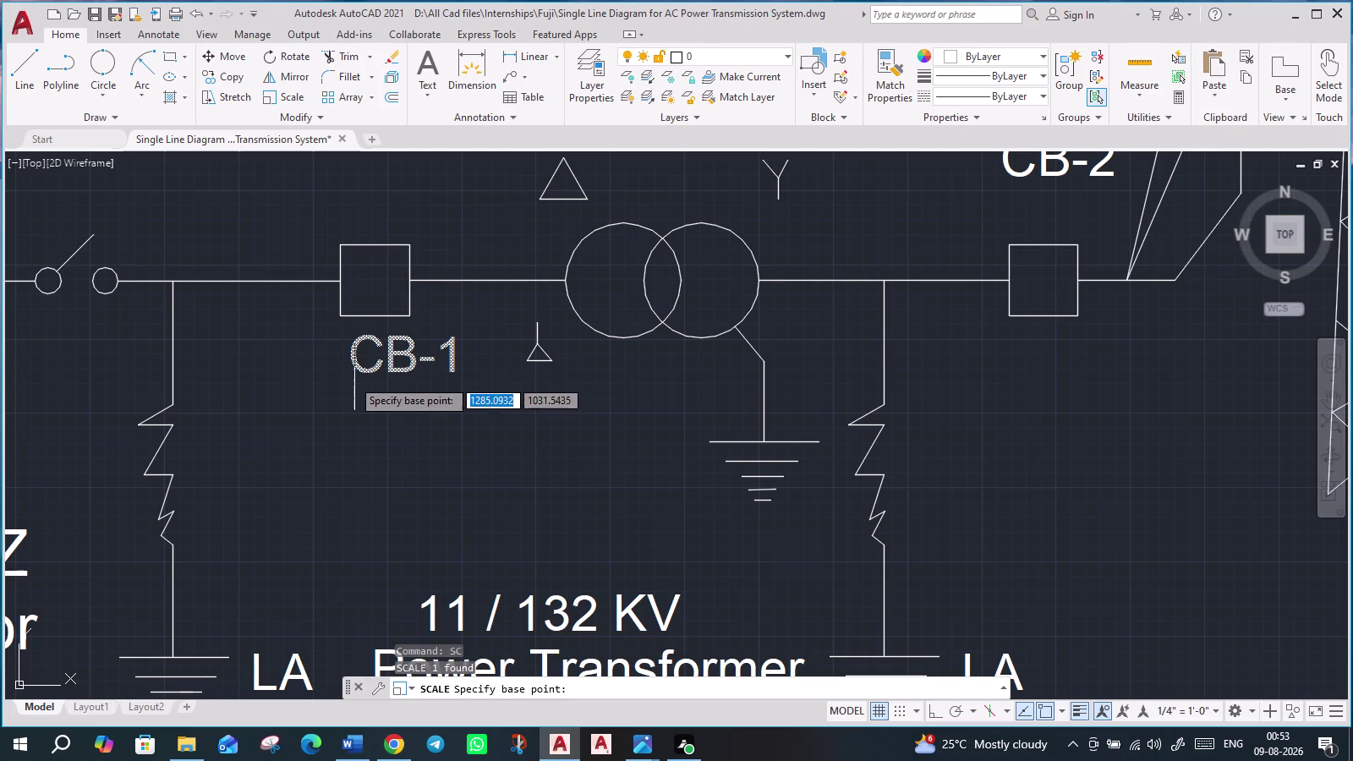
click(360, 365)
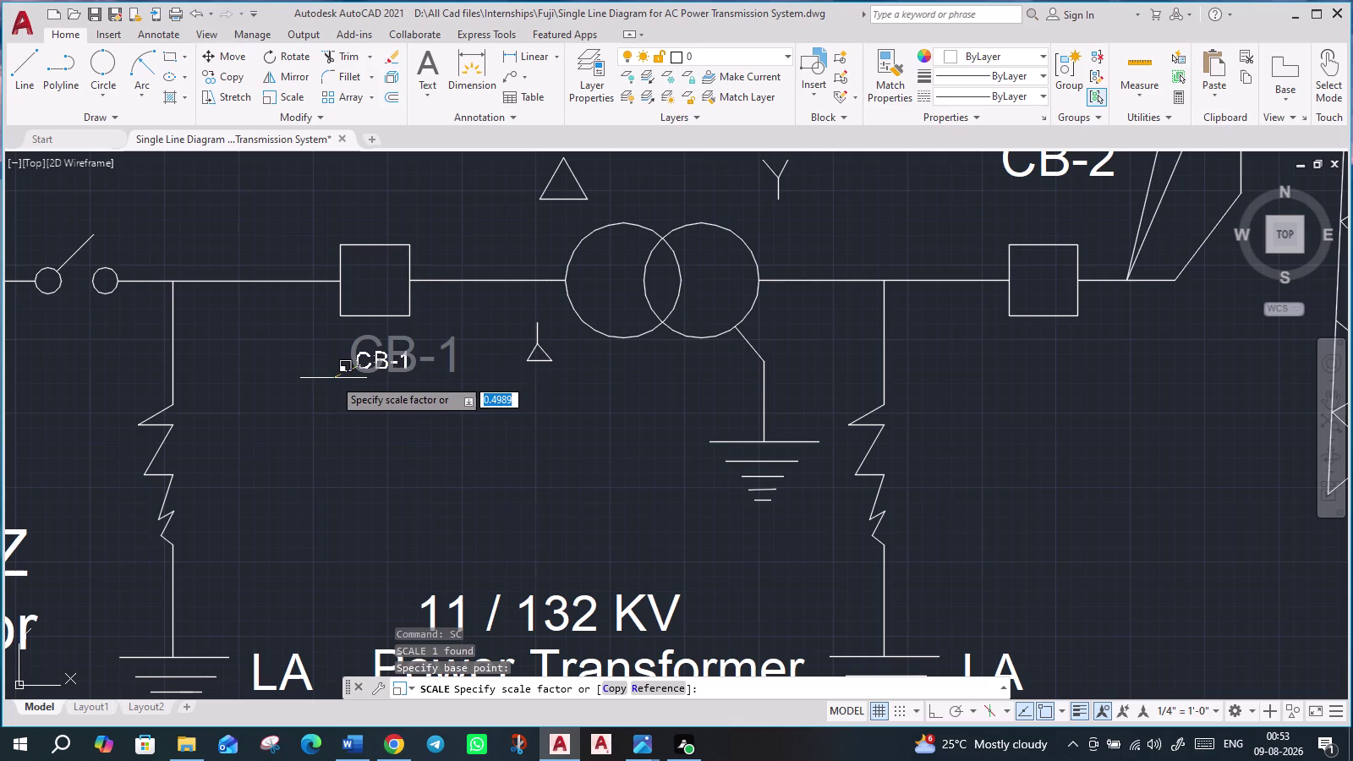
Shrink the CB-1 label to about half its size.
click(332, 378)
click(379, 370)
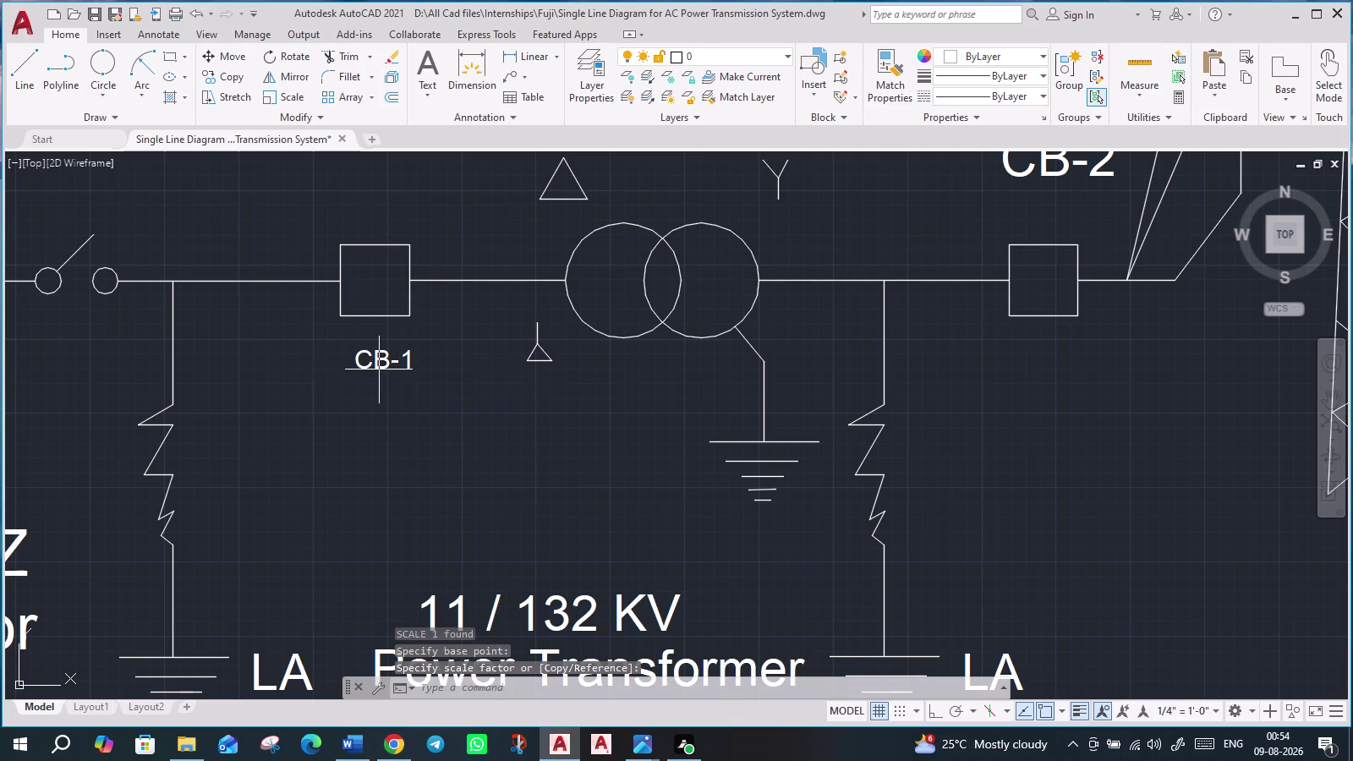
key(Escape)
Move the CB-1 label just below its breaker box.
click(383, 360)
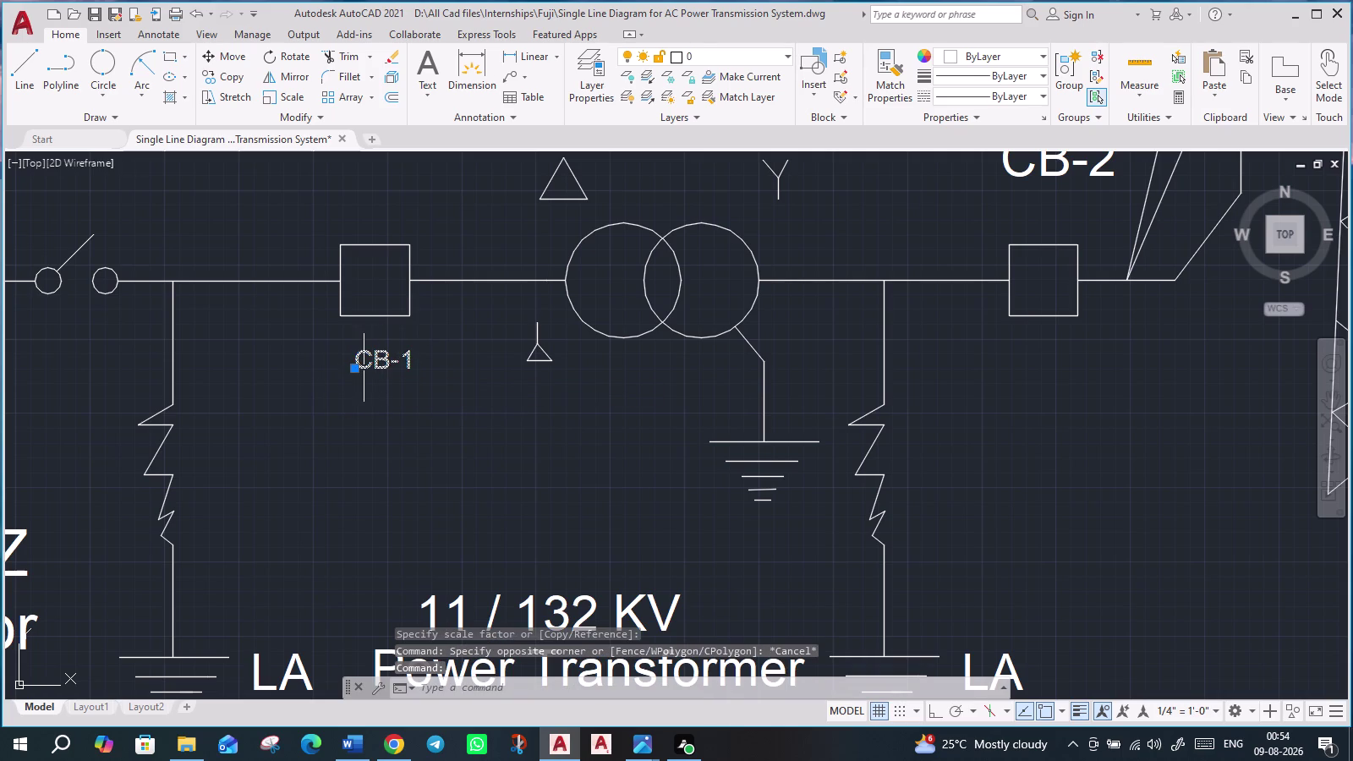
click(356, 370)
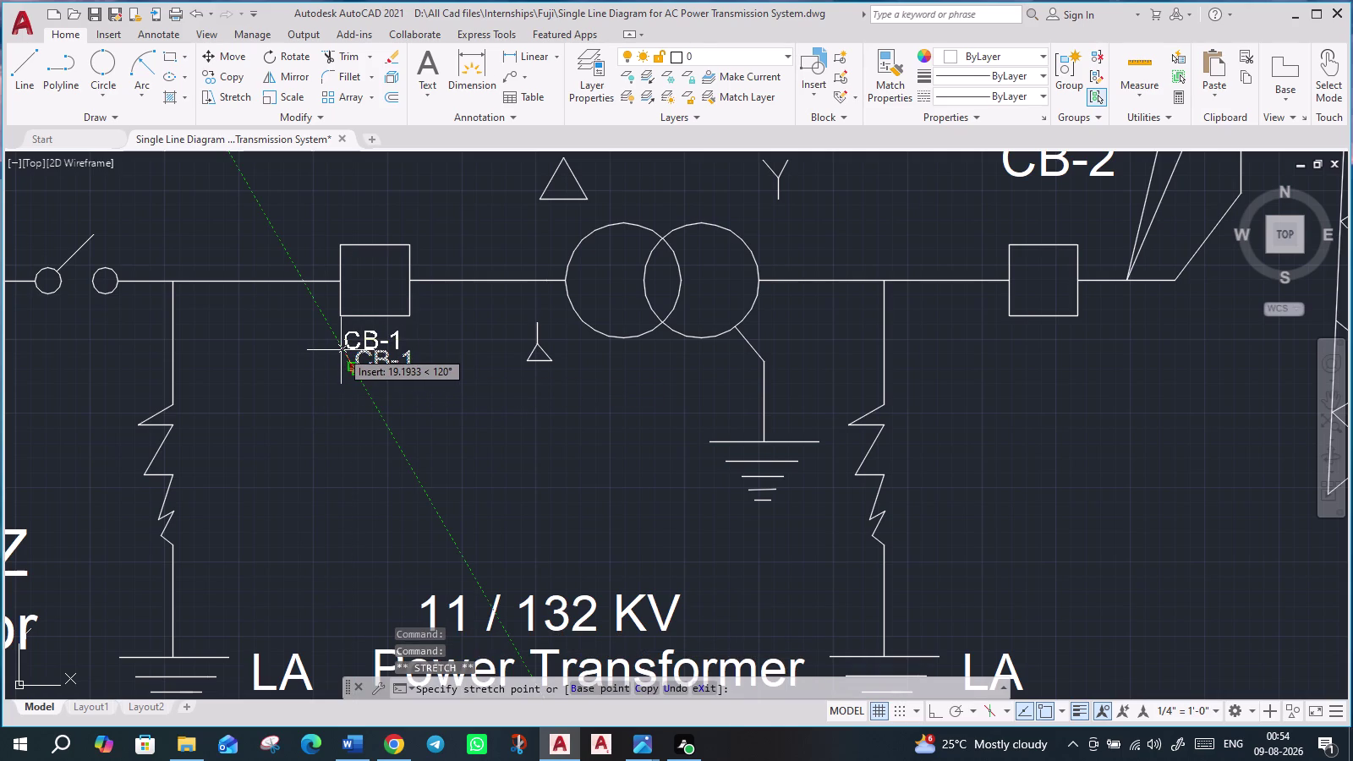
click(341, 350)
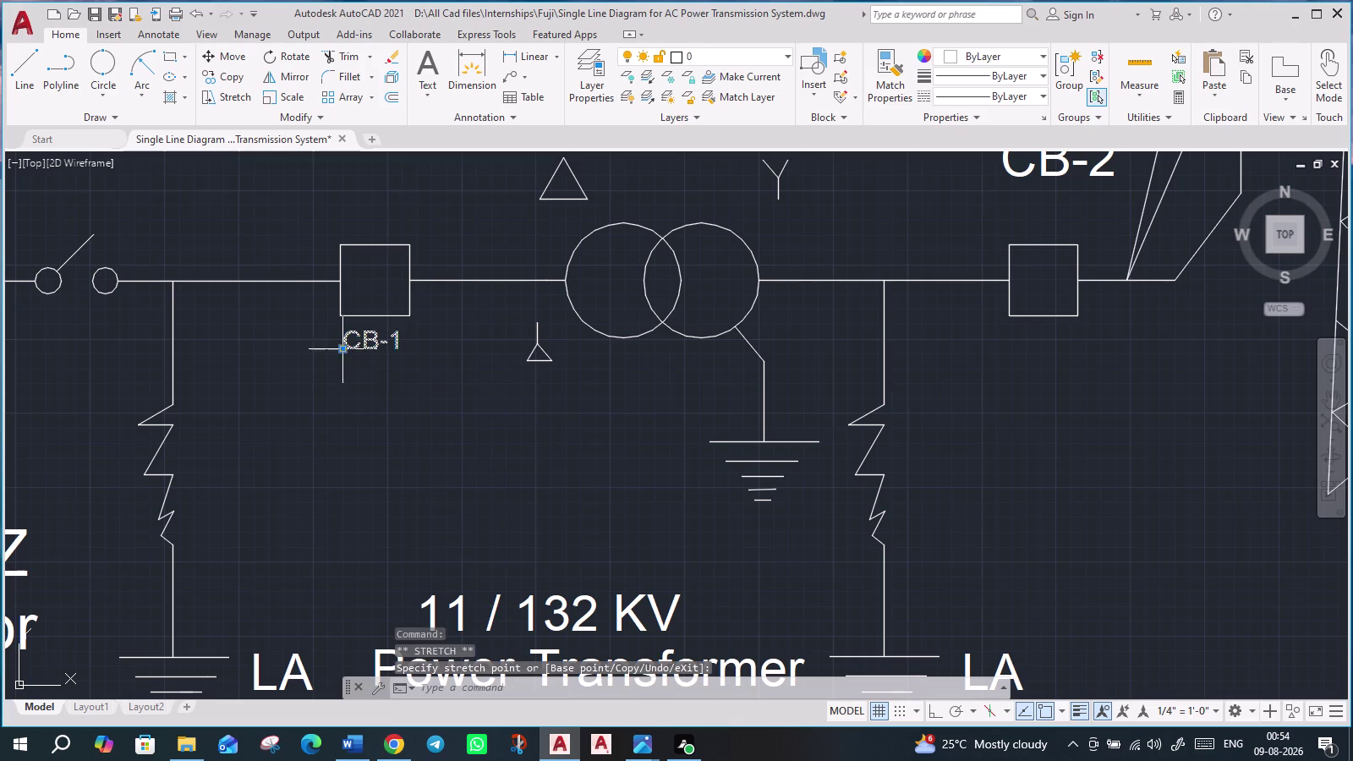
key(Escape)
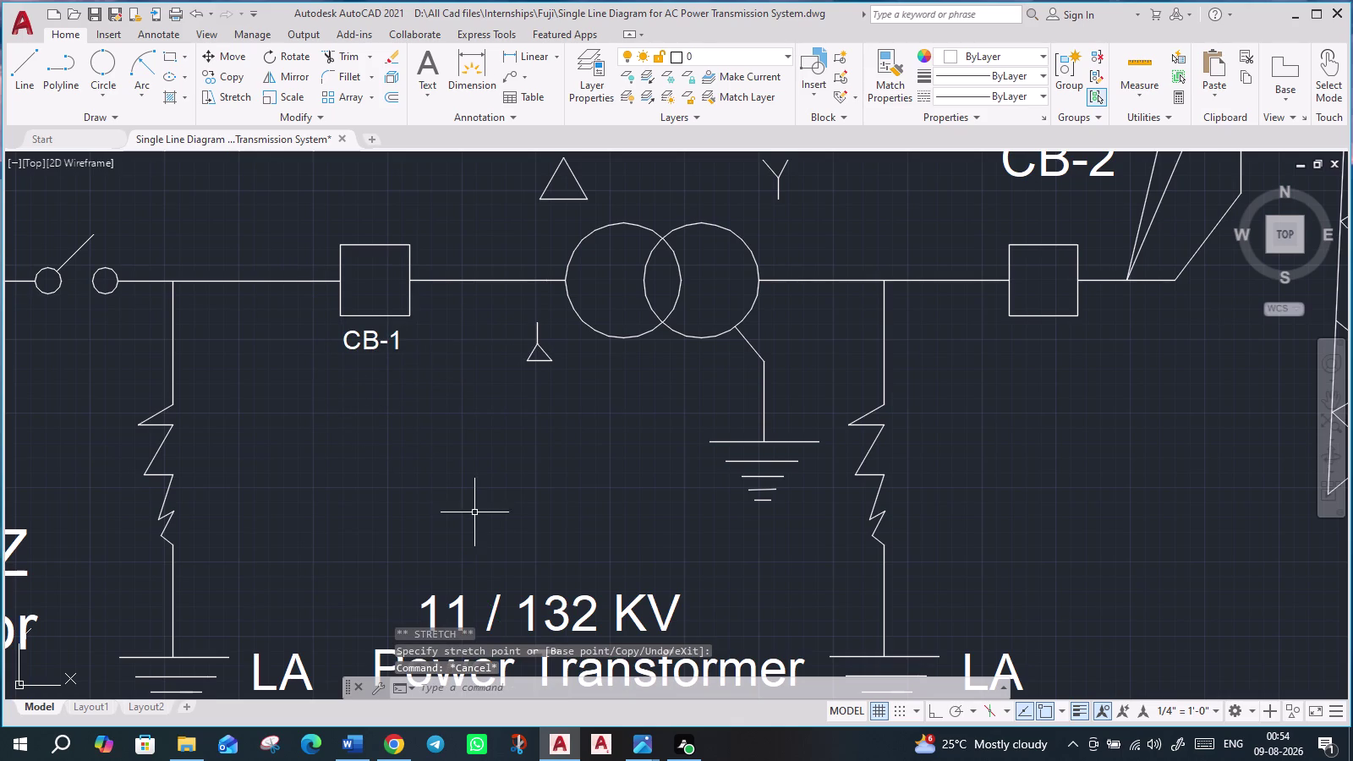
scroll(down, 3)
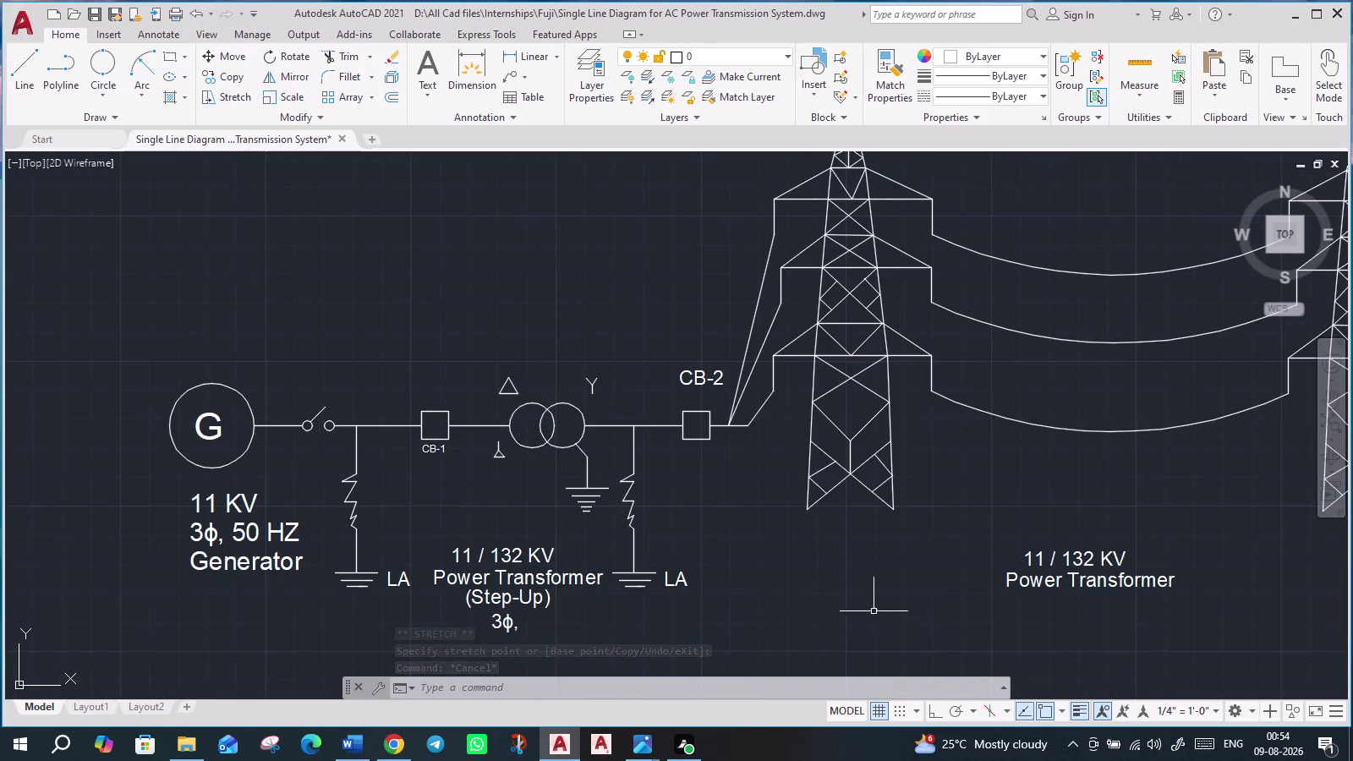
click(698, 376)
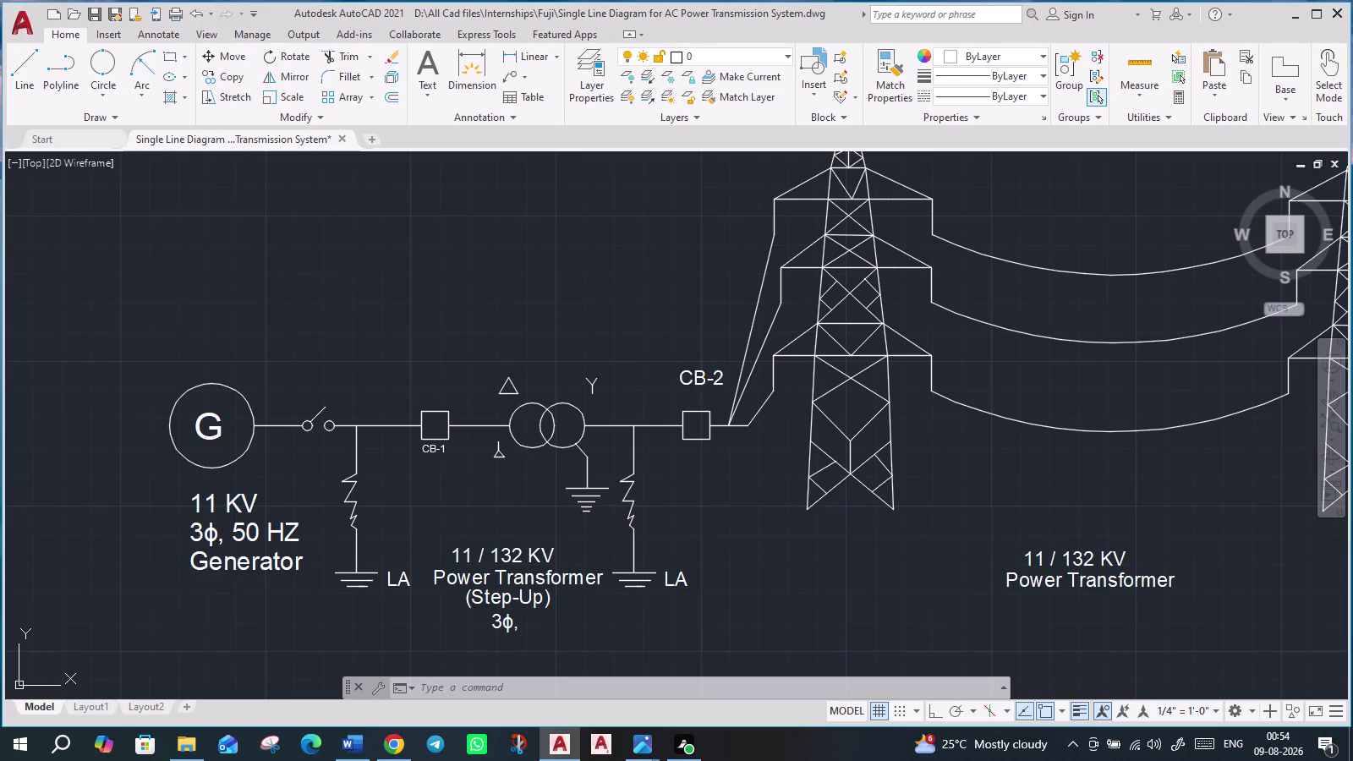
Scale the CB-2 label down with SC to match CB-1.
text(SC)
key(Return)
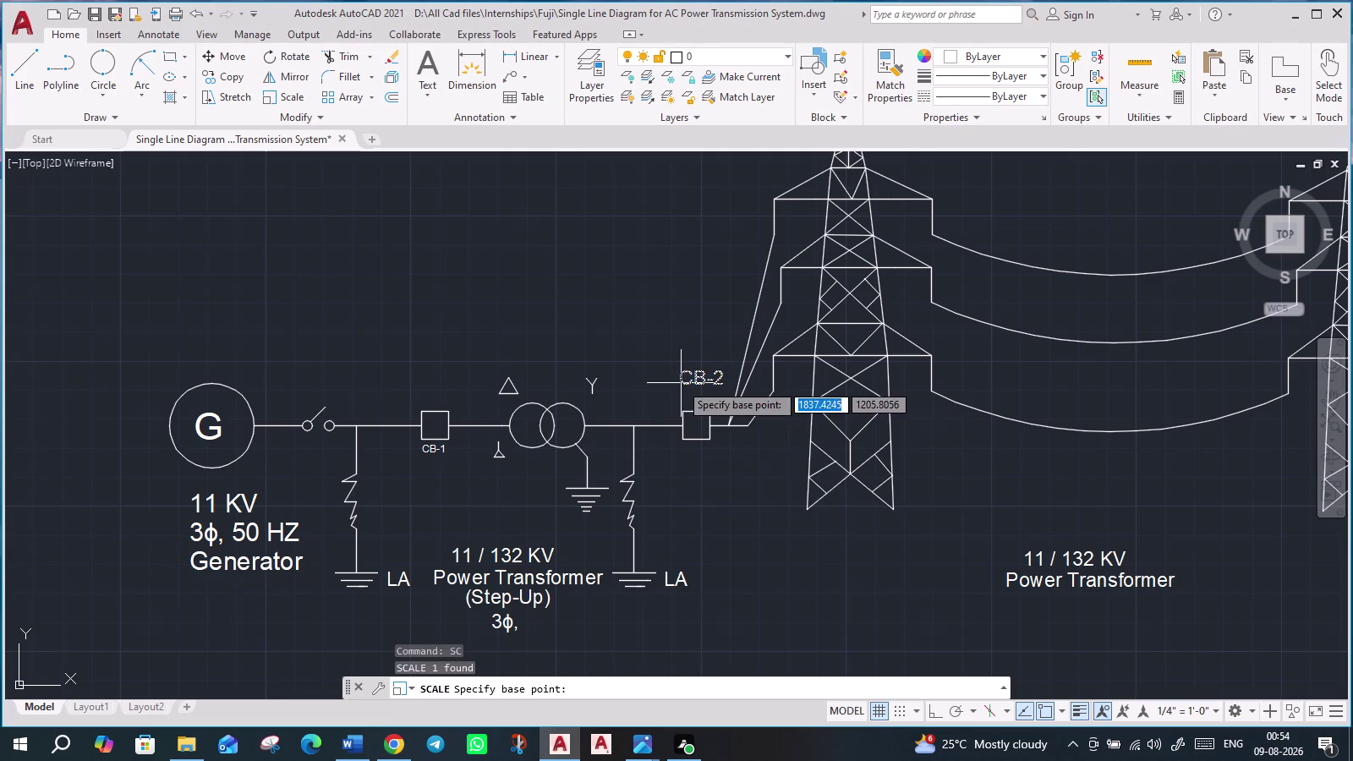
click(685, 380)
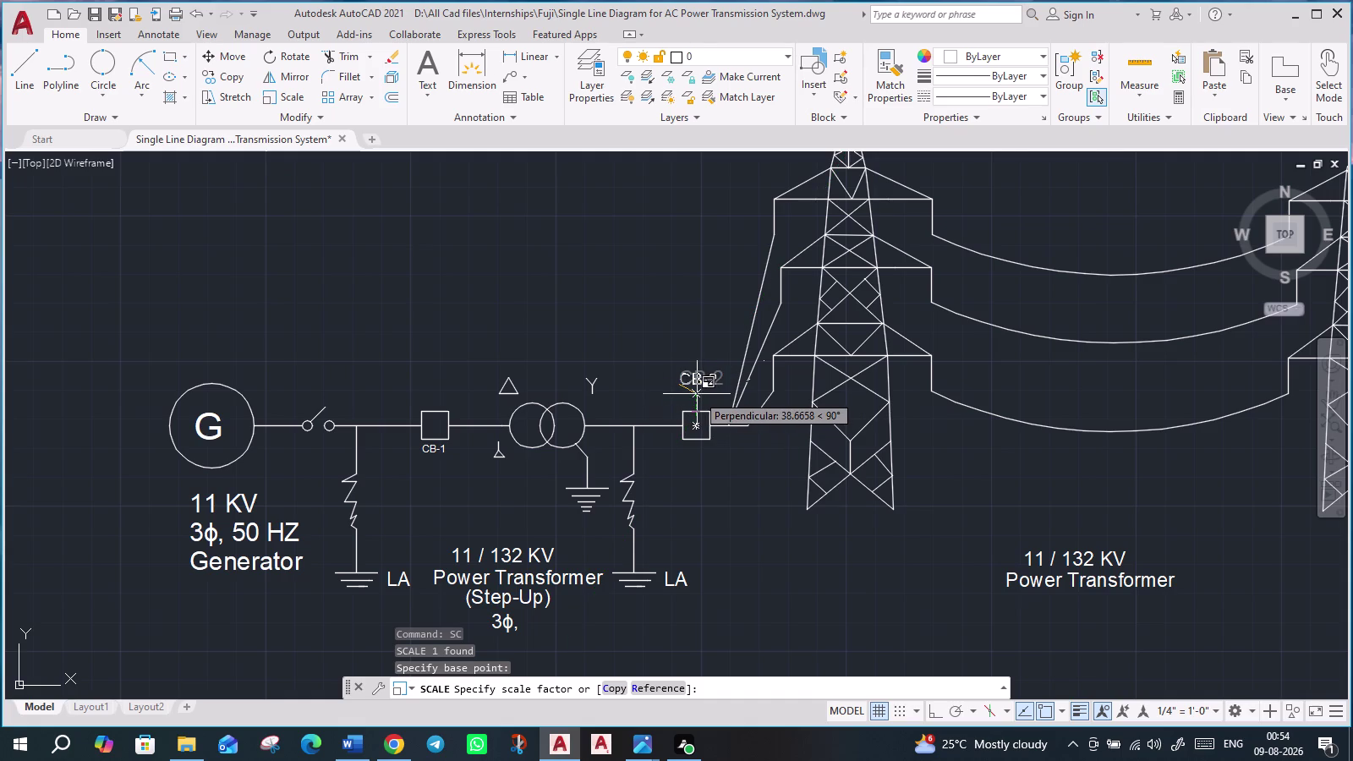
scroll(up, 3)
scroll(up, 3)
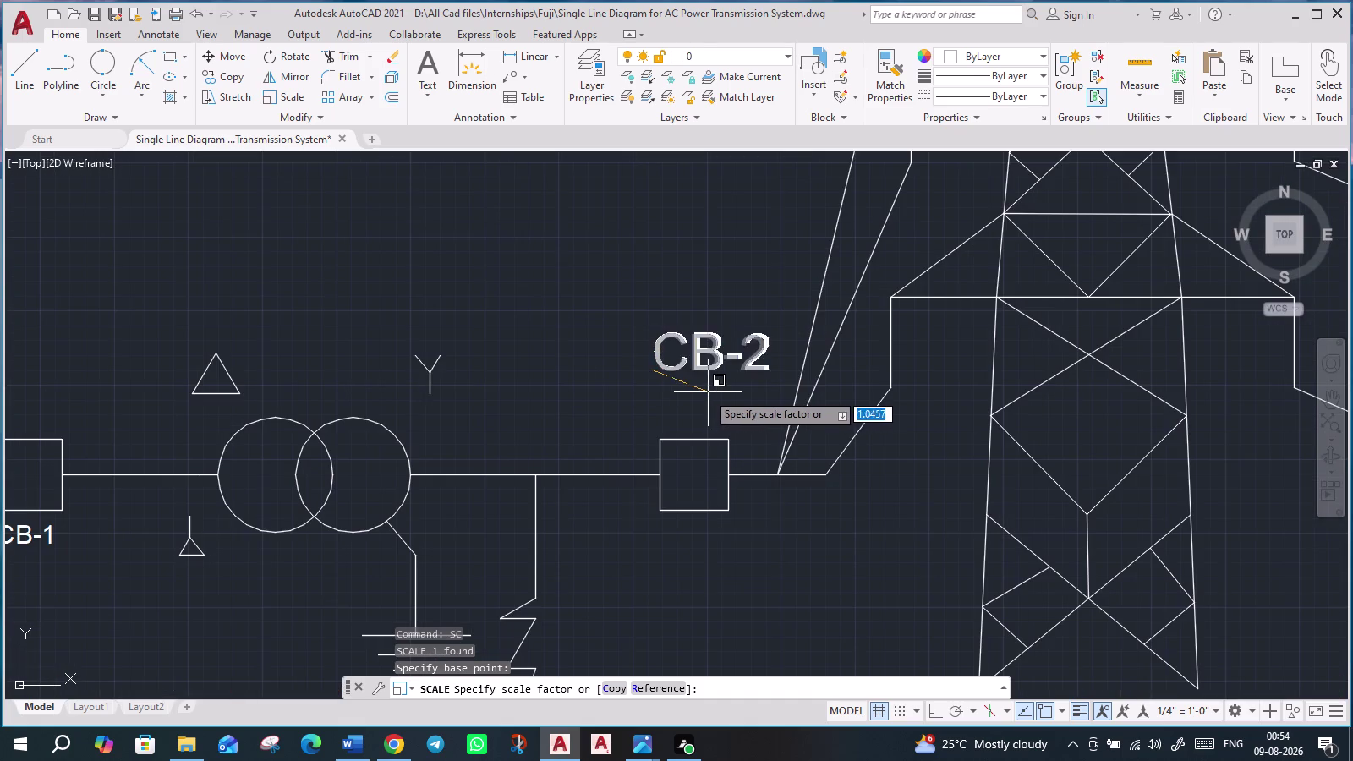
click(657, 407)
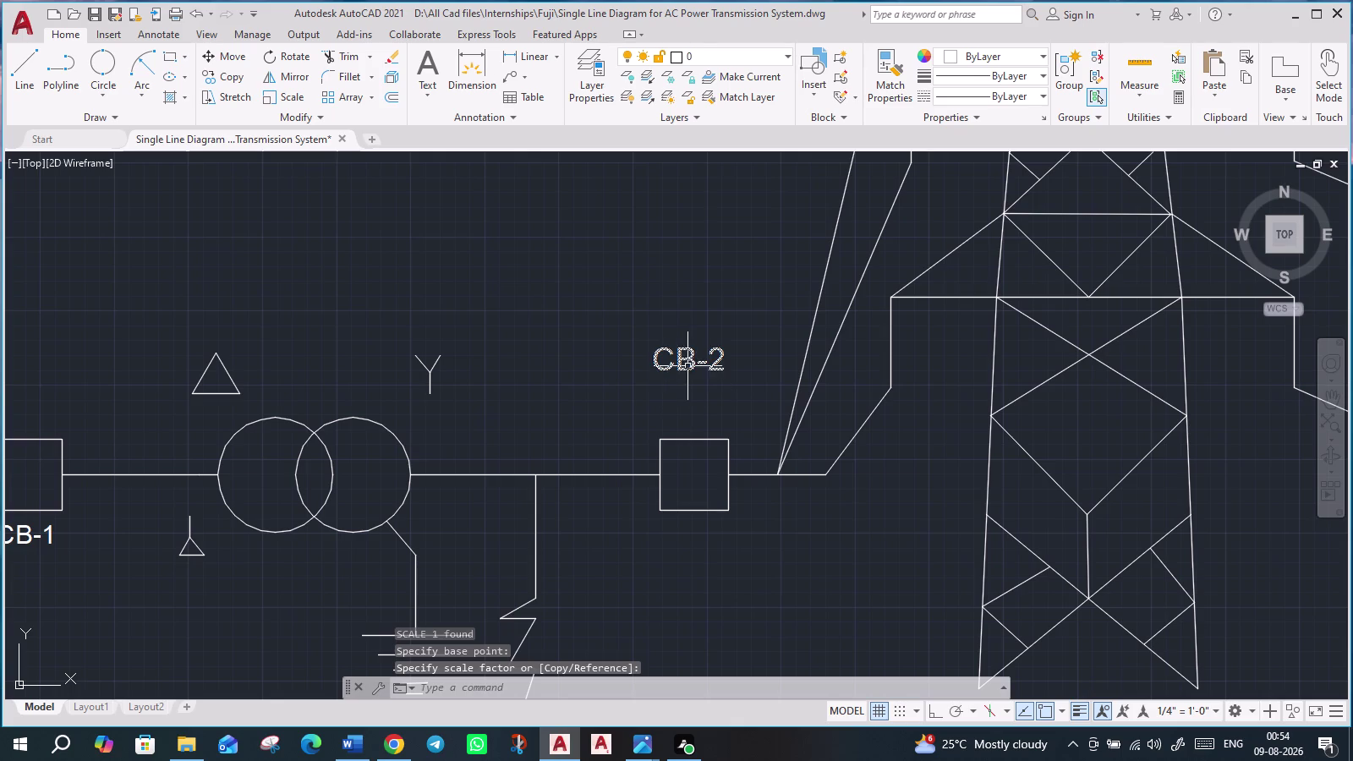
Move CB-2 just above its breaker and copy it to the clipboard.
click(687, 366)
click(651, 371)
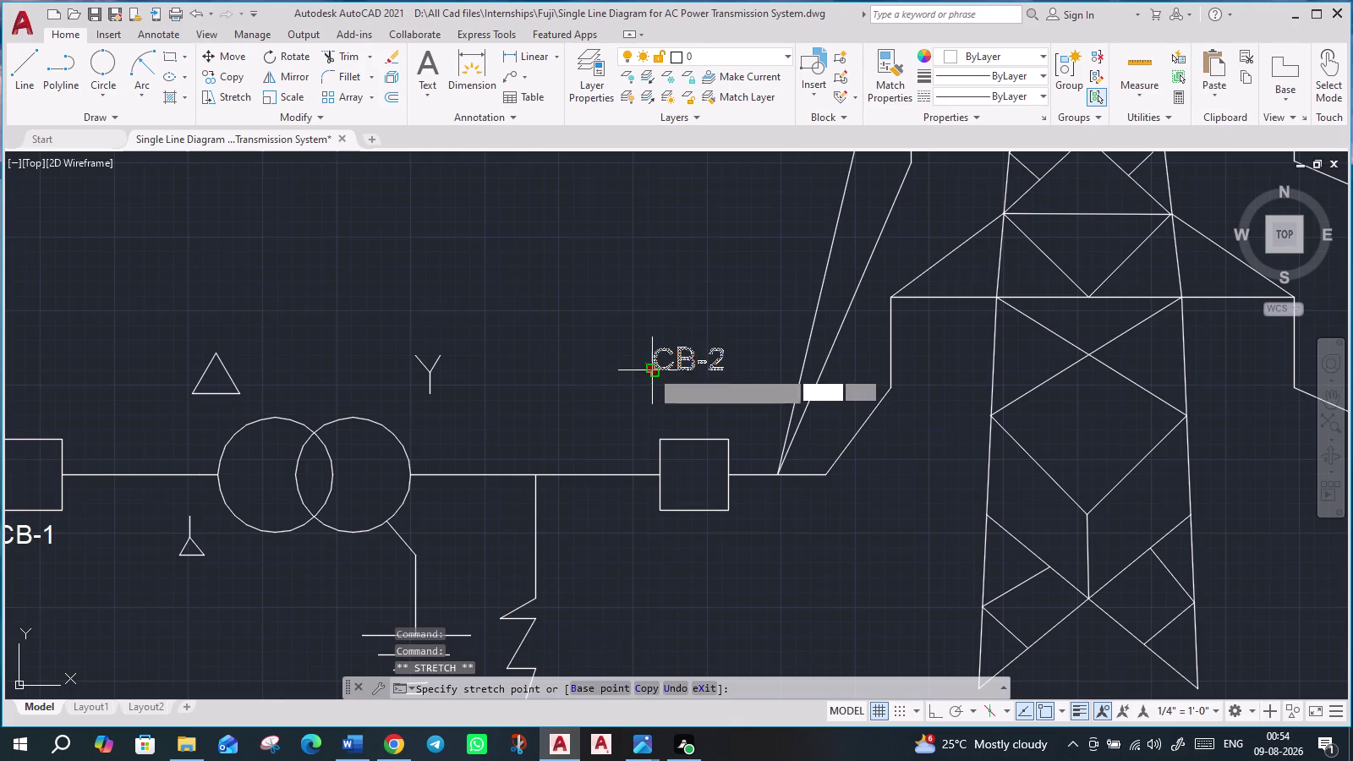
click(655, 417)
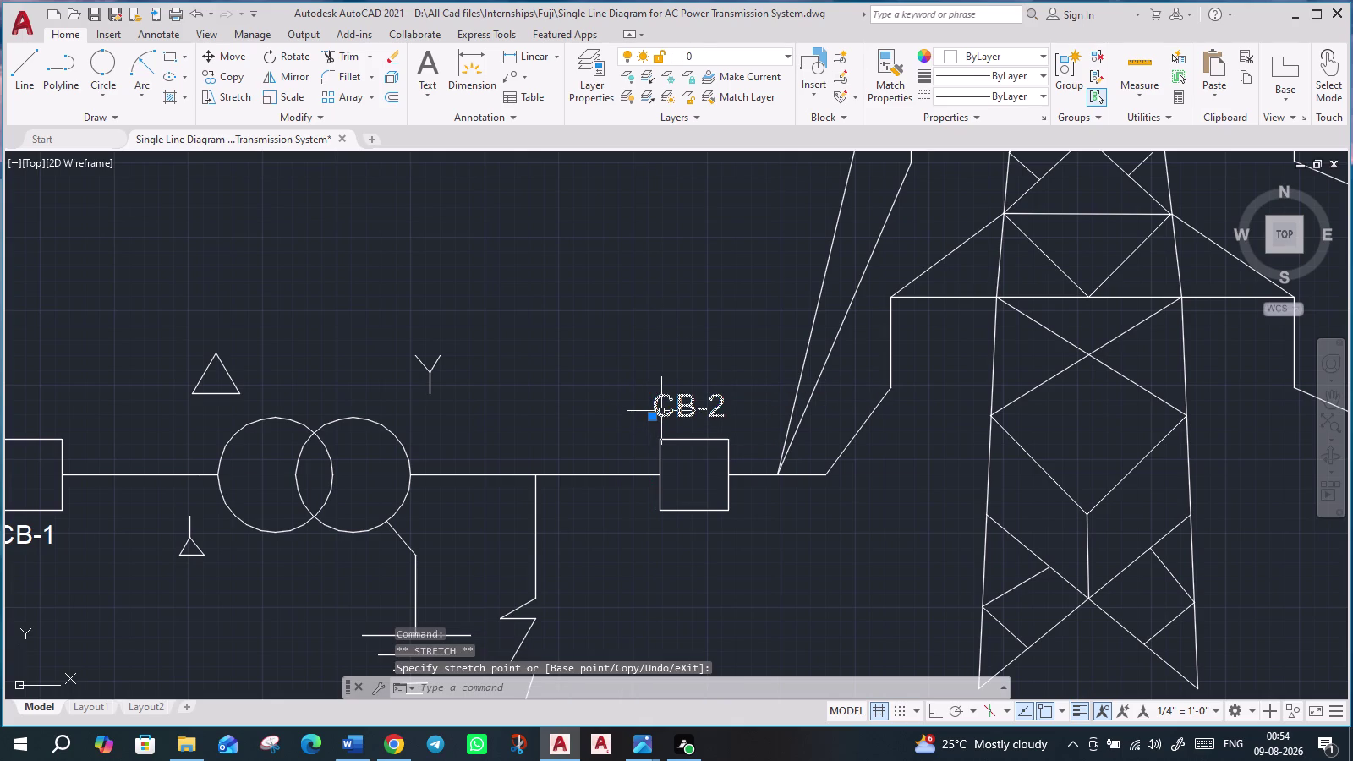
key(ctrl+c)
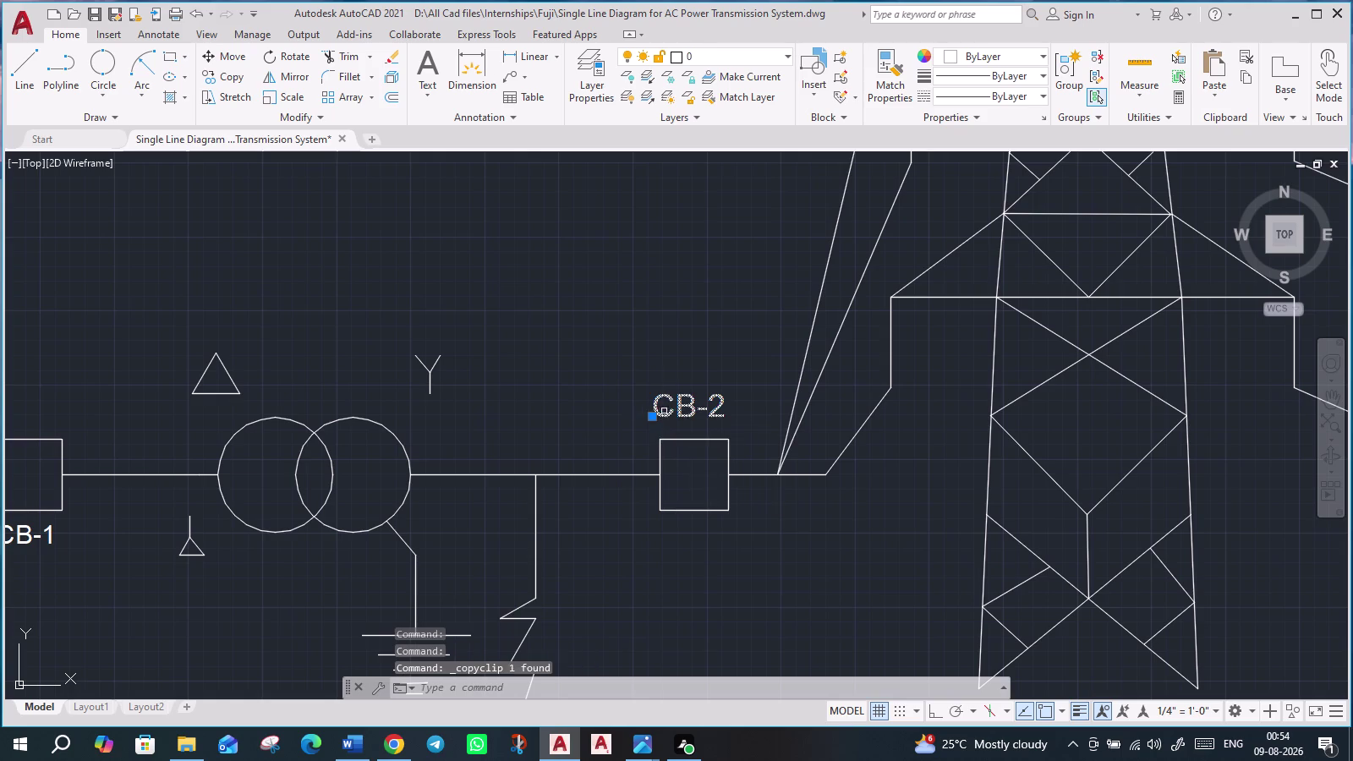
scroll(down, 3)
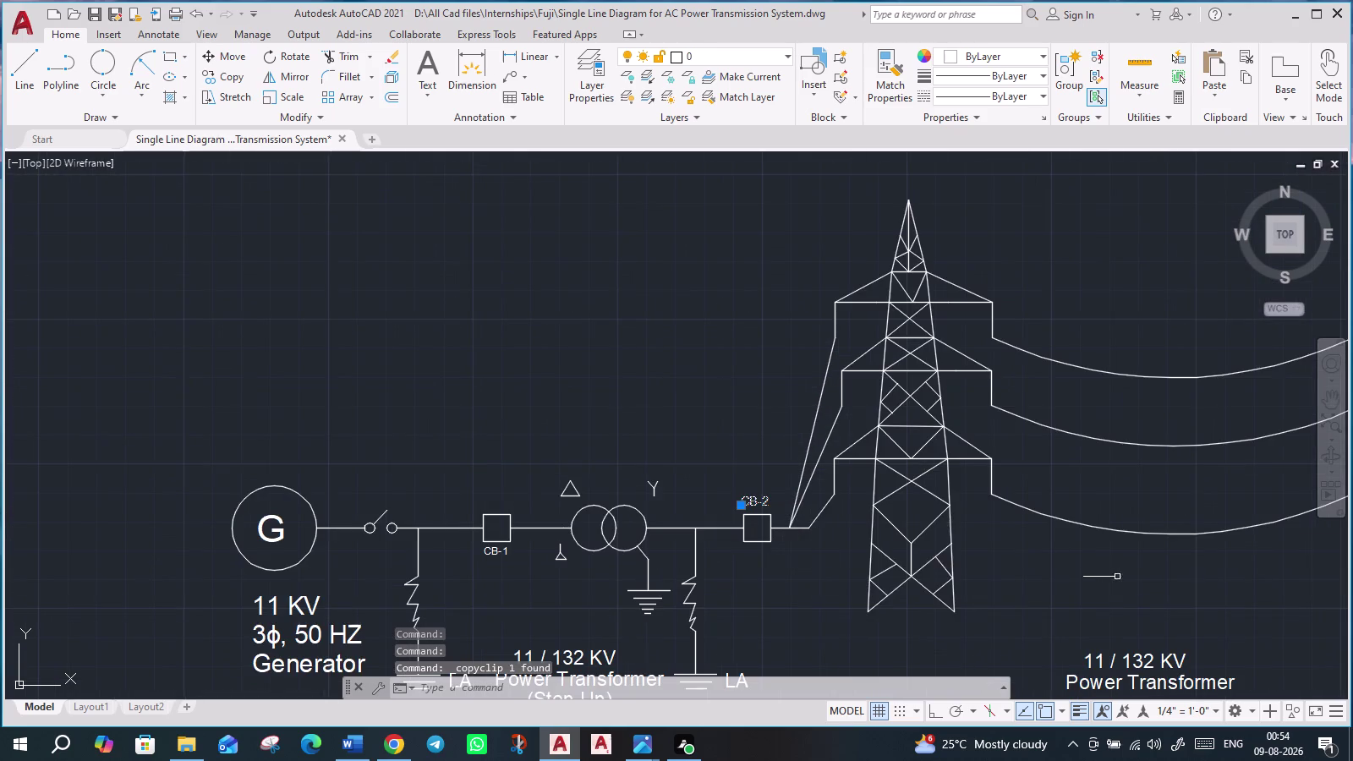
Paste a copy of the CB-2 label above the next breaker past the tower.
scroll(down, 3)
middle_drag(1154, 586, 532, 564)
scroll(up, 3)
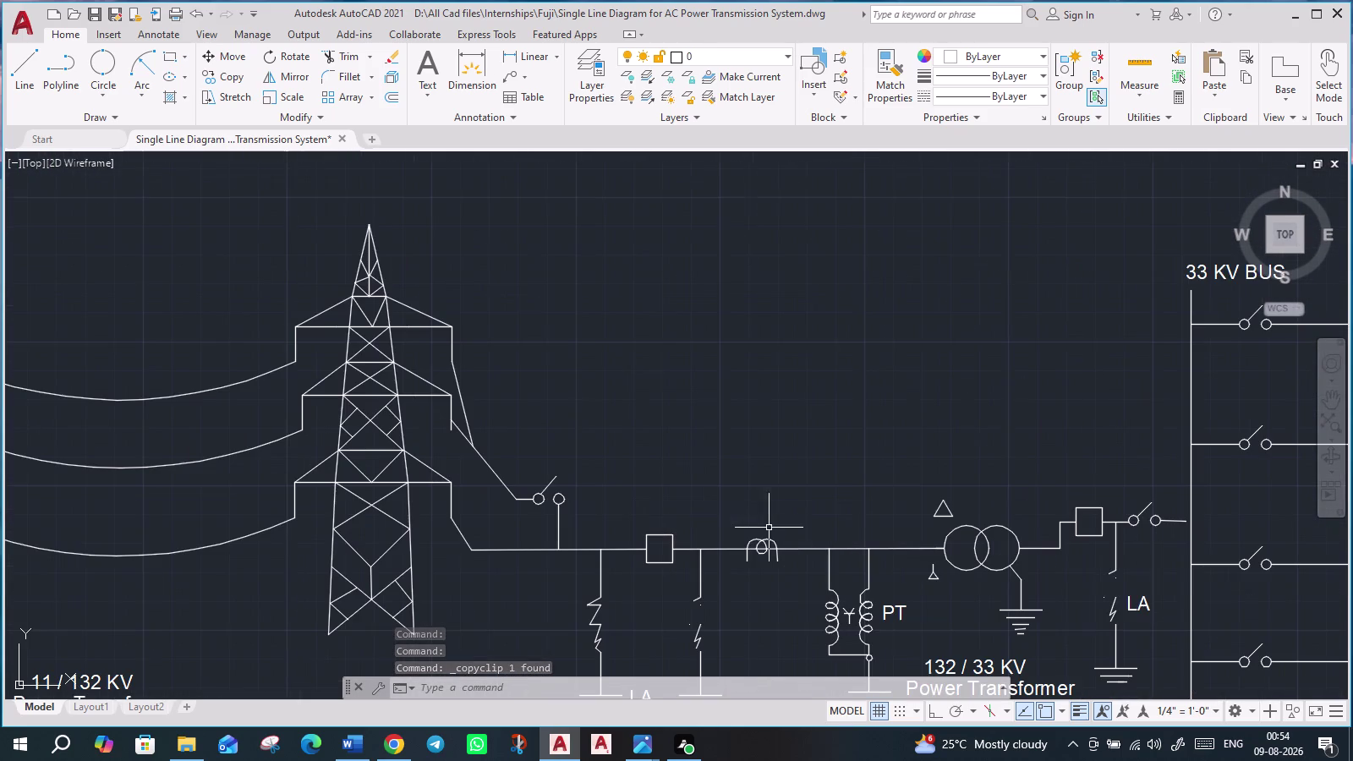
key(ctrl+v)
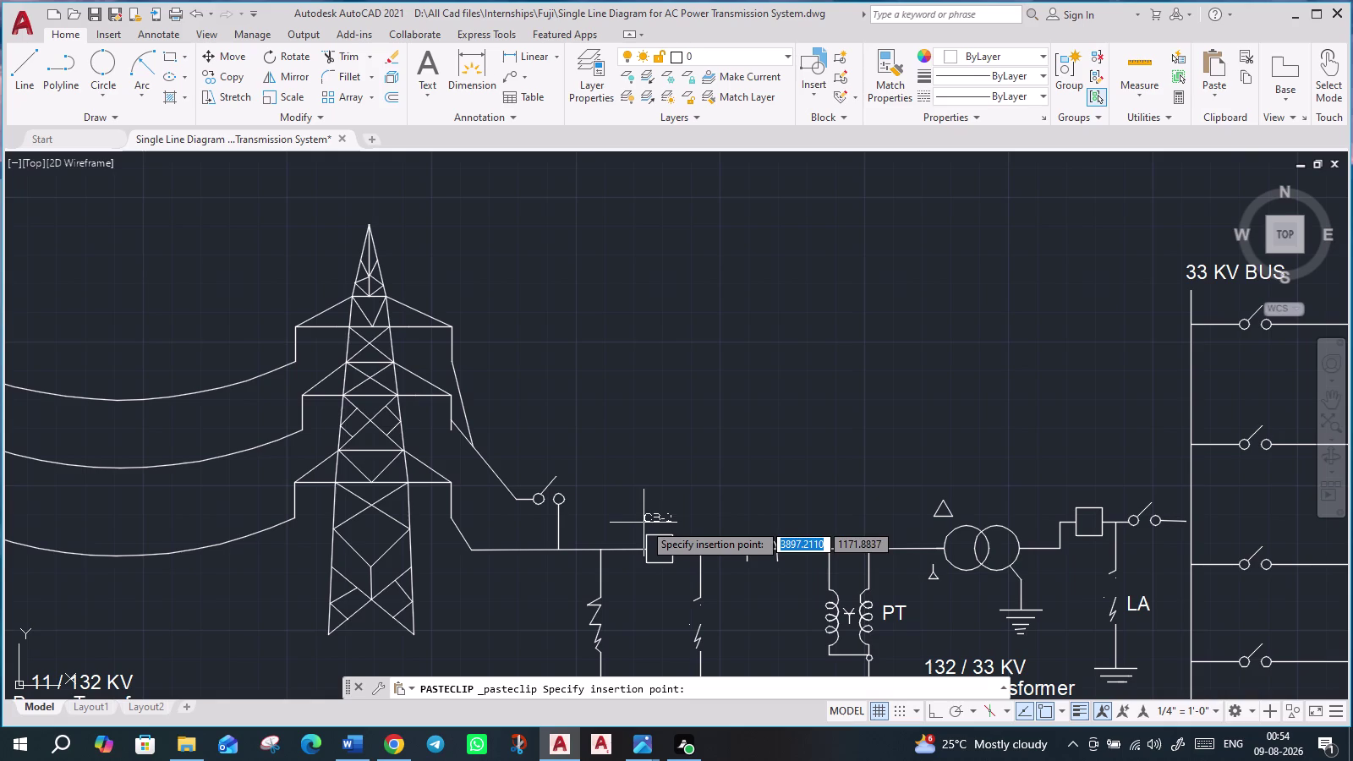
click(643, 516)
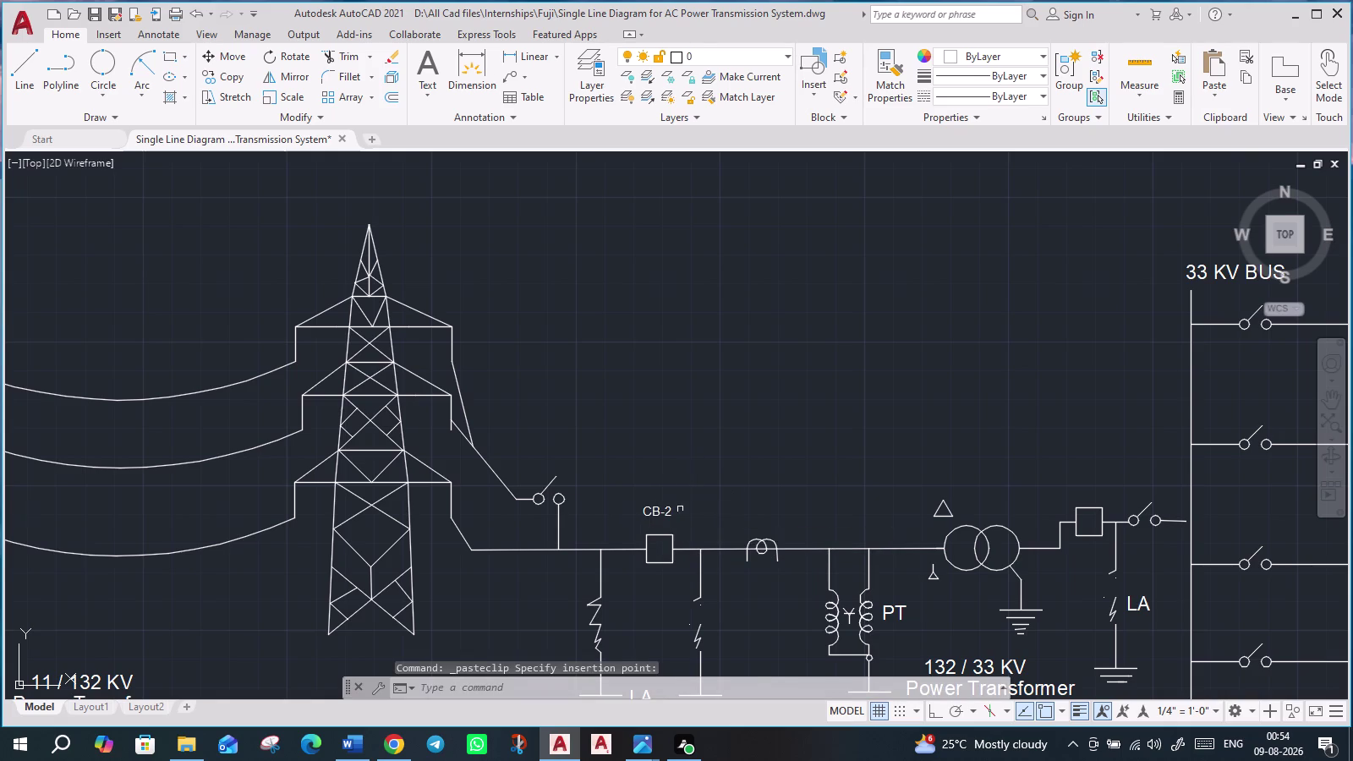
Edit the pasted label so it reads CB-3.
double_click(671, 513)
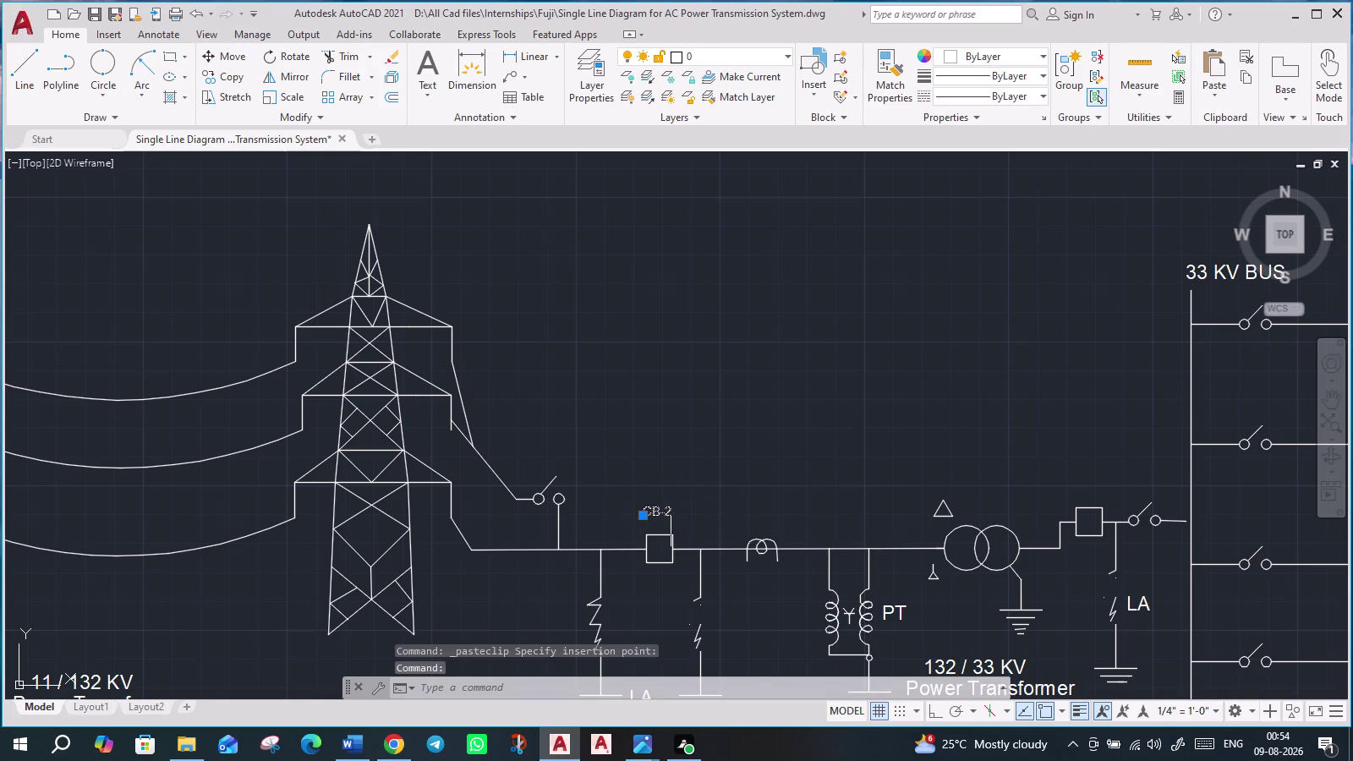
click(675, 513)
double_click(671, 513)
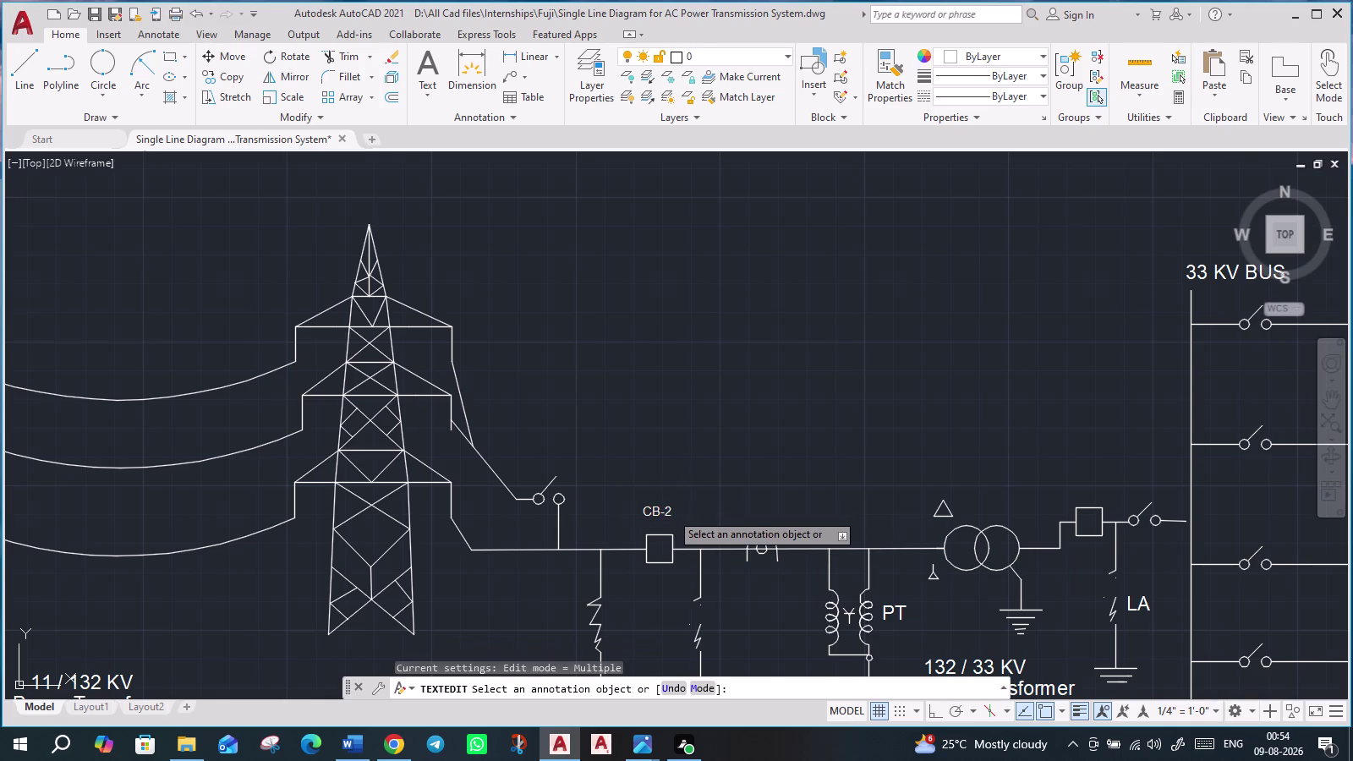
key(Right)
key(Right)
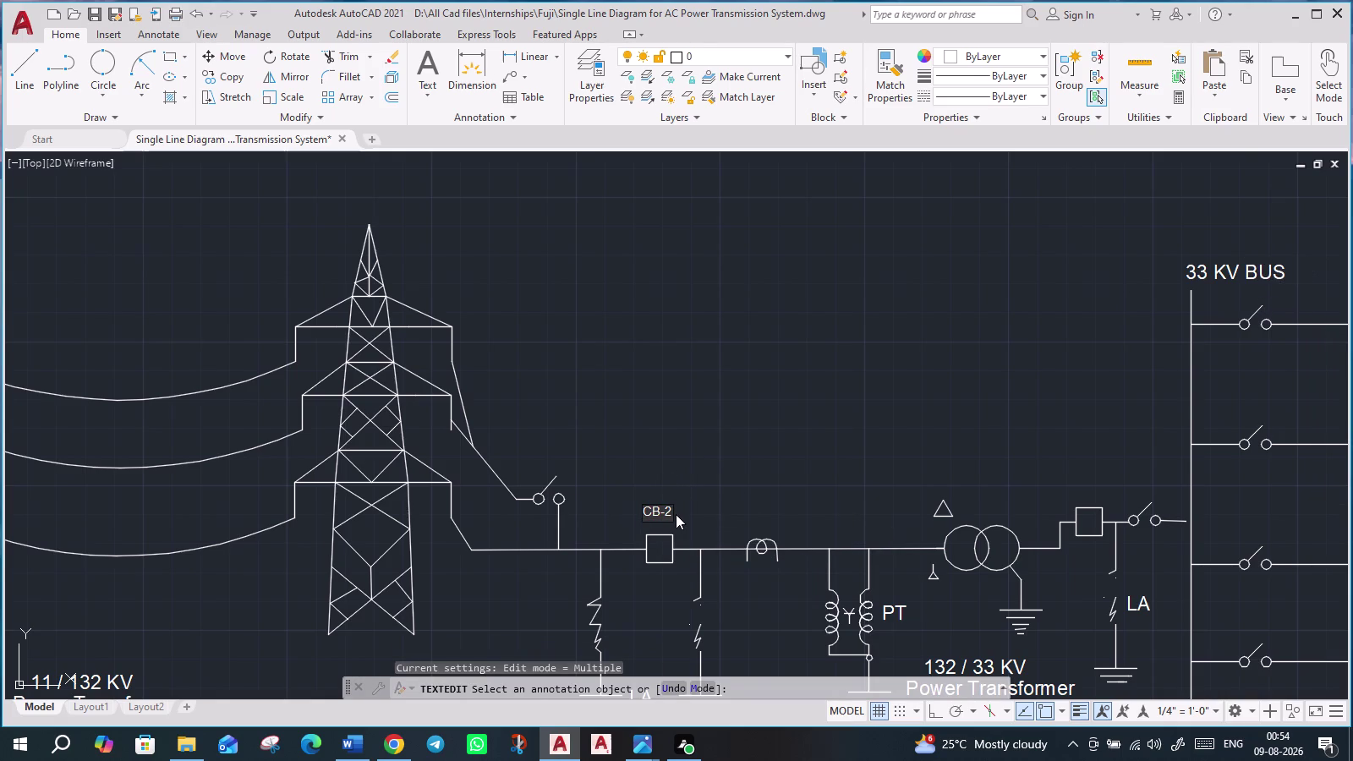
key(Right)
key(backslash)
key(BackSpace)
key(3)
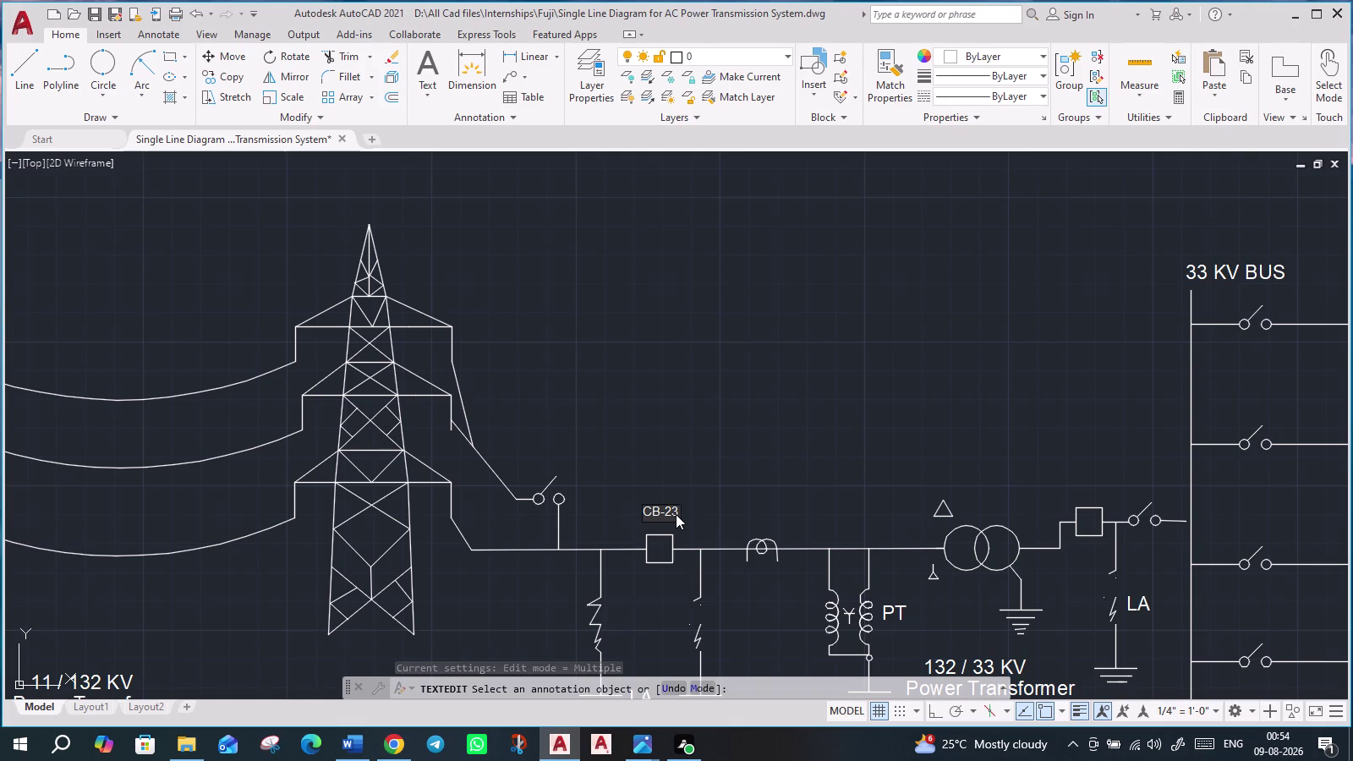
key(BackSpace)
key(BackSpace)
key(3)
key(Return)
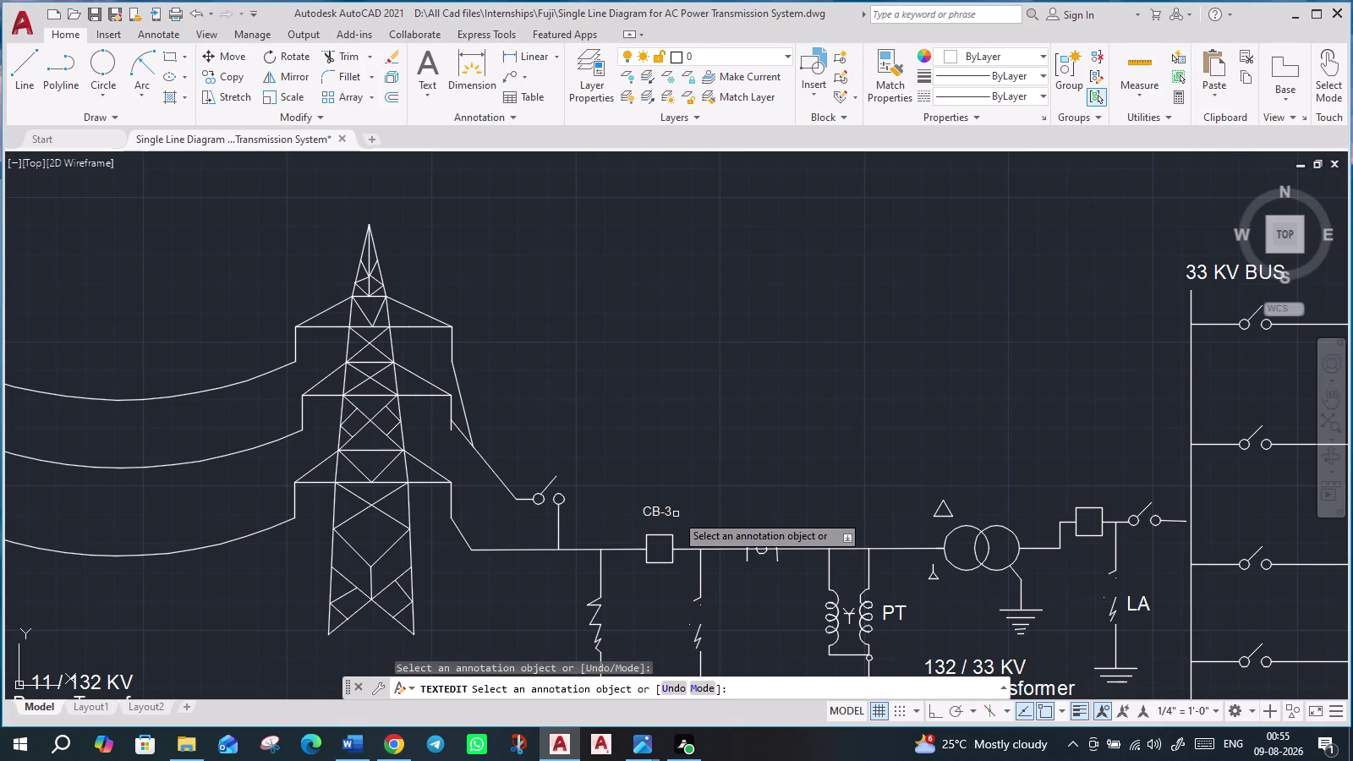
Paste another breaker label above the breaker before the 33 KV bus.
middle_drag(1105, 555, 1098, 555)
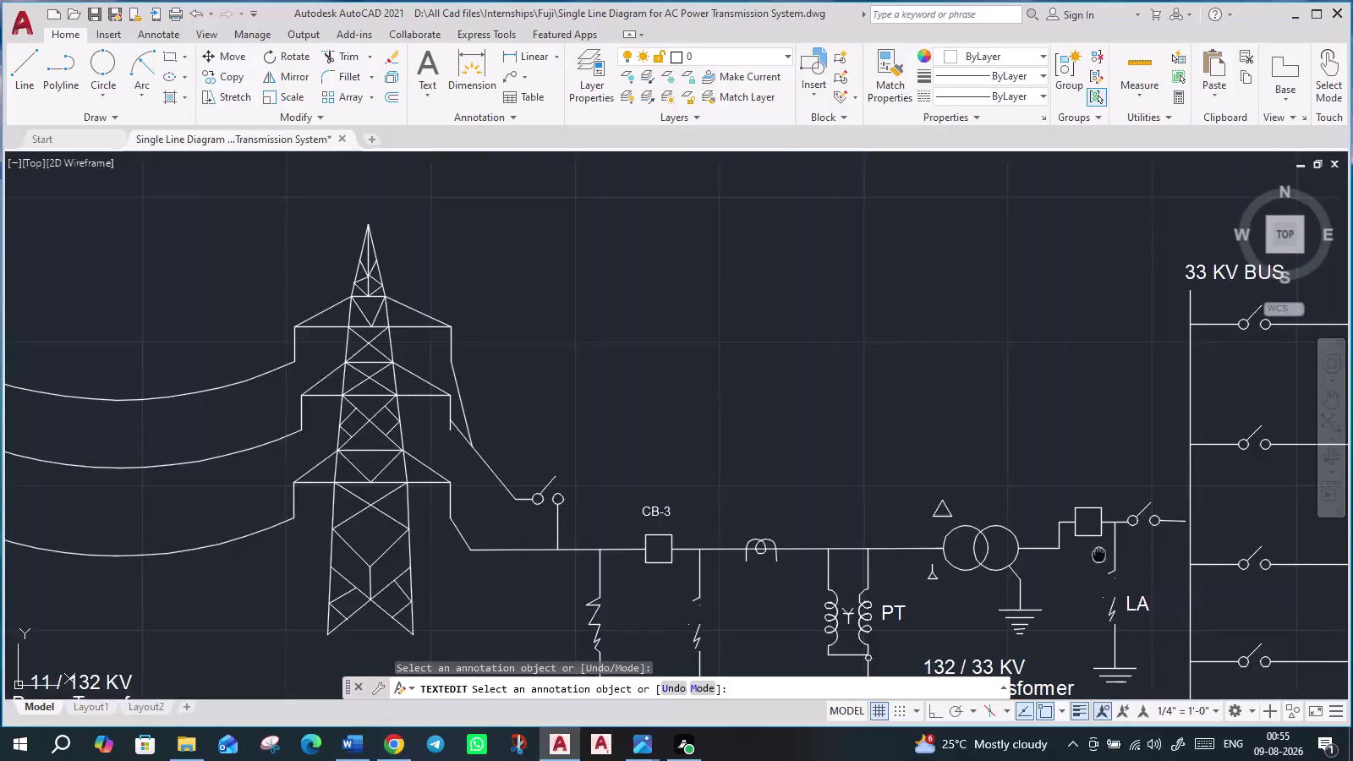
middle_drag(1098, 555, 901, 573)
key(ctrl+v)
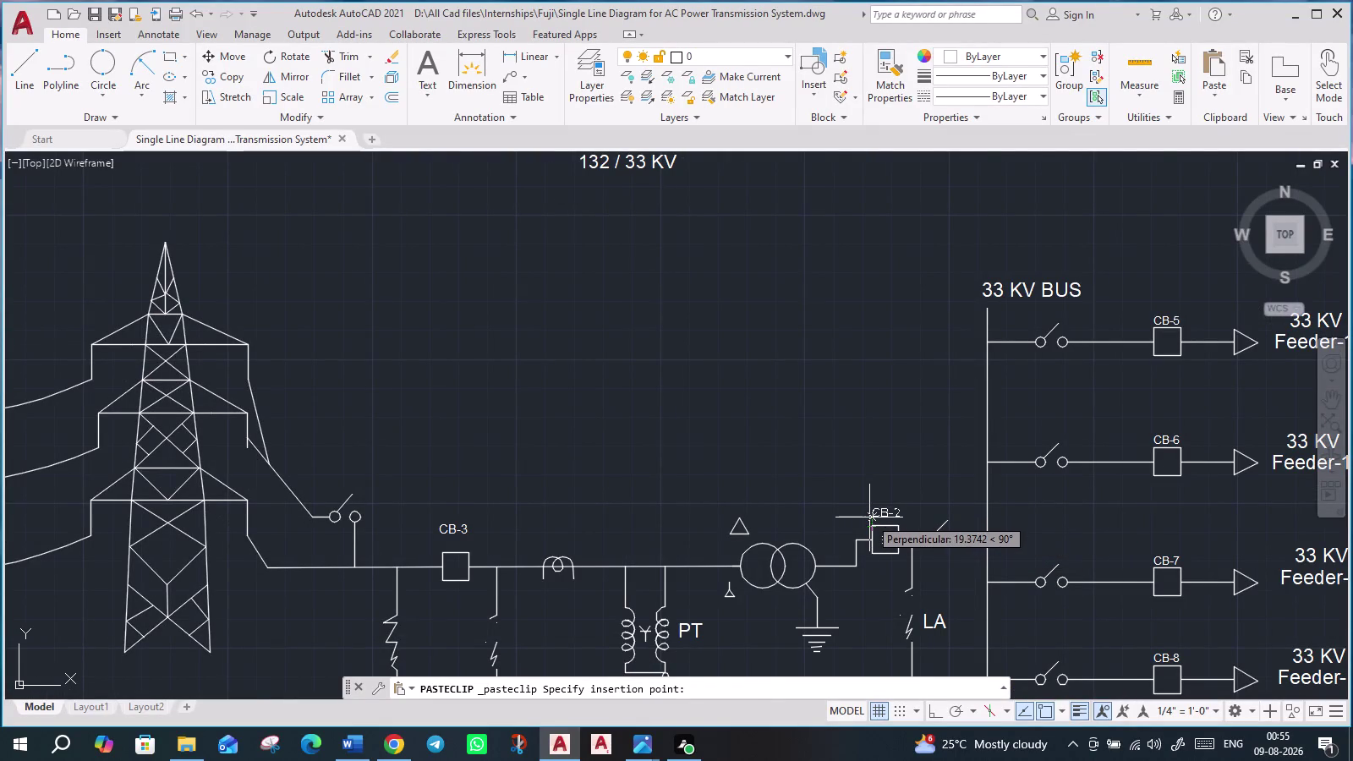
click(869, 516)
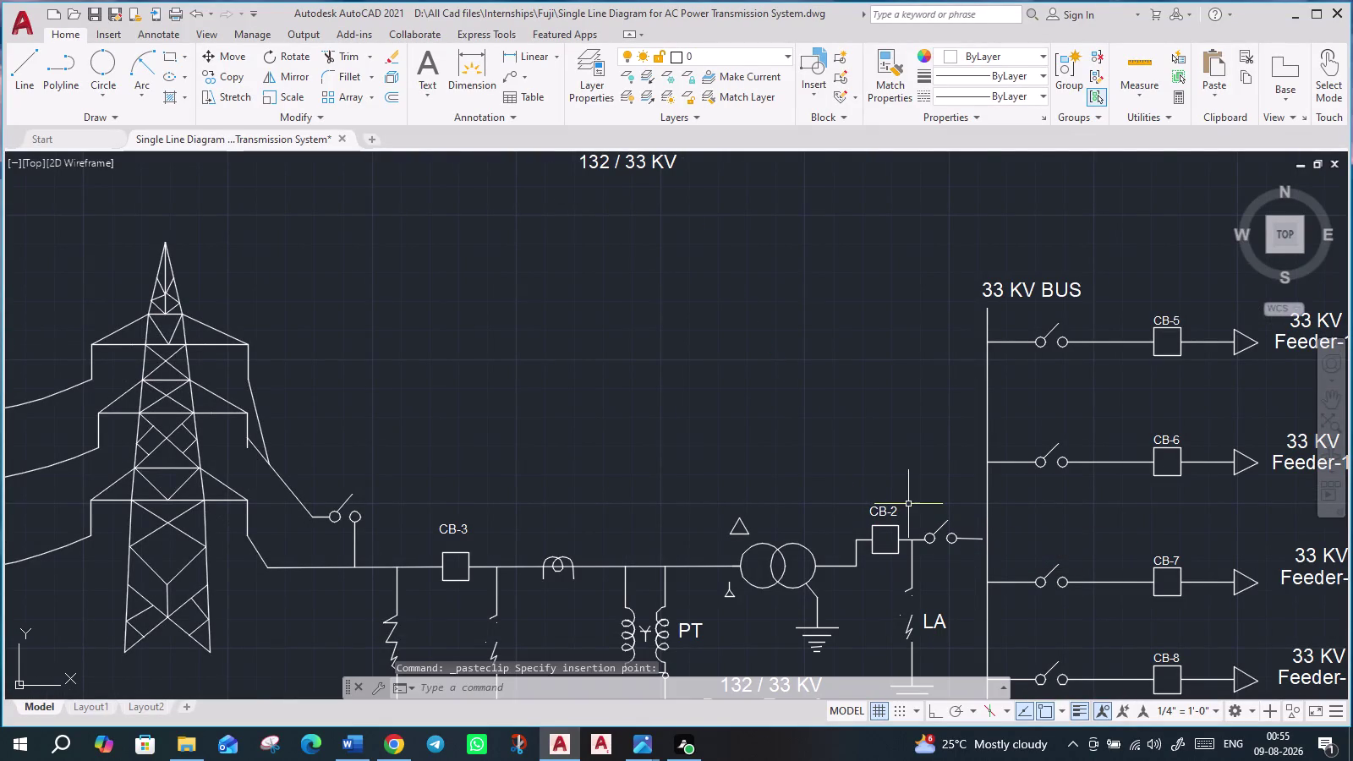
key(Escape)
scroll(up, 3)
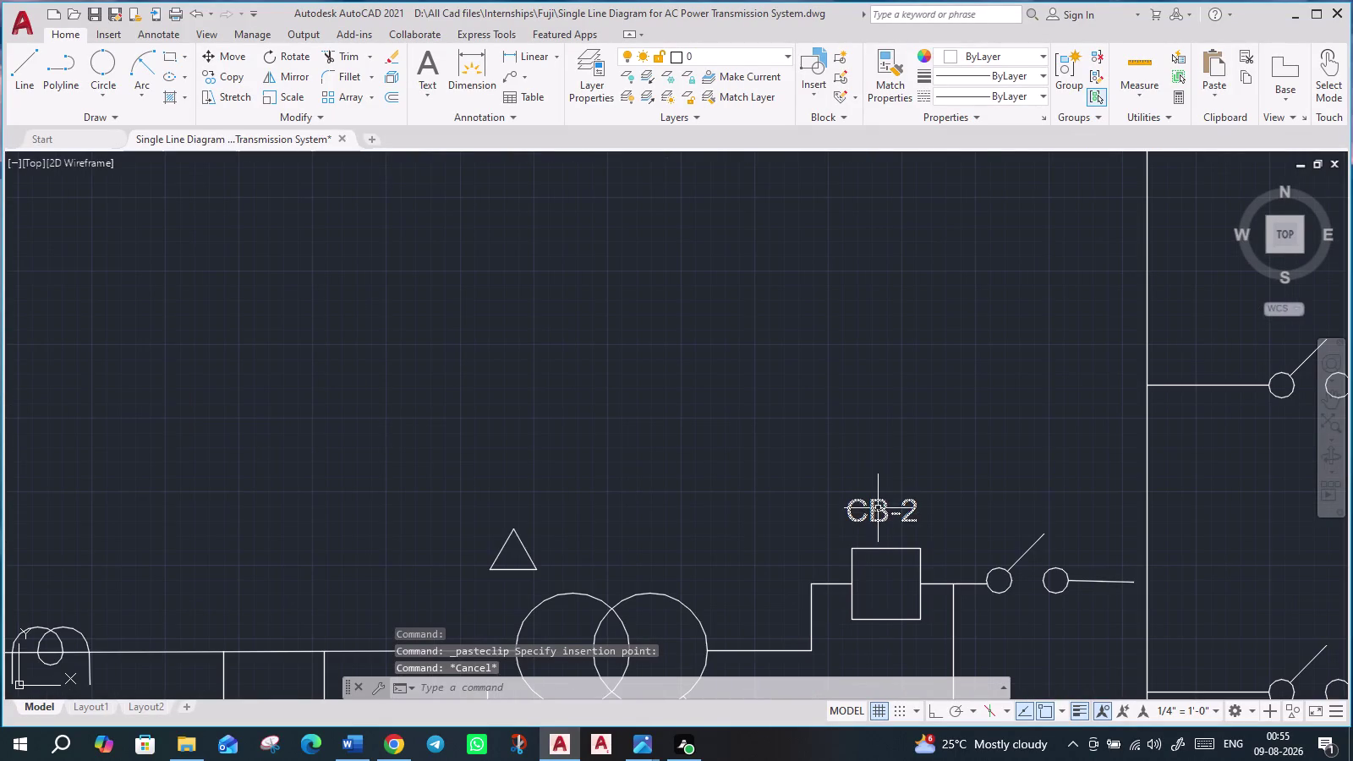
Change that label's number from 2 to 4 so it reads CB-4.
double_click(878, 509)
click(922, 514)
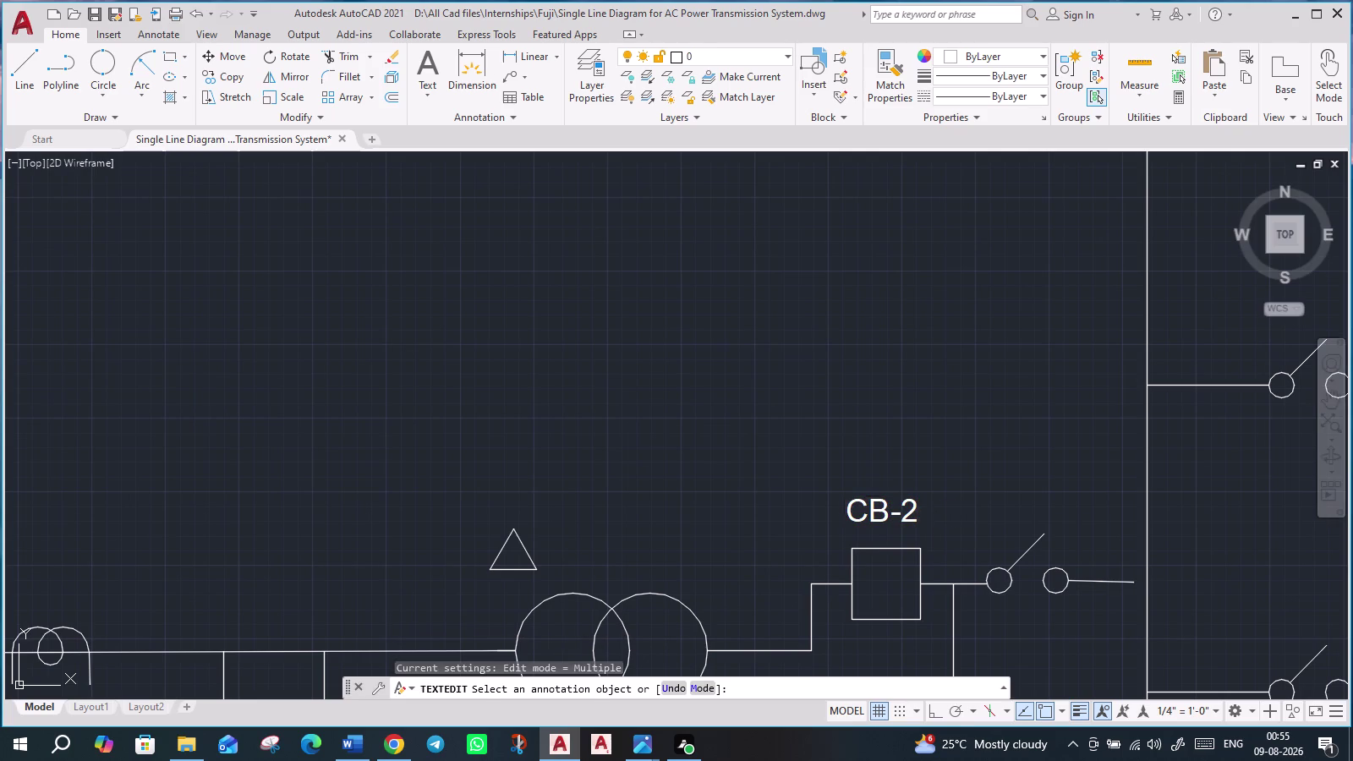
double_click(911, 512)
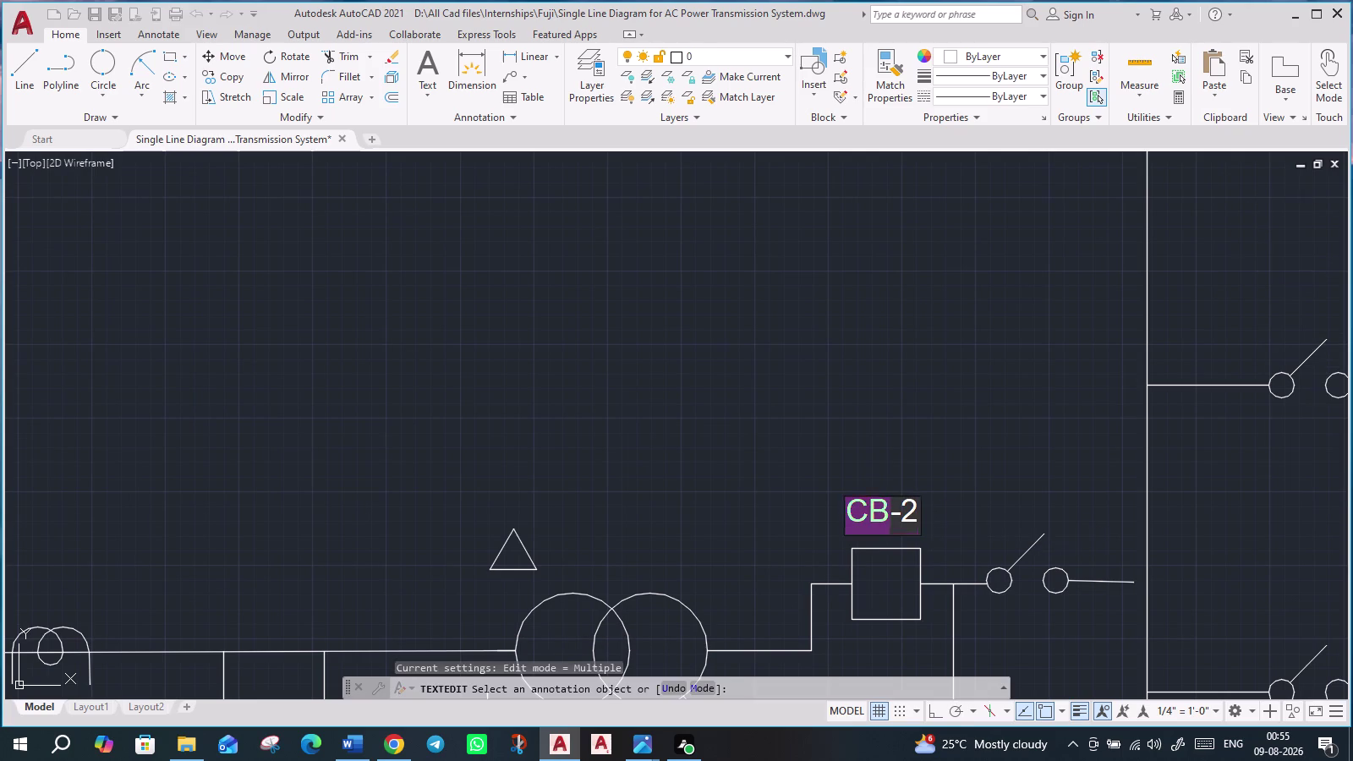
key(Right)
key(Right)
key(Right)
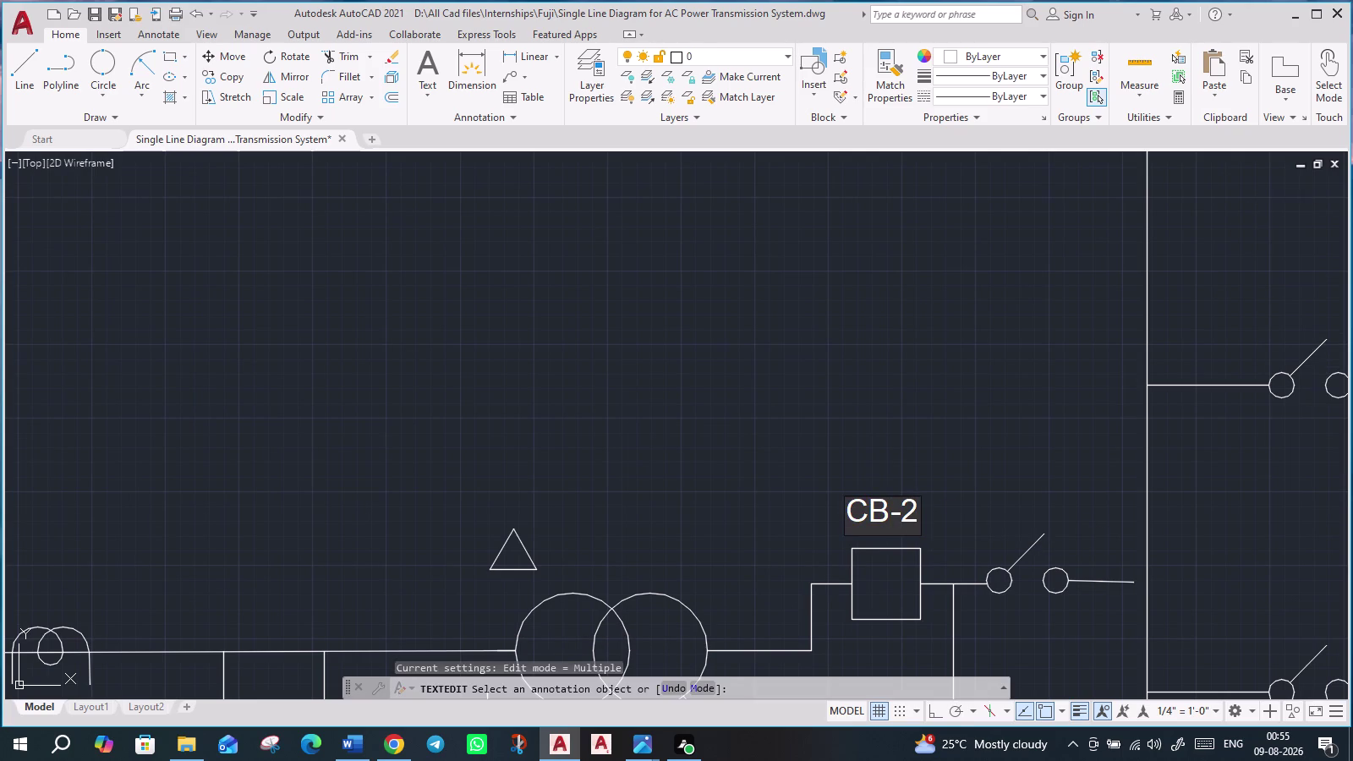
key(BackSpace)
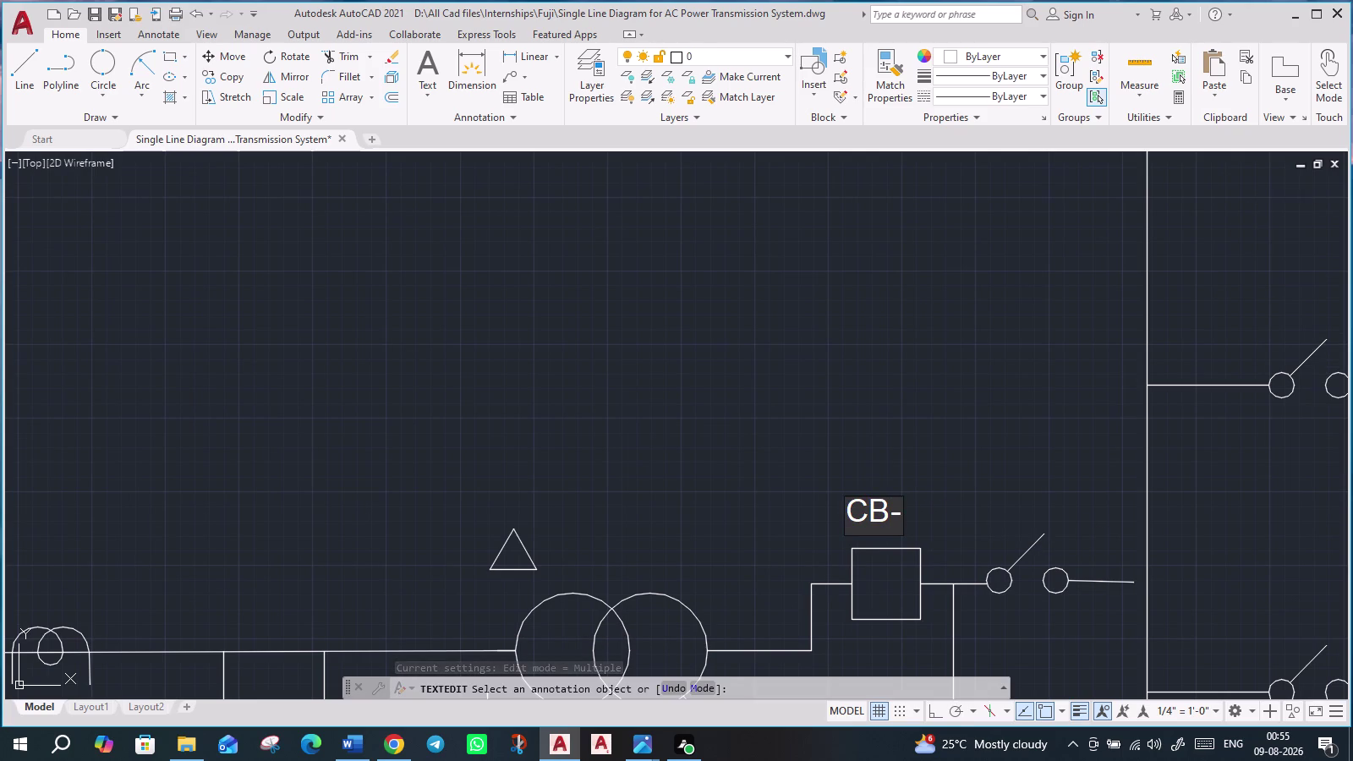
key(4)
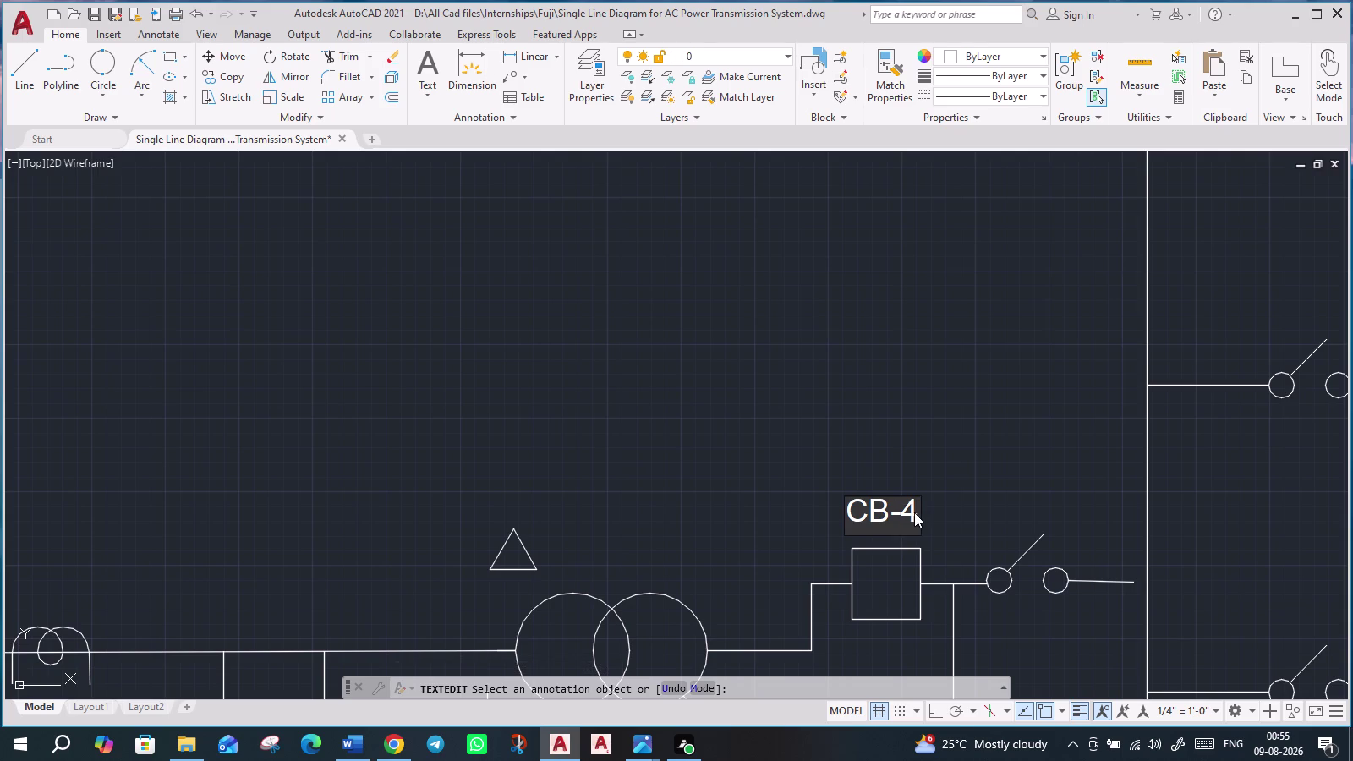
key(Return)
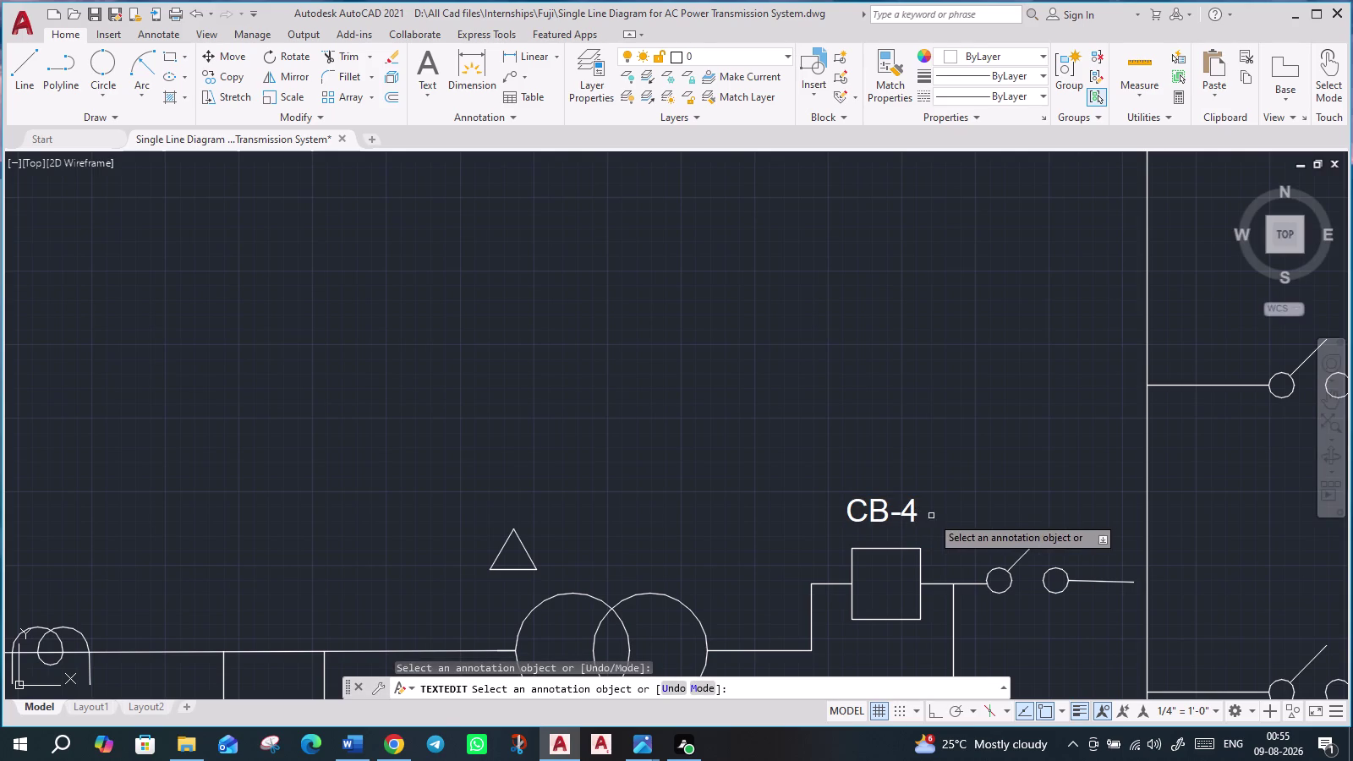
scroll(down, 3)
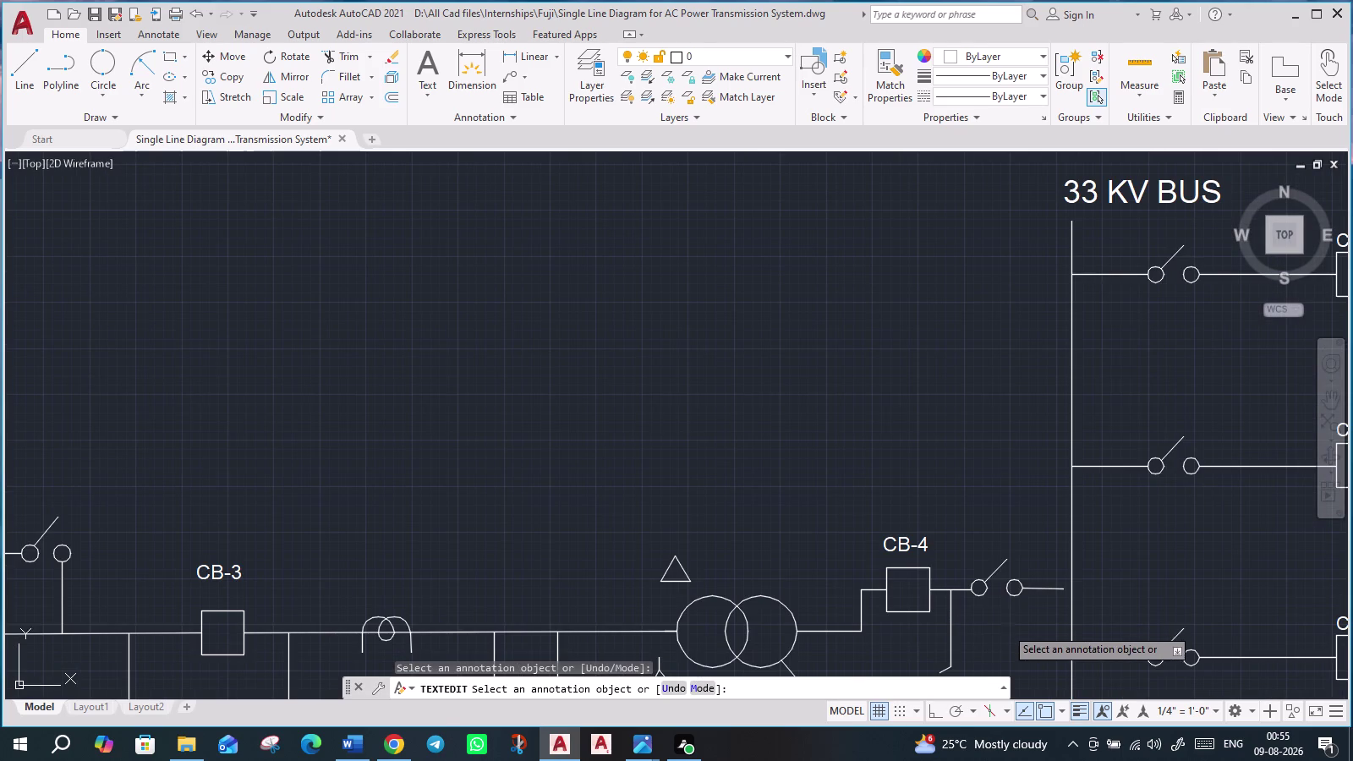
scroll(down, 3)
middle_drag(1011, 649, 919, 508)
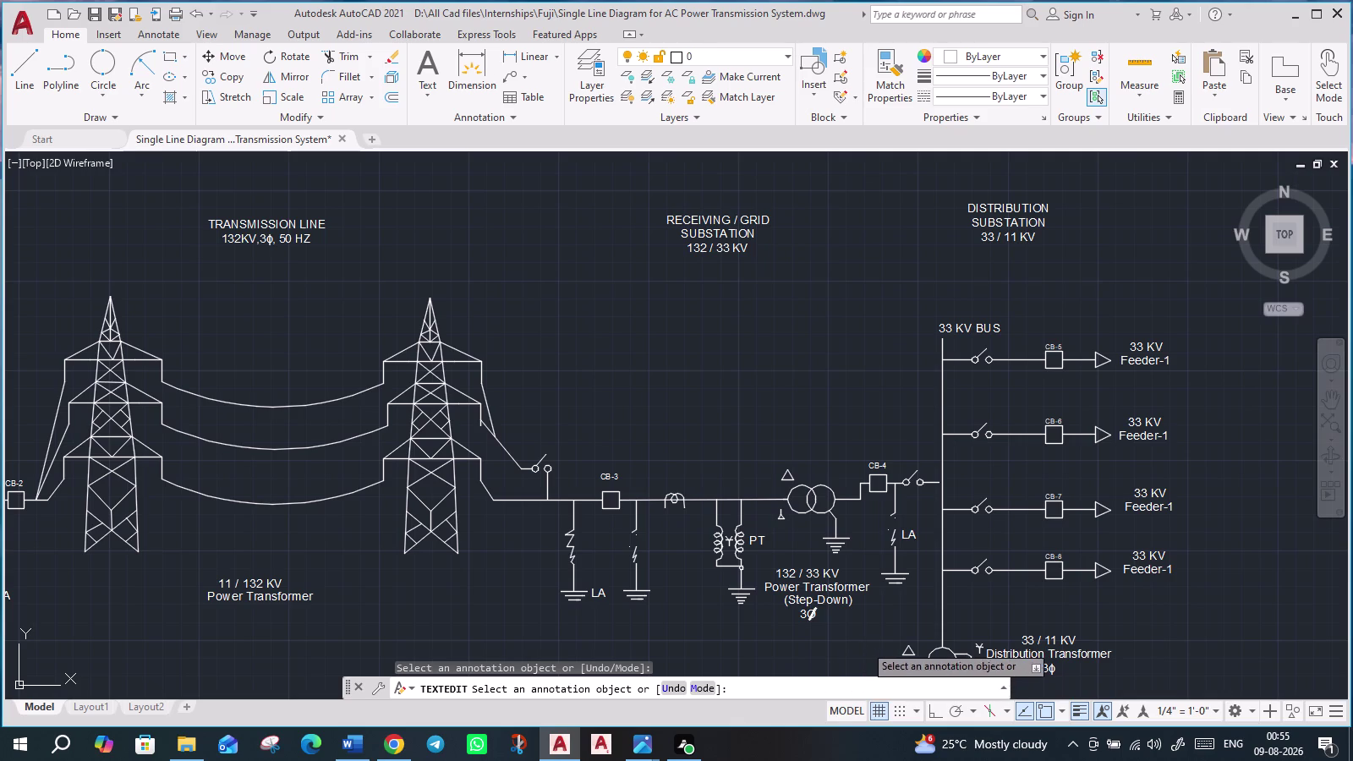
middle_drag(847, 635, 915, 446)
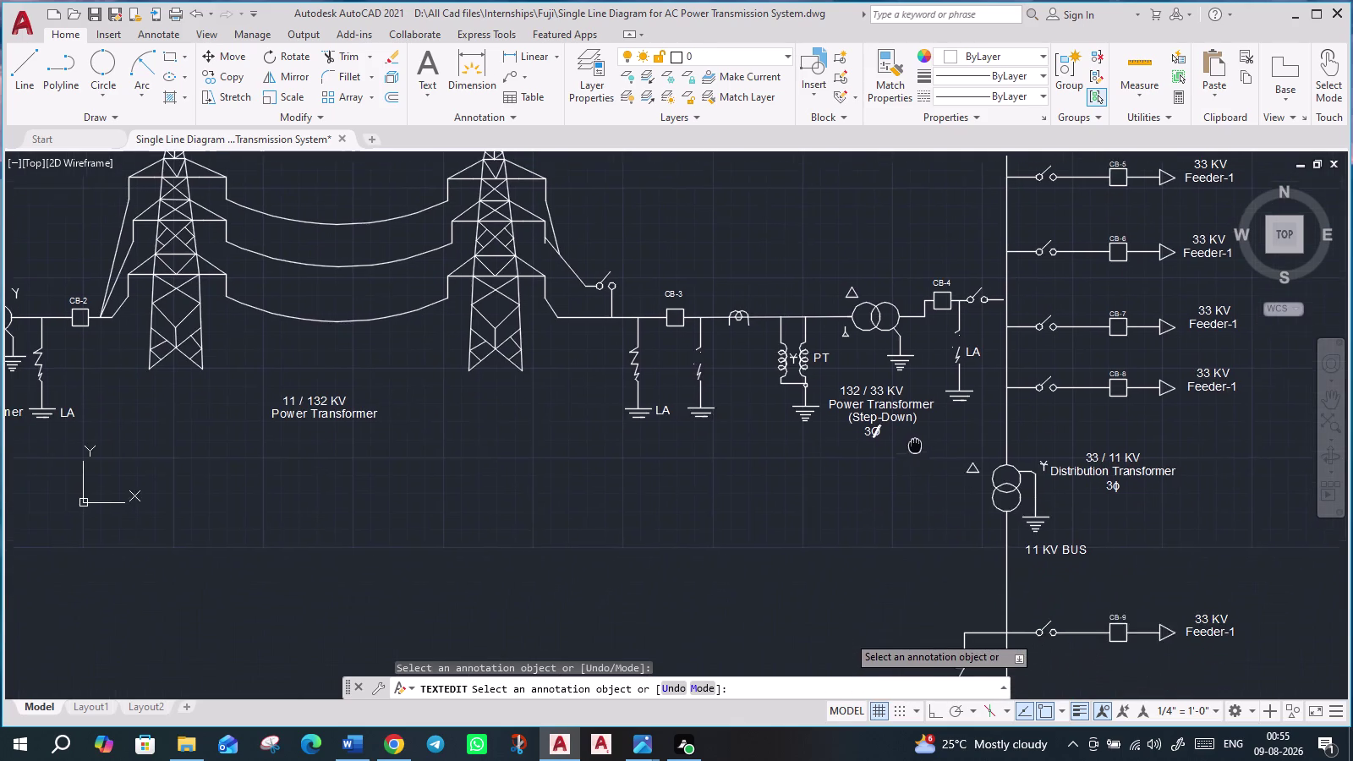
middle_drag(915, 446, 916, 445)
scroll(down, 3)
middle_drag(509, 567, 1016, 585)
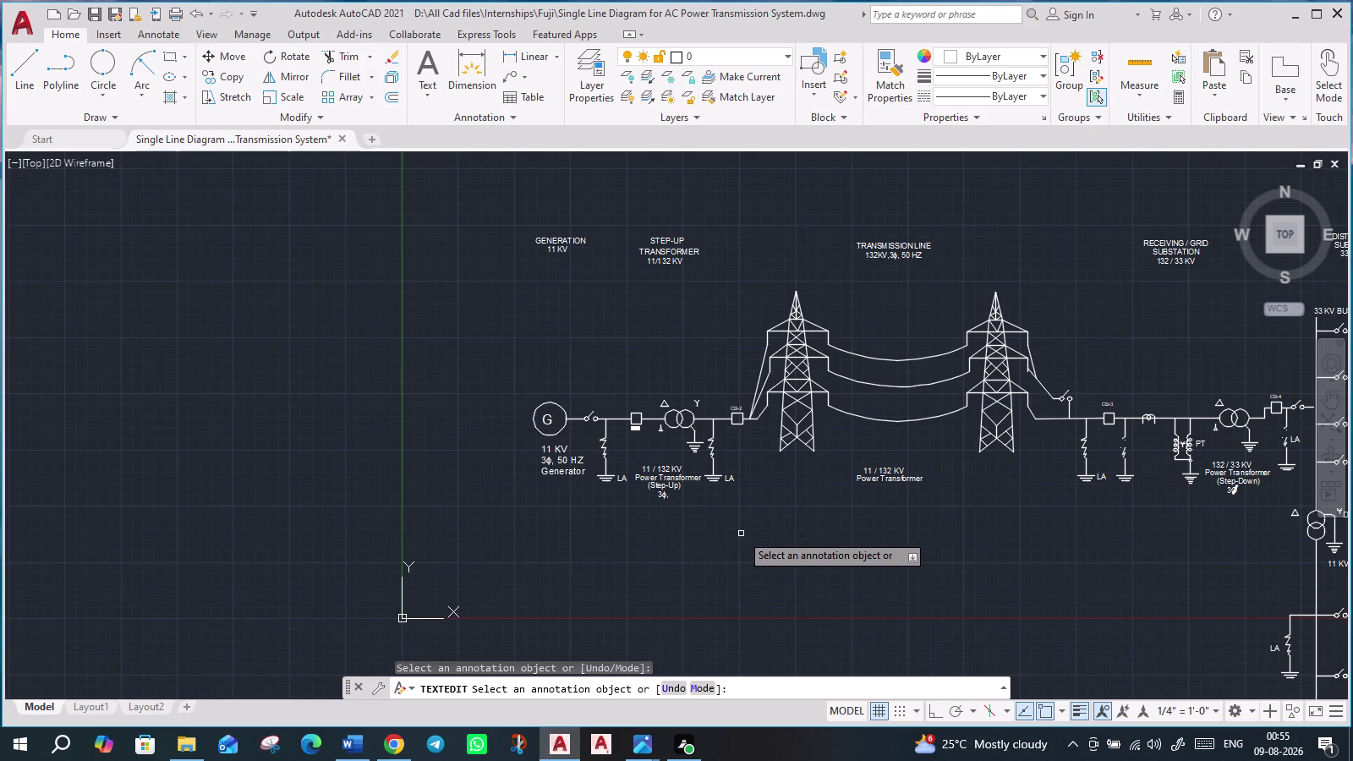
scroll(up, 3)
key(Escape)
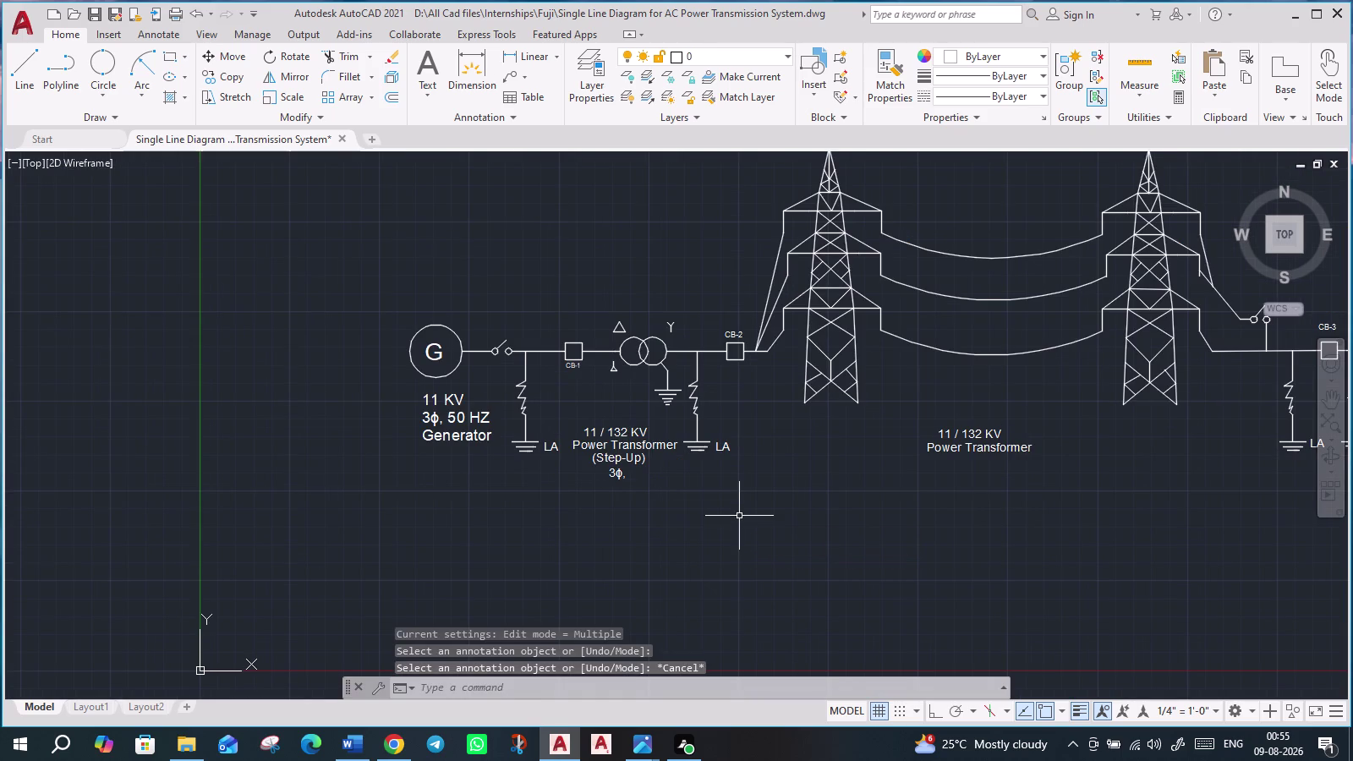
middle_drag(1020, 565, 639, 464)
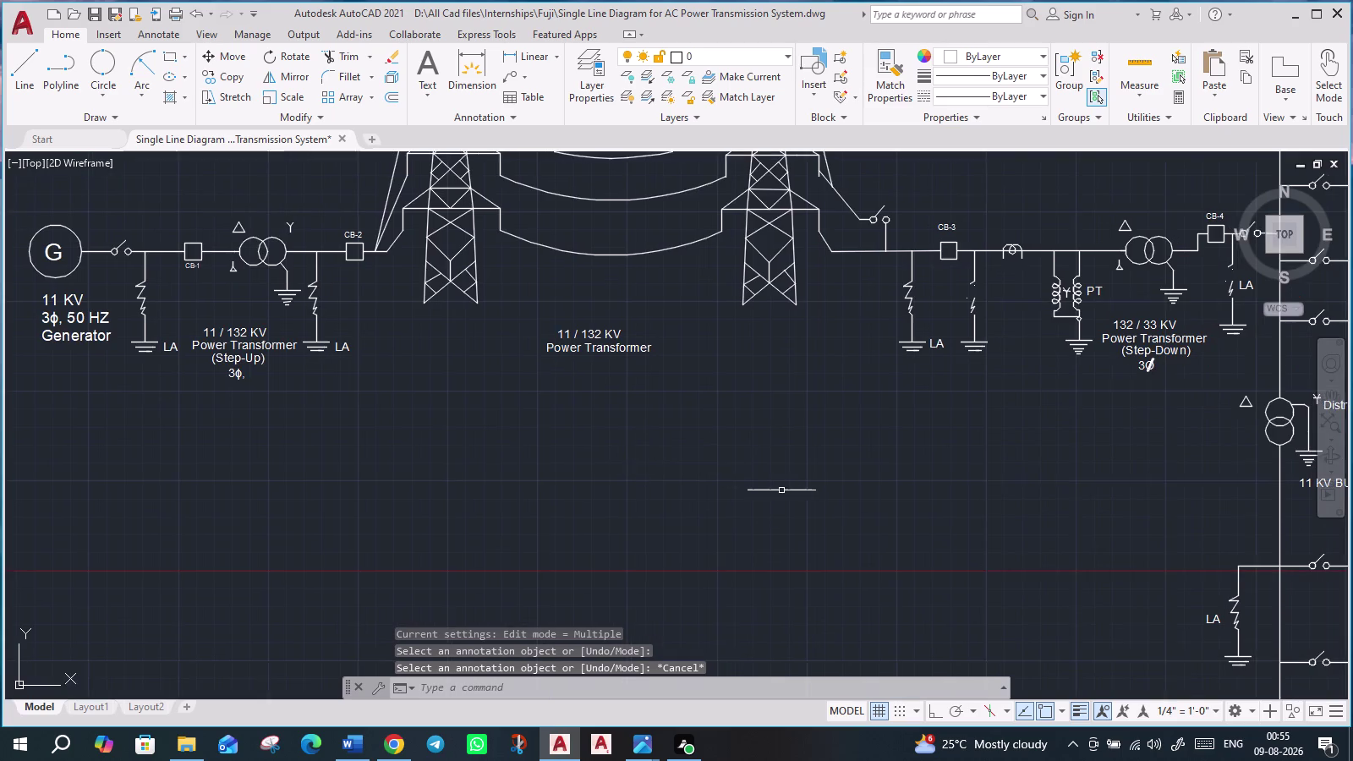
scroll(down, 3)
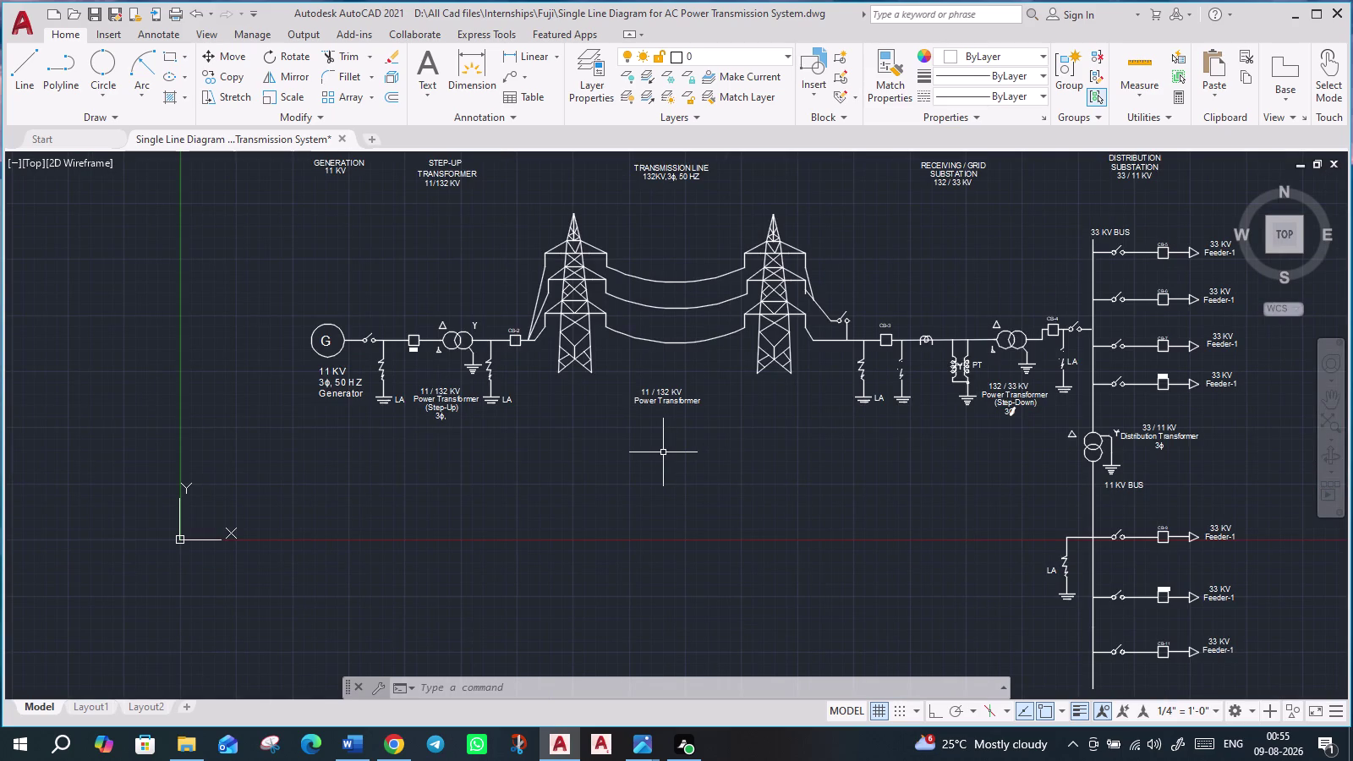
Draw a horizontal line between the two towers, just above the 11 / 132 KV label.
key(l)
key(Return)
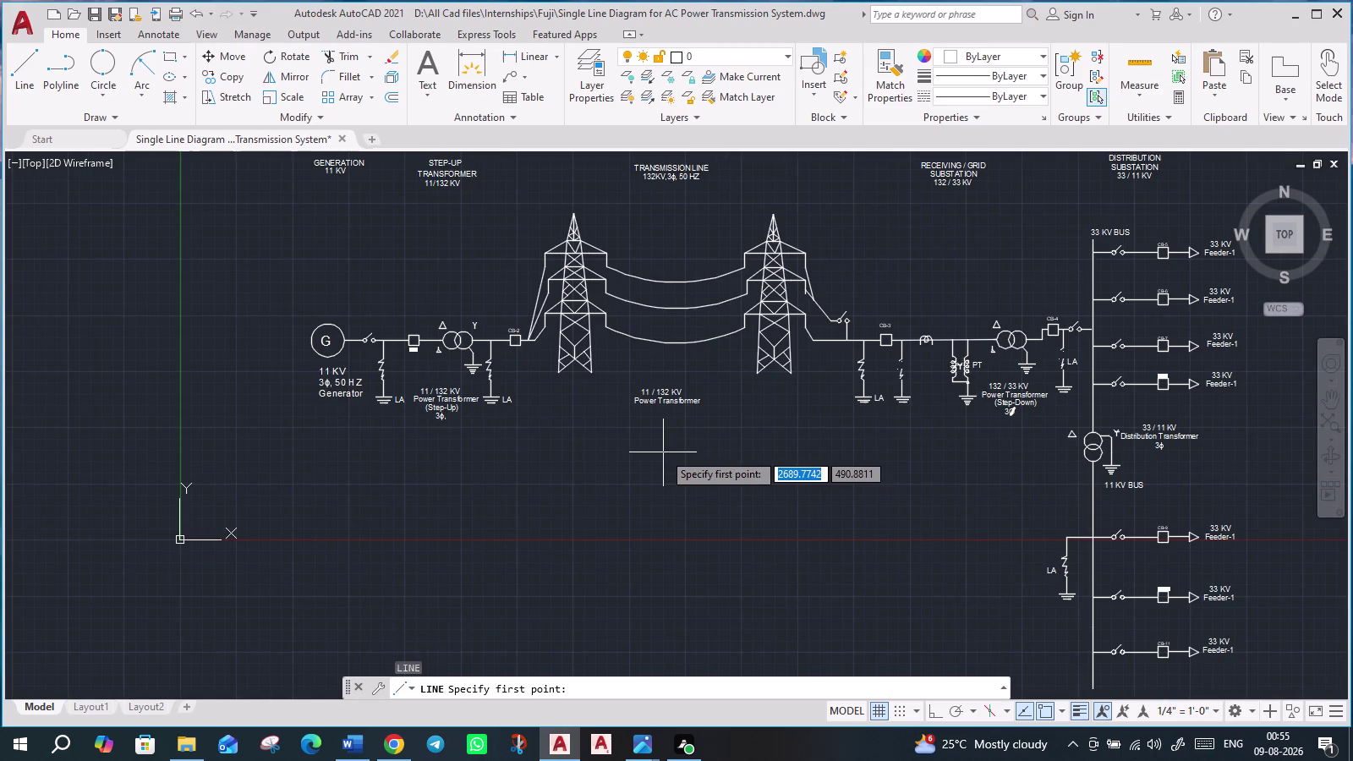
scroll(up, 3)
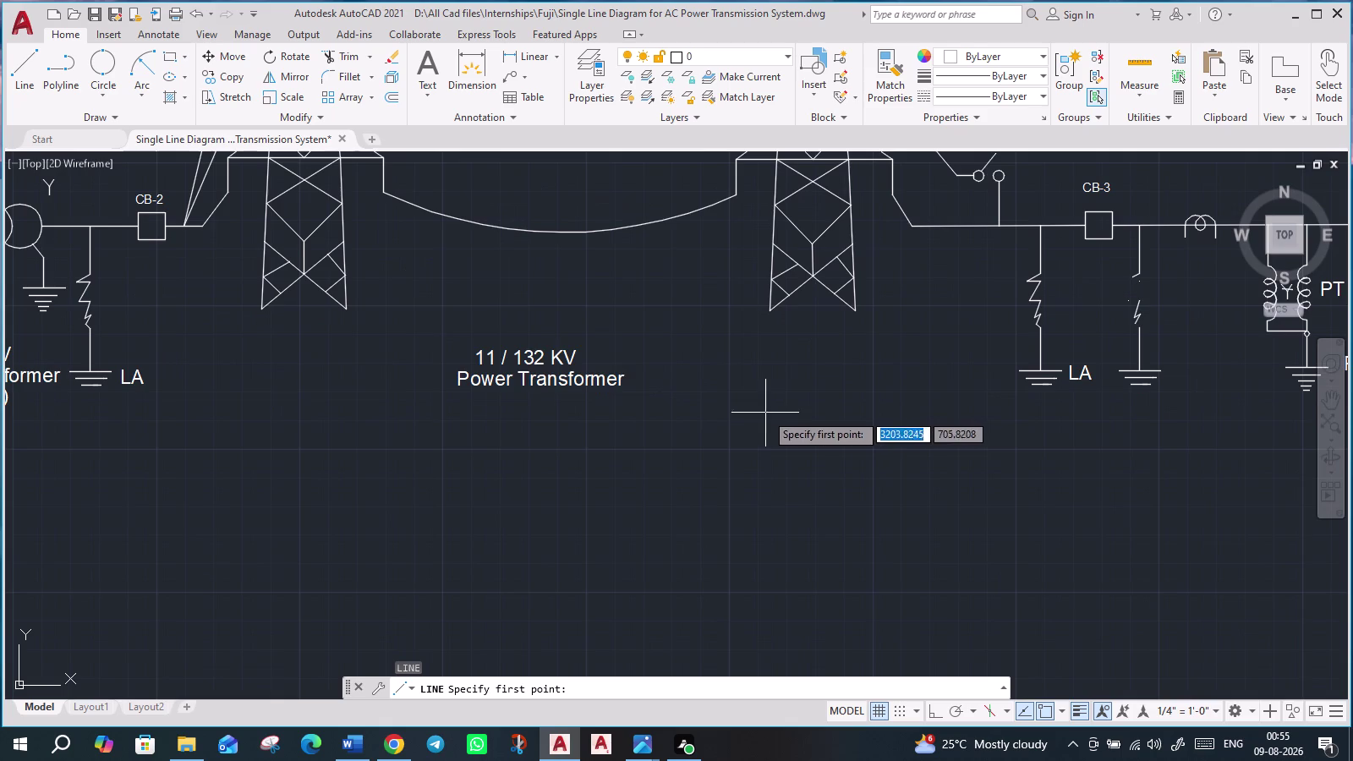
click(385, 311)
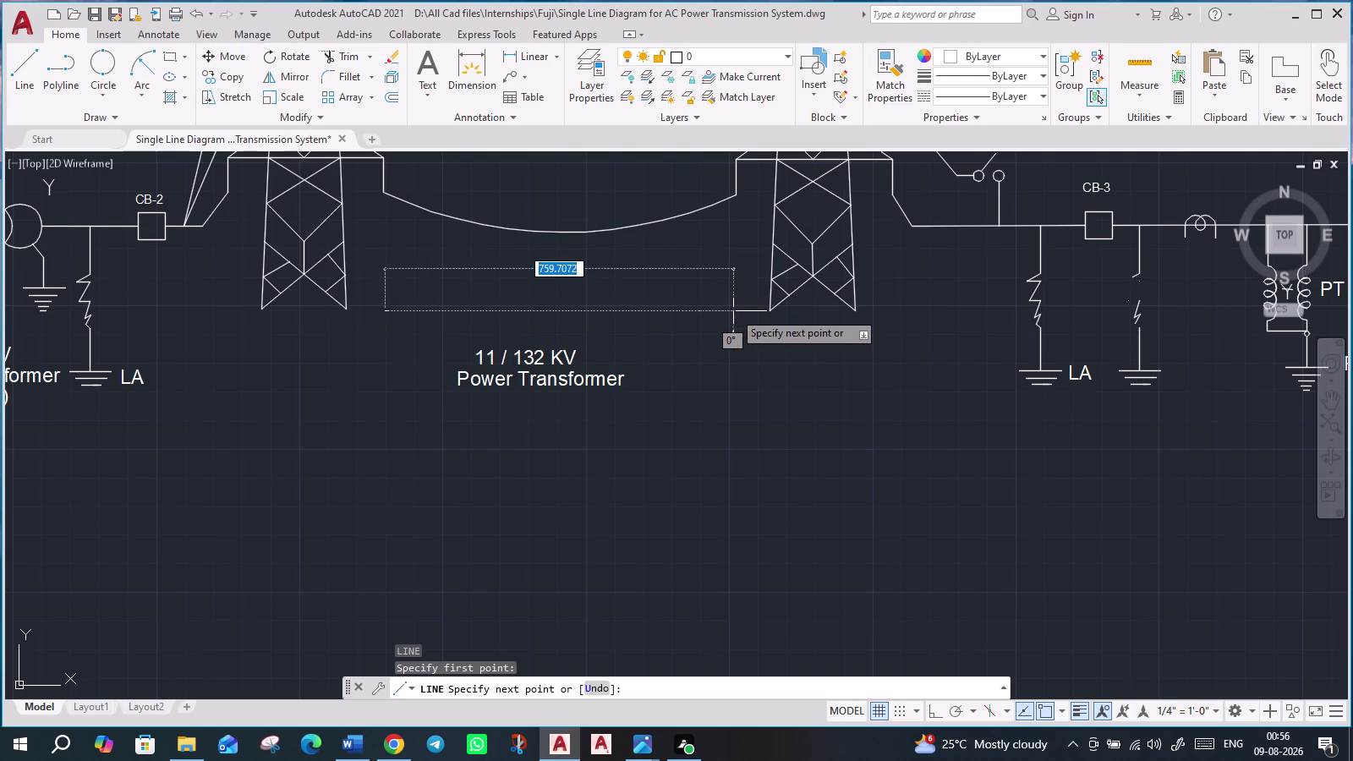
click(734, 311)
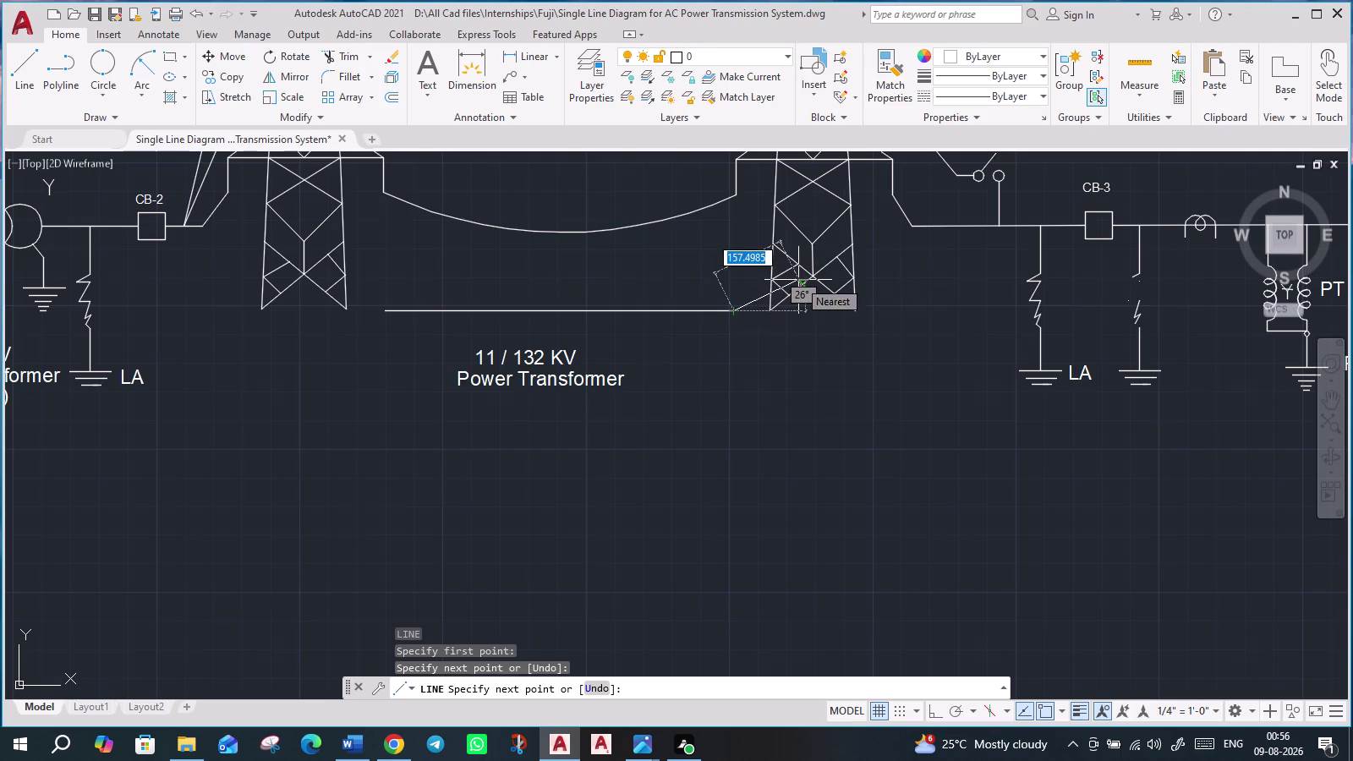
key(Escape)
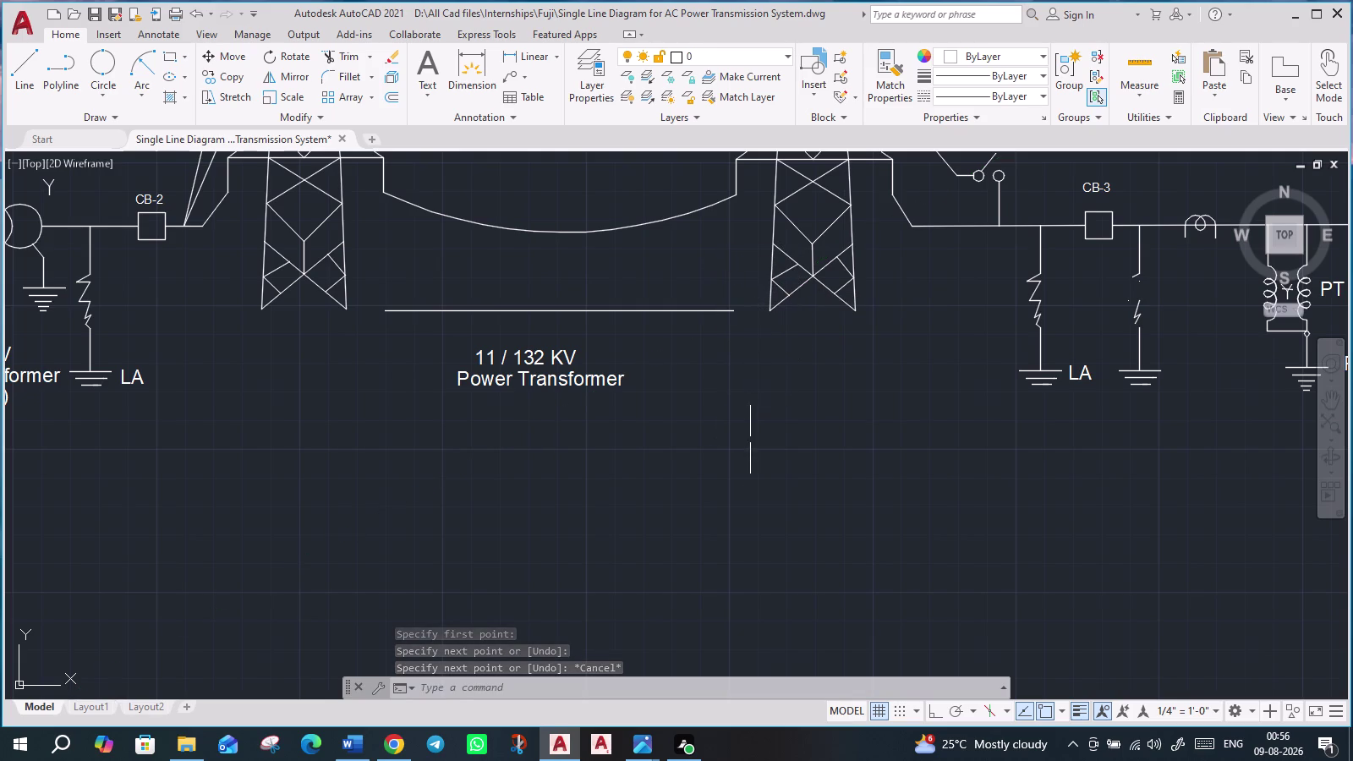
scroll(down, 3)
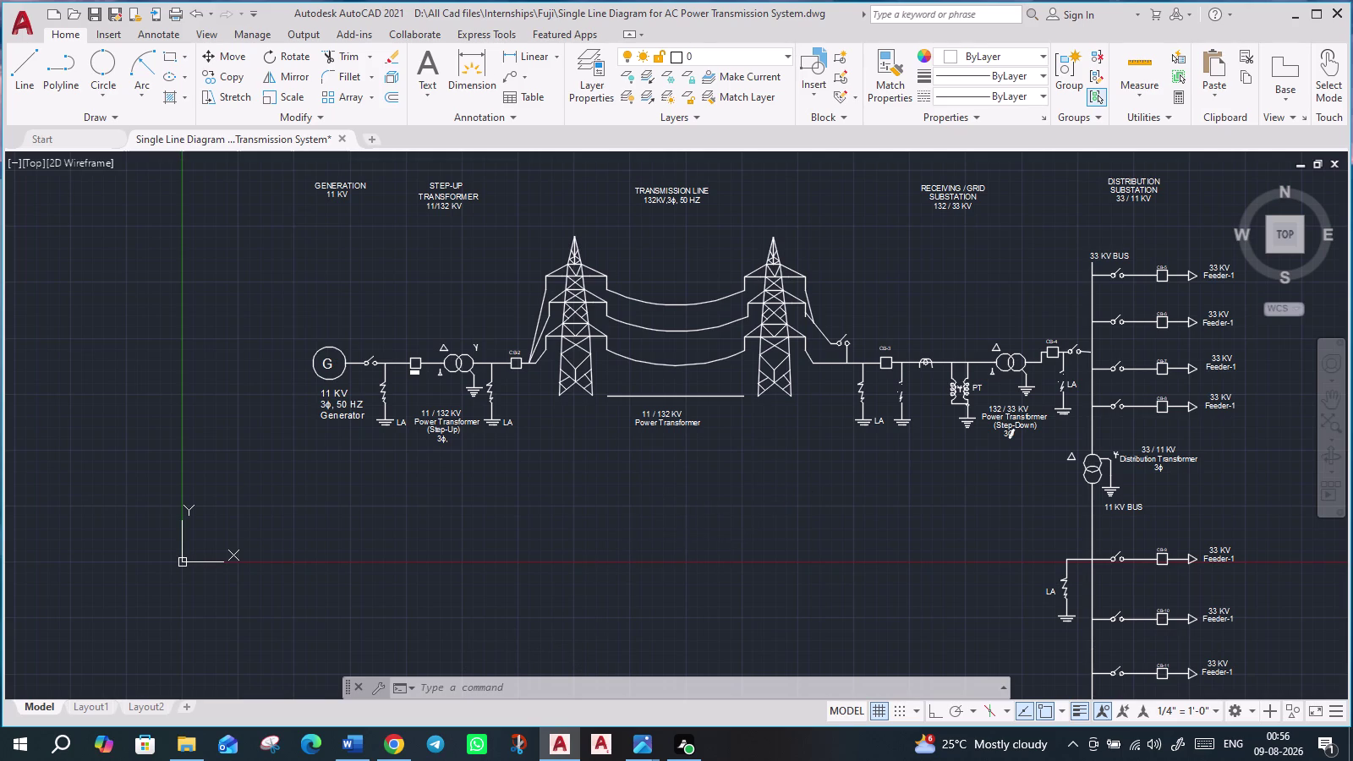
Copy the GENERATION heading to the clipboard.
scroll(down, 3)
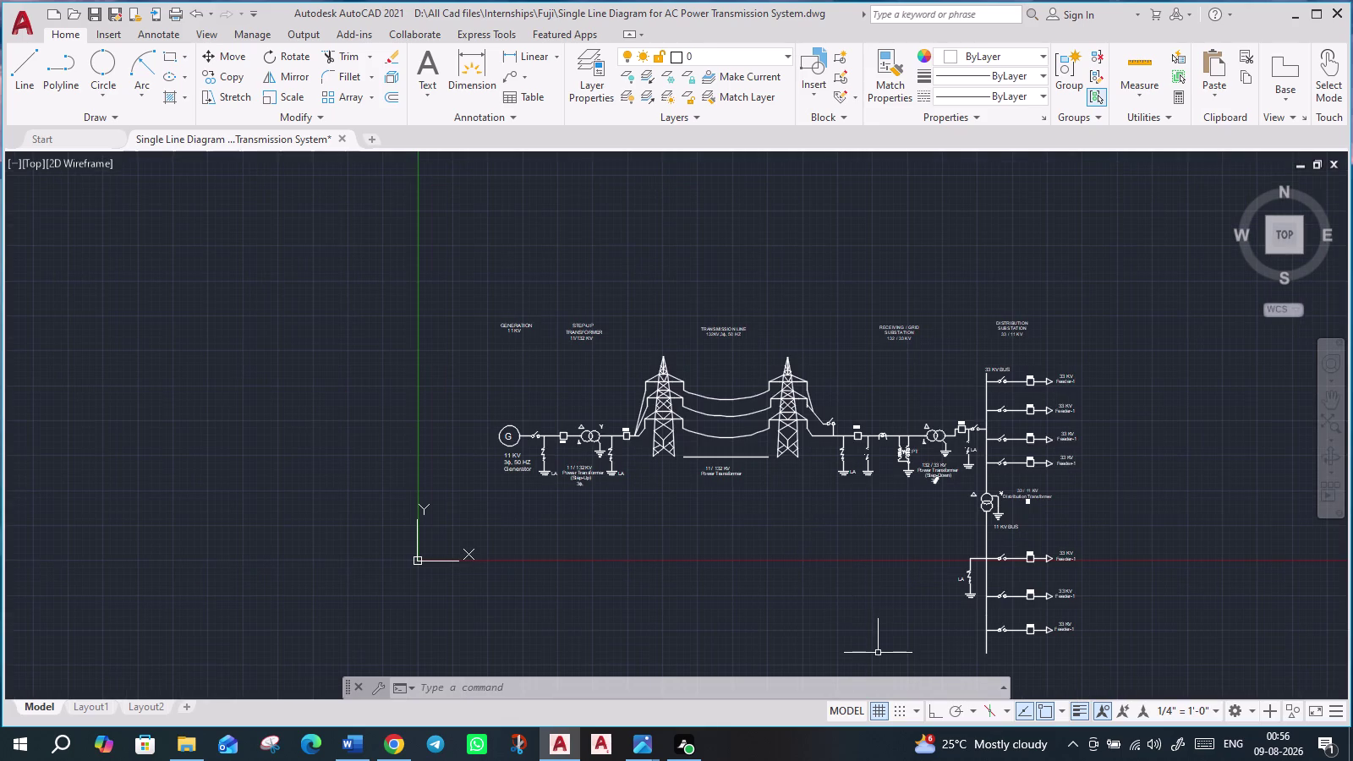
middle_drag(864, 635, 632, 546)
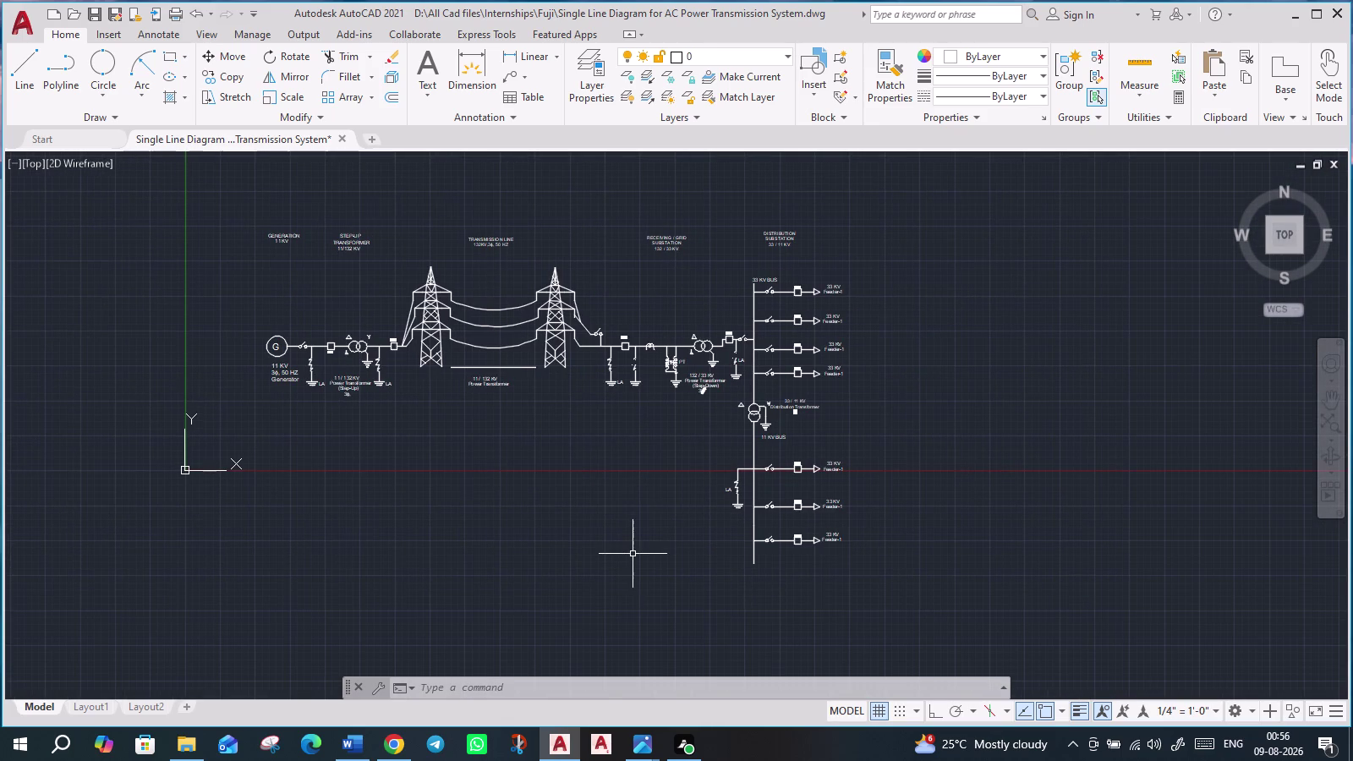
scroll(up, 3)
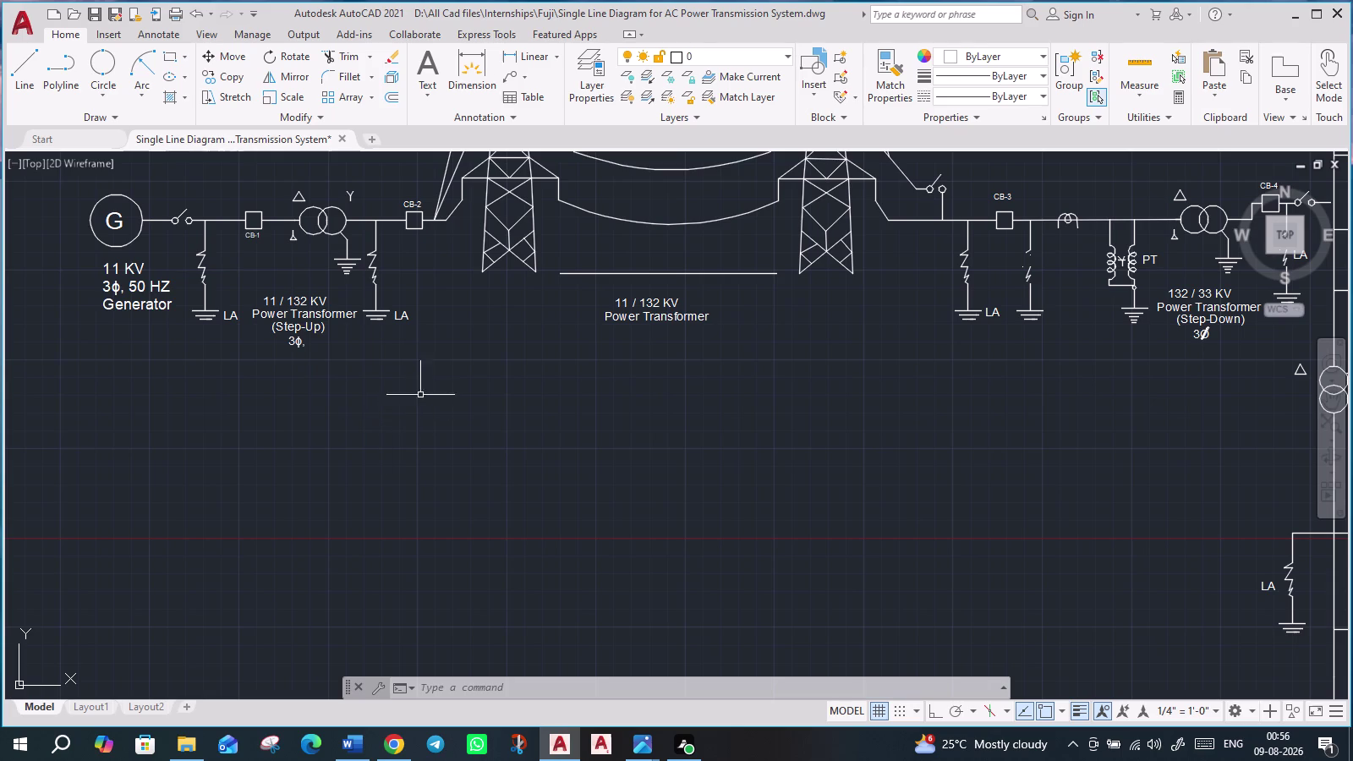
middle_drag(528, 511, 586, 731)
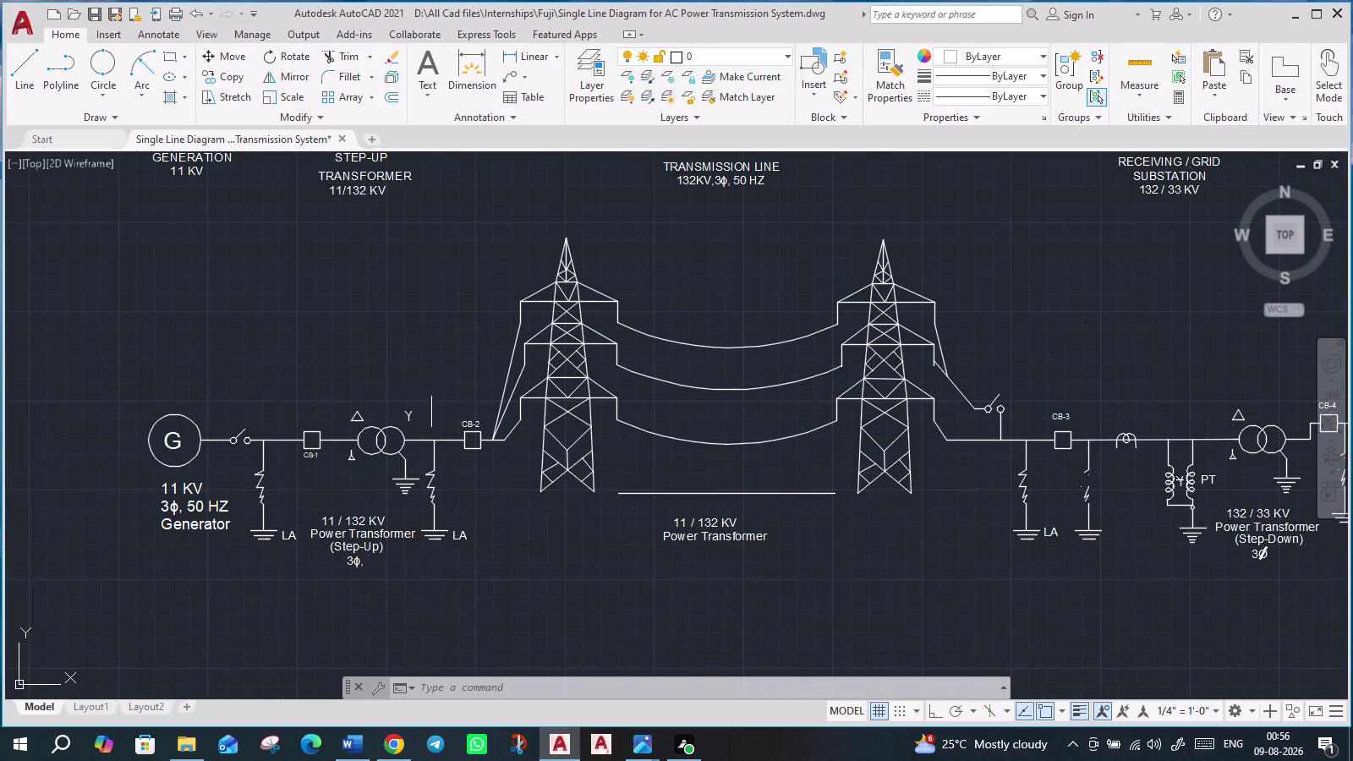
middle_drag(411, 362, 581, 667)
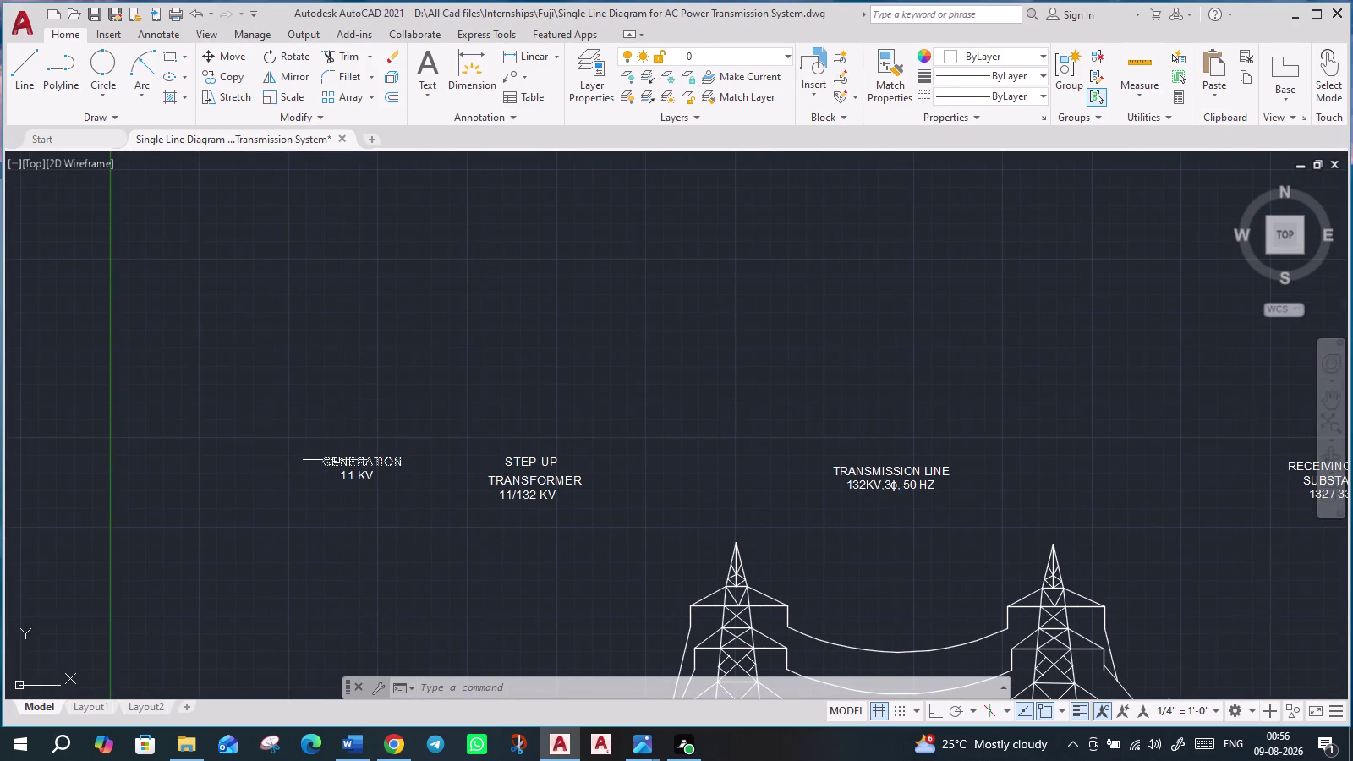
click(339, 460)
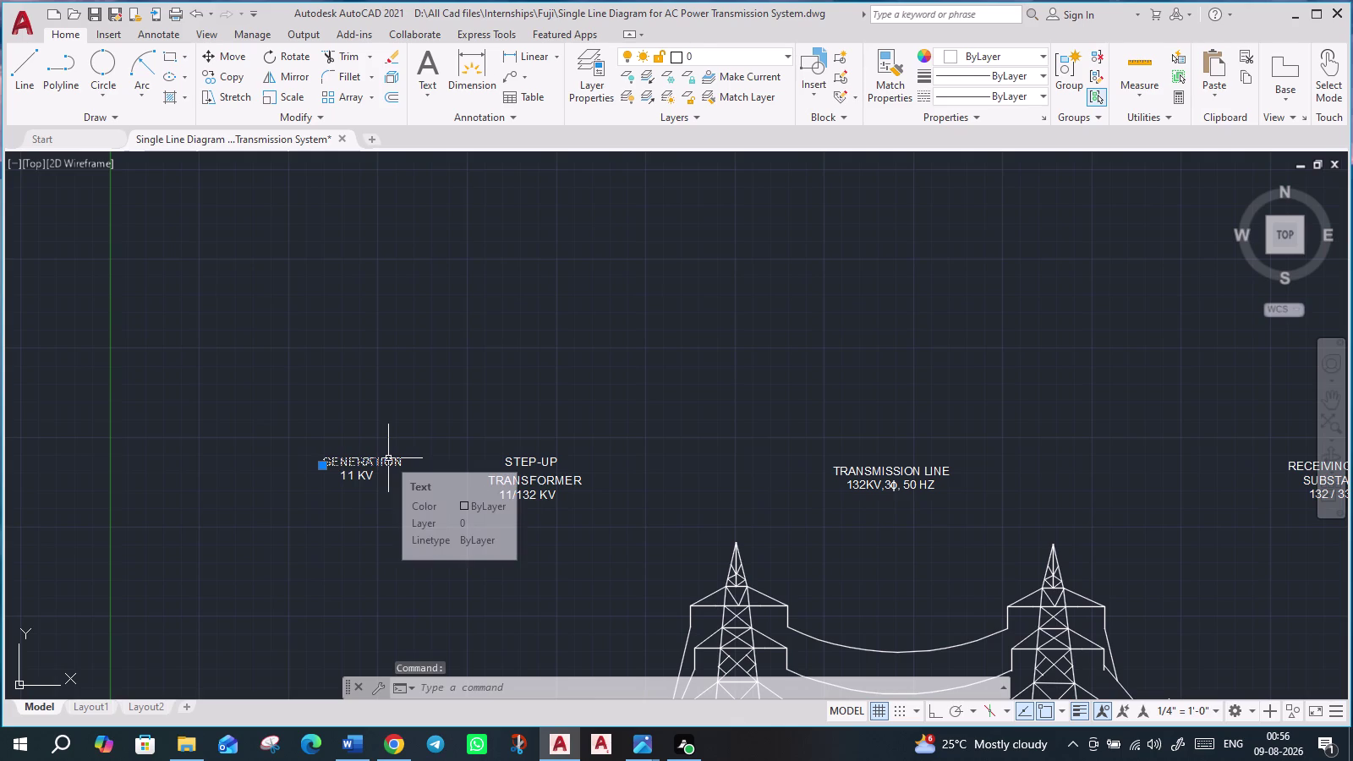
key(ctrl+c)
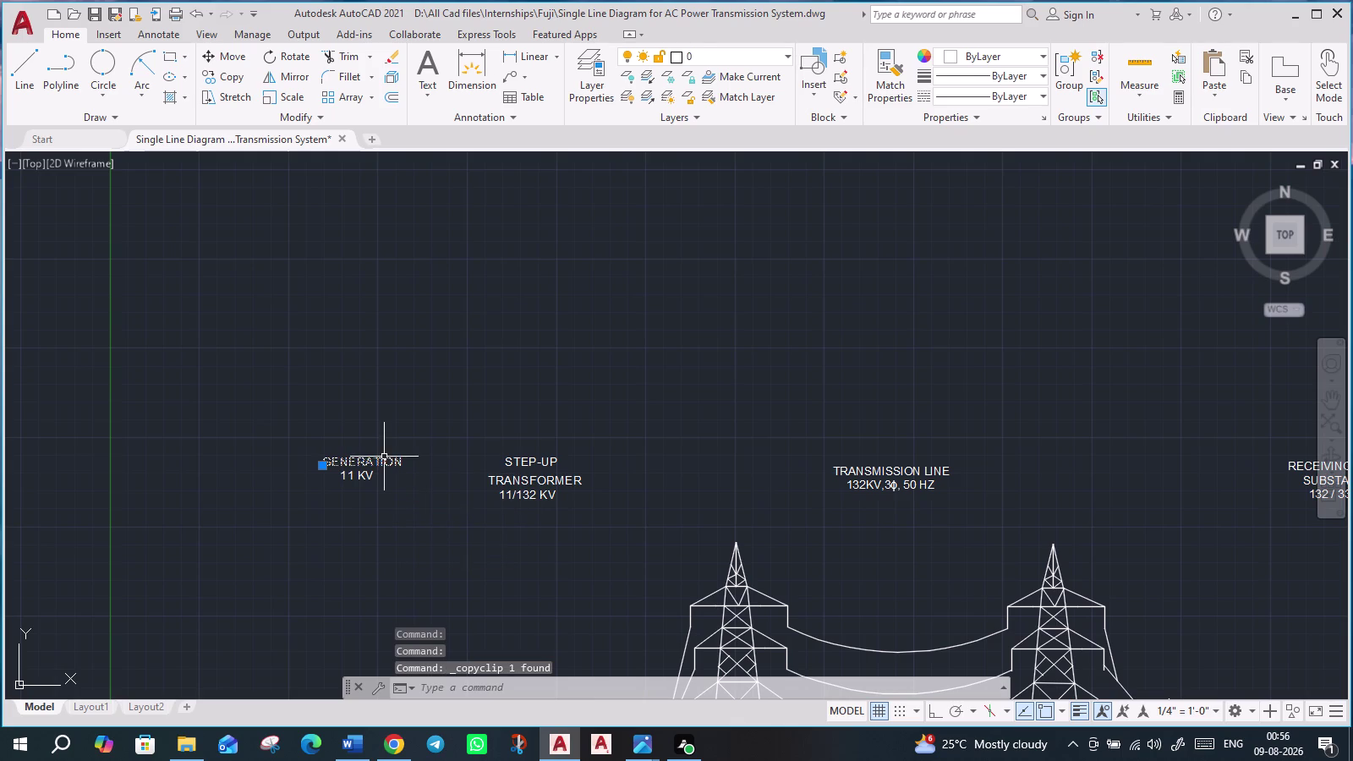
Paste the GENERATION copy above the row of section headings.
scroll(down, 3)
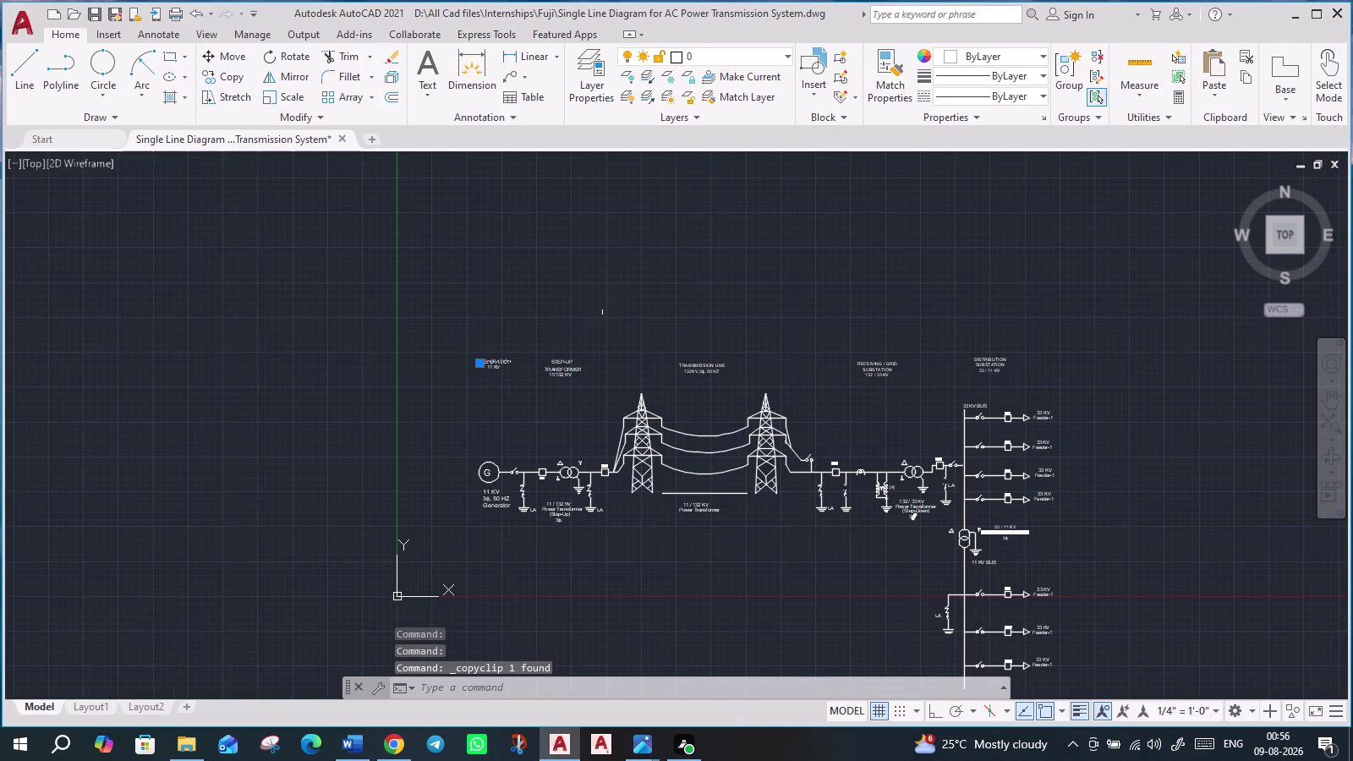
key(ctrl+v)
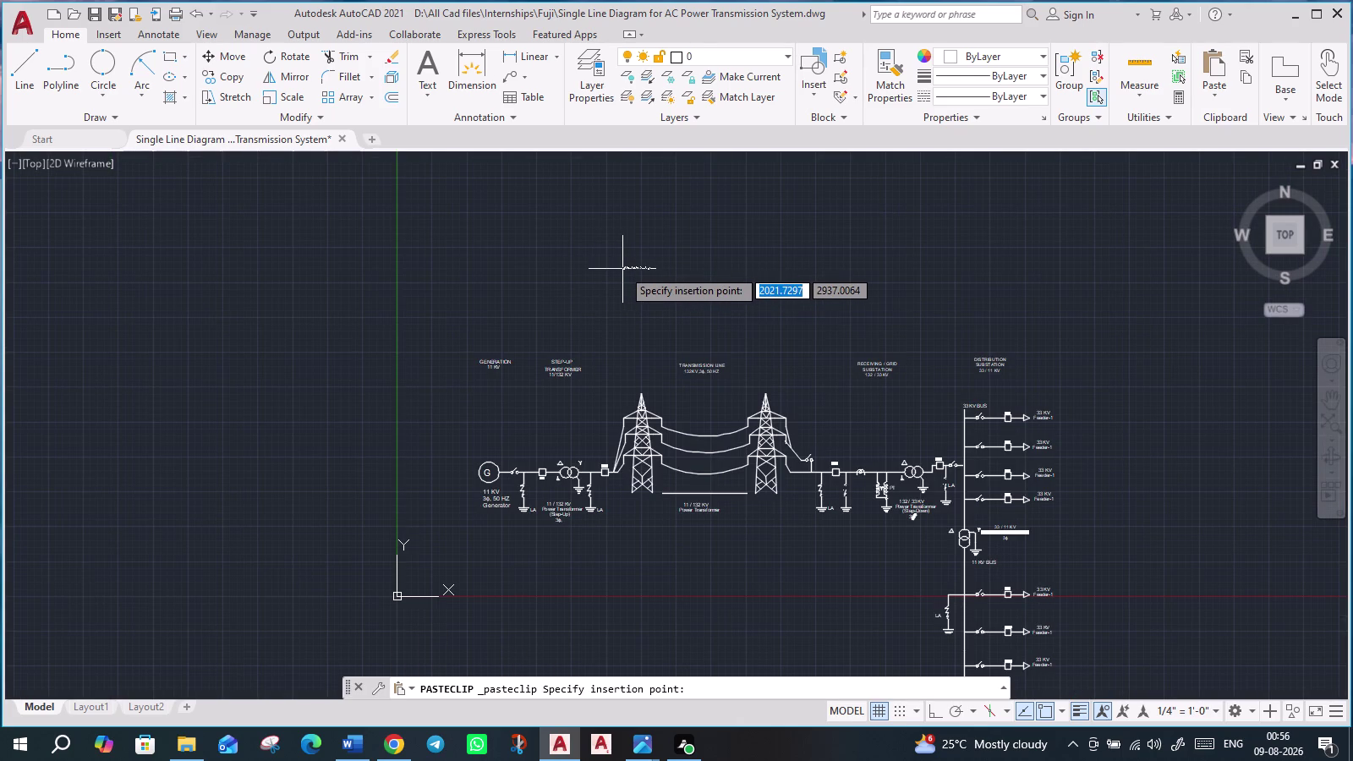
click(561, 260)
scroll(up, 3)
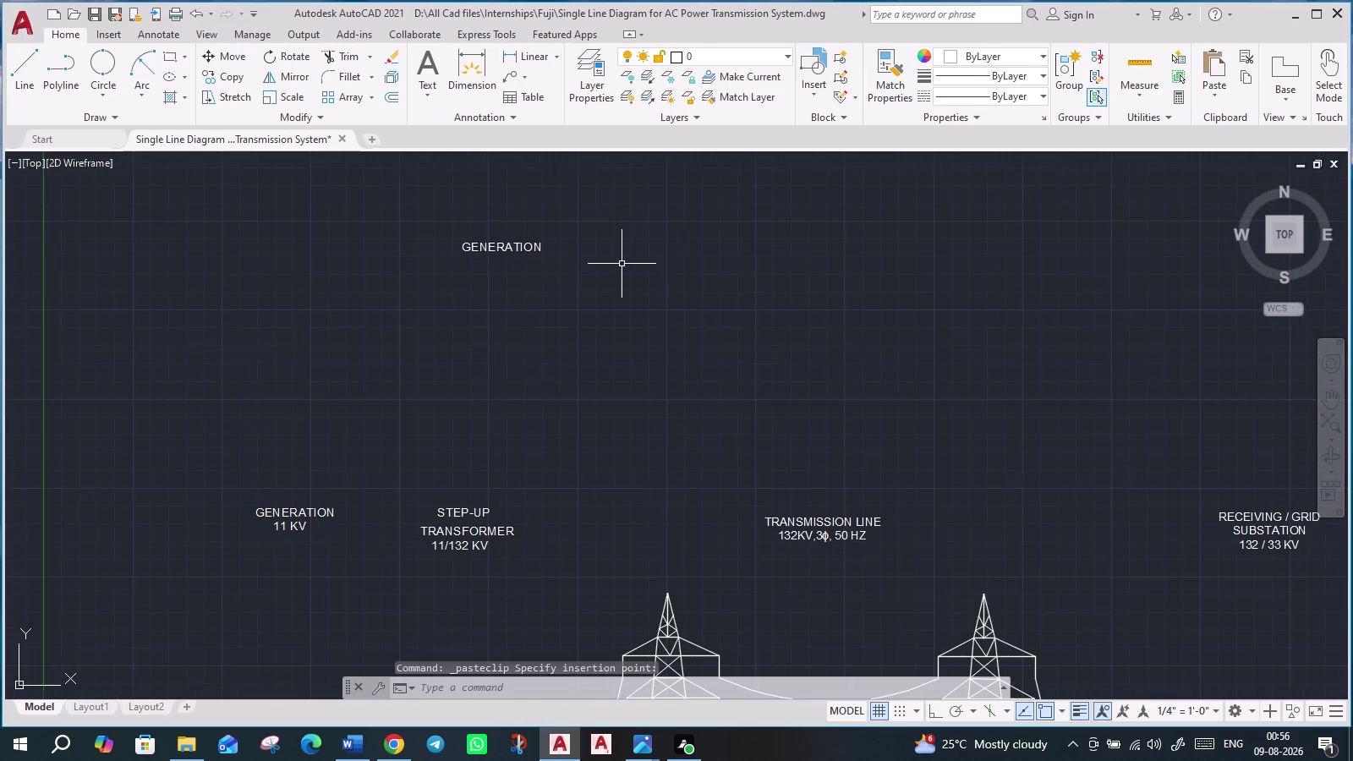
Open the pasted GENERATION copy for editing and clear its text.
click(520, 245)
double_click(520, 245)
scroll(up, 3)
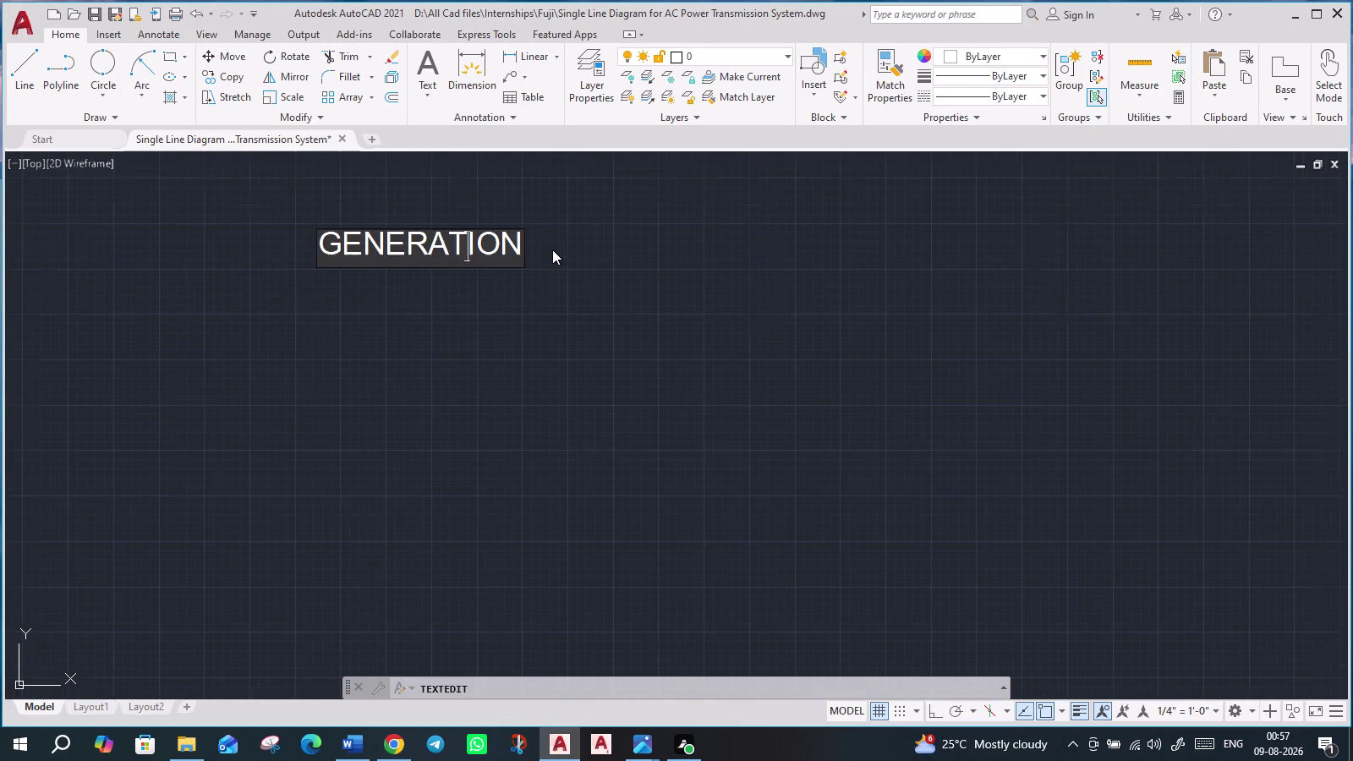
click(522, 247)
drag(522, 247, 516, 245)
drag(515, 245, 331, 231)
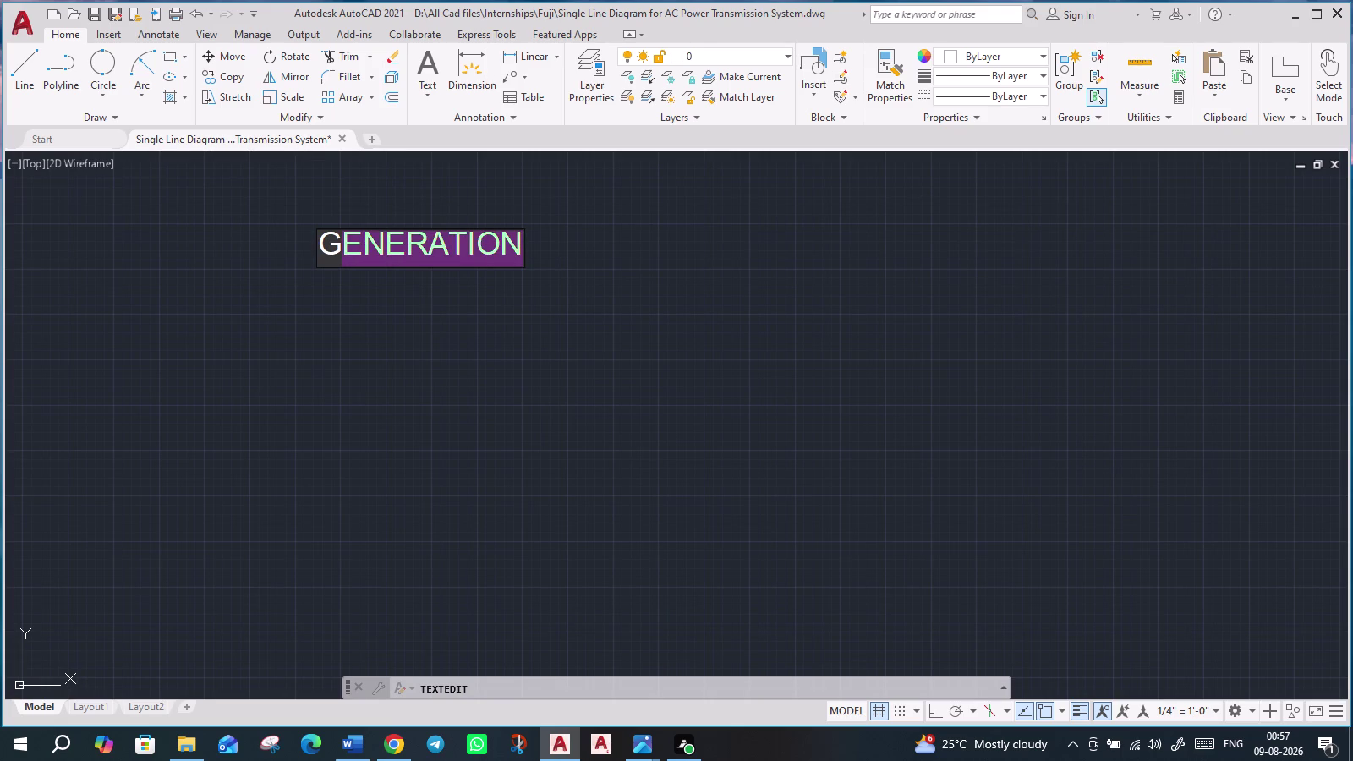
key(BackSpace)
key(BackSpace)
Type SINGLE LINE DIAGRAM FOR AC POWER TRANSMISSION SYSTEM as the new text.
text(S)
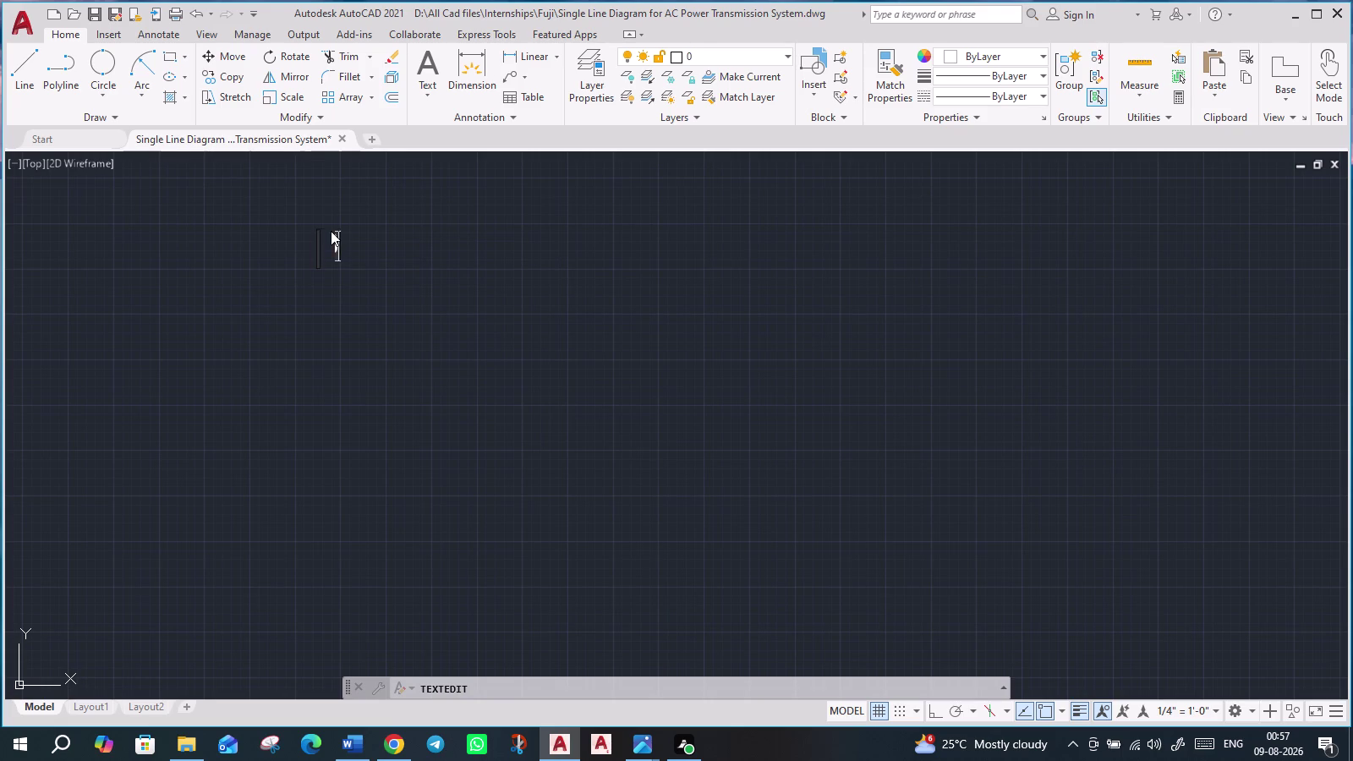
text(INGLE)
key(space)
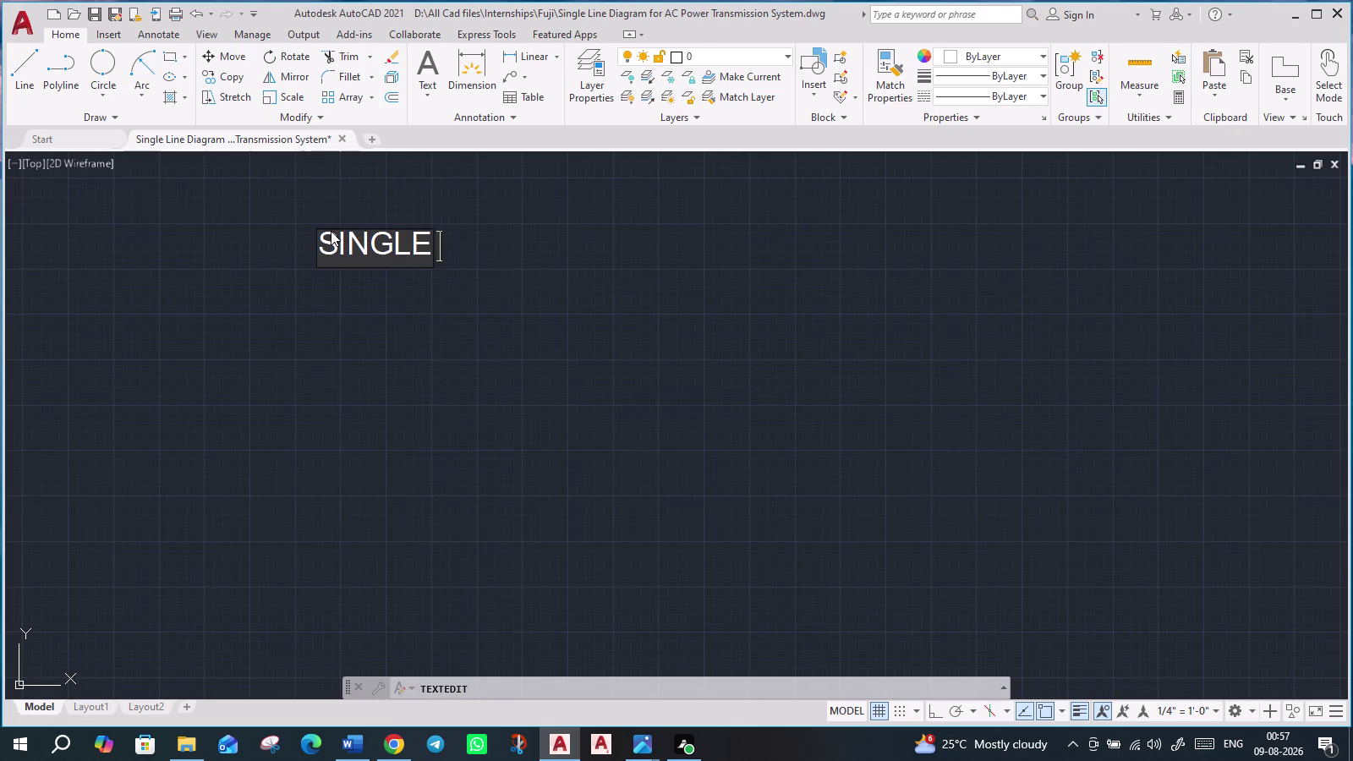
text(LINE)
key(space)
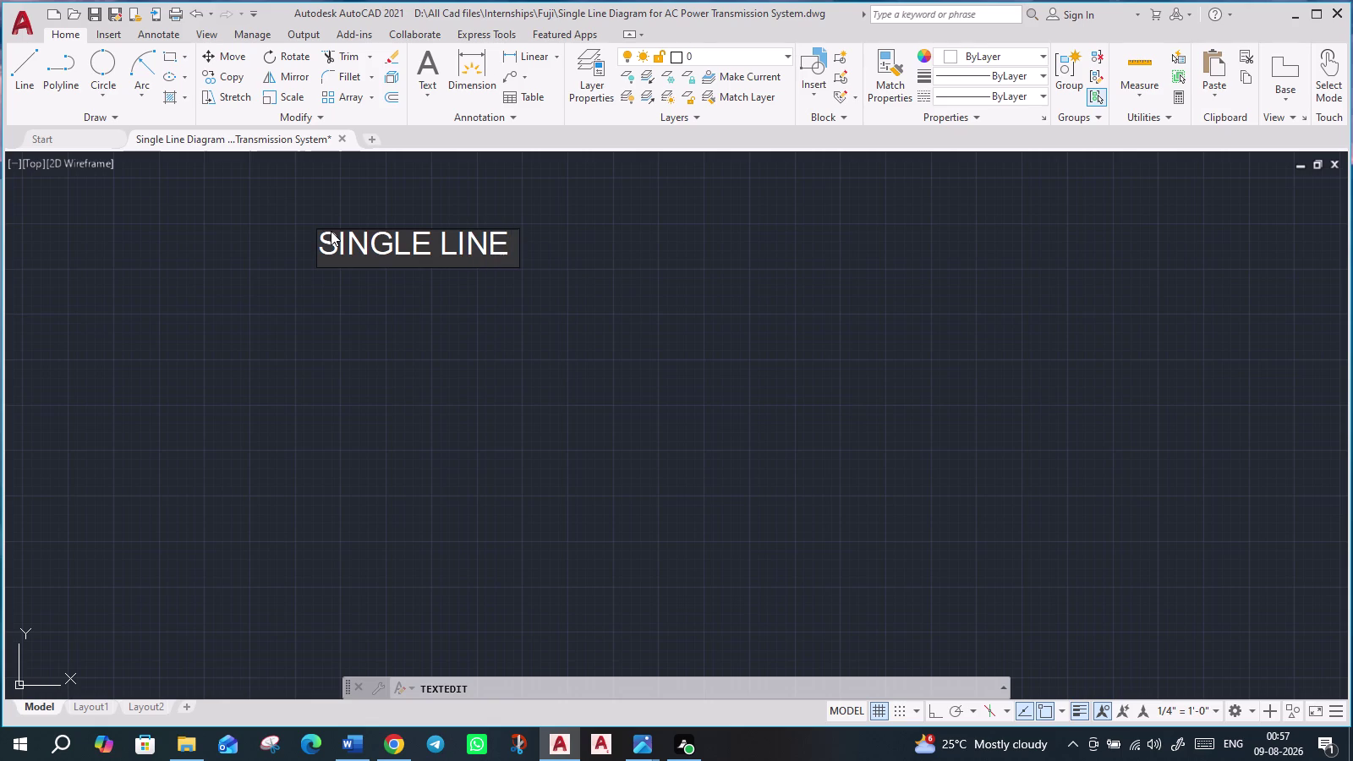
key(d)
text(IA)
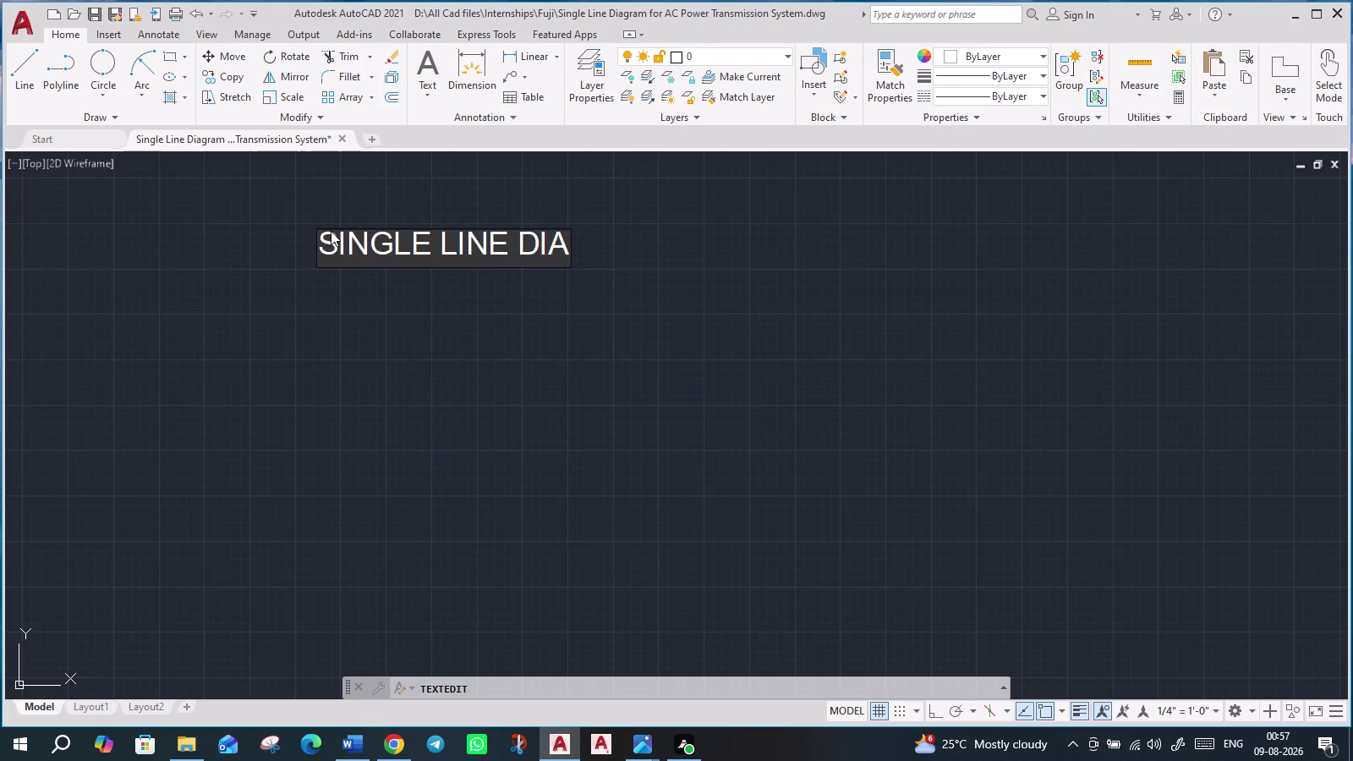
text(GRAM)
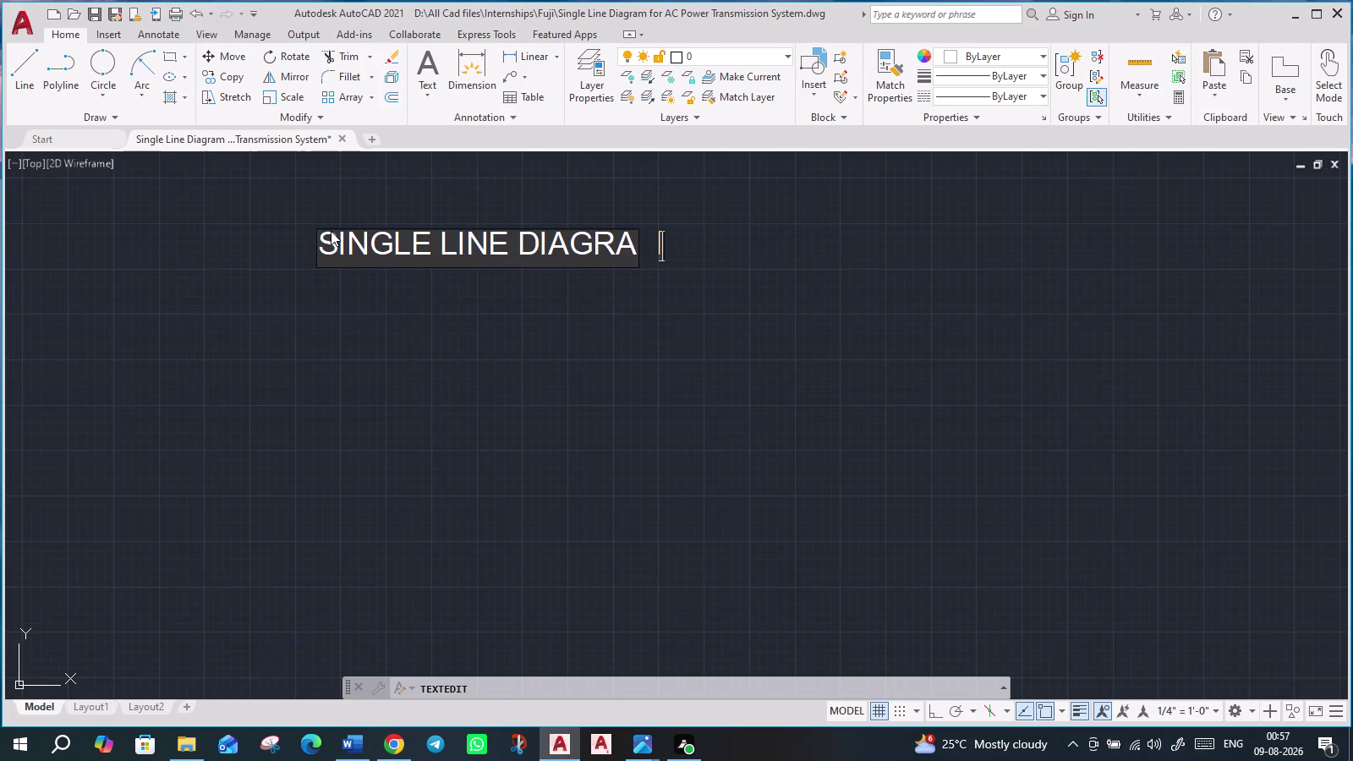
key(space)
text(FOR)
key(space)
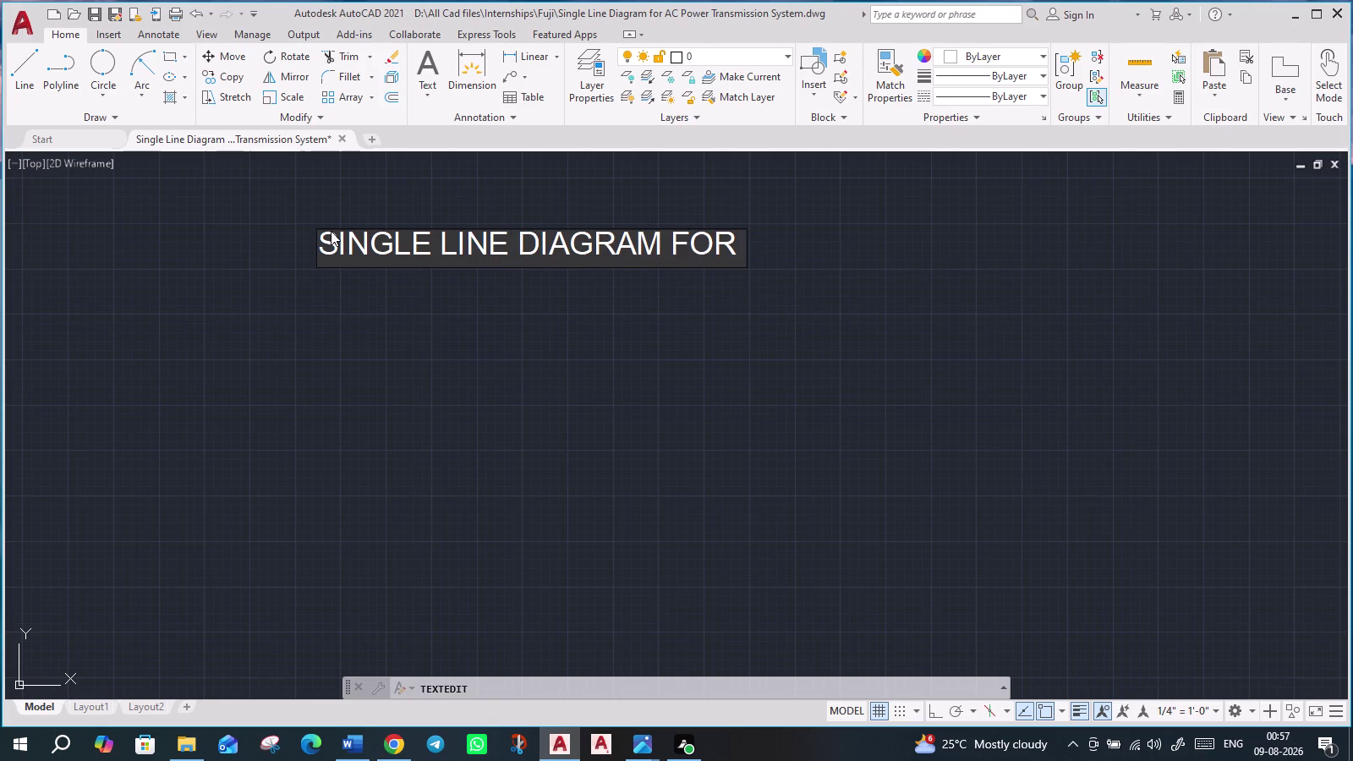
text(AC POW)
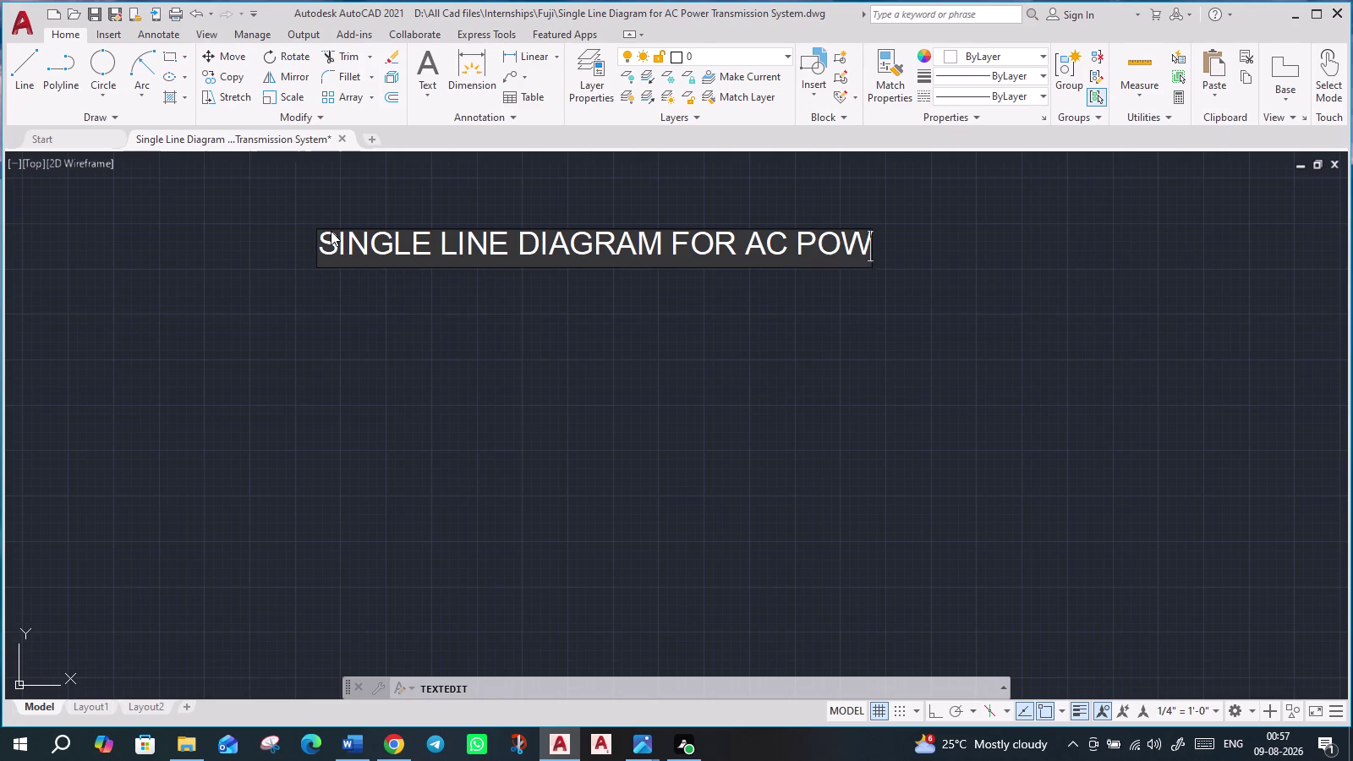
text(ER)
key(space)
text(TR)
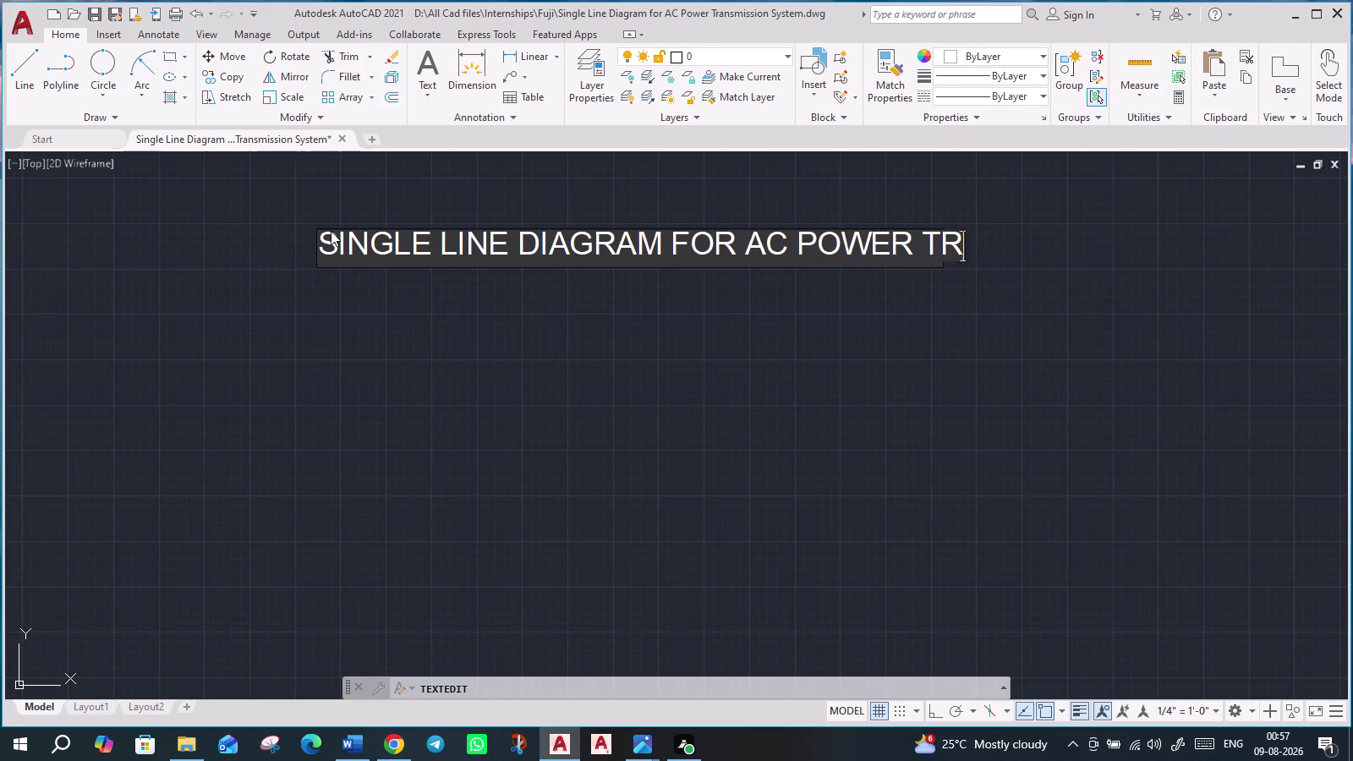
text(ANS)
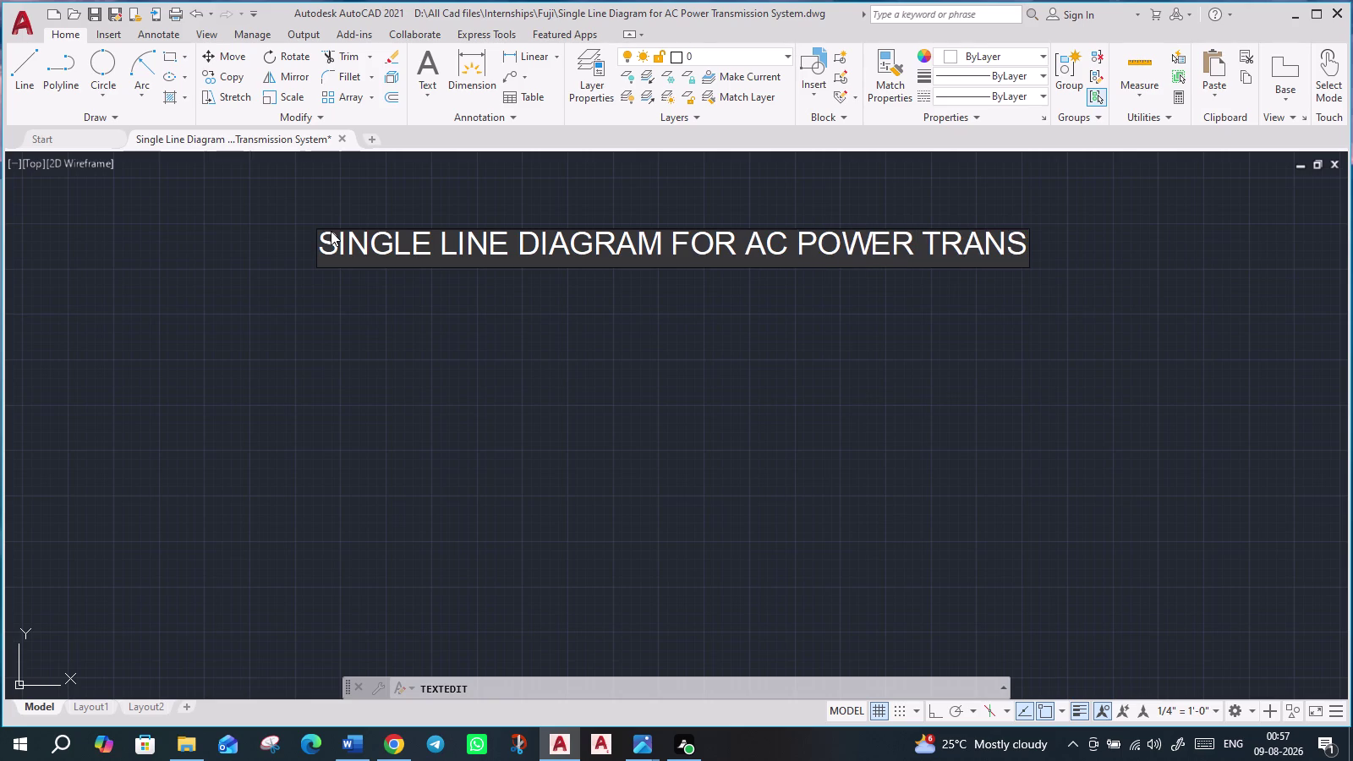
text(MI)
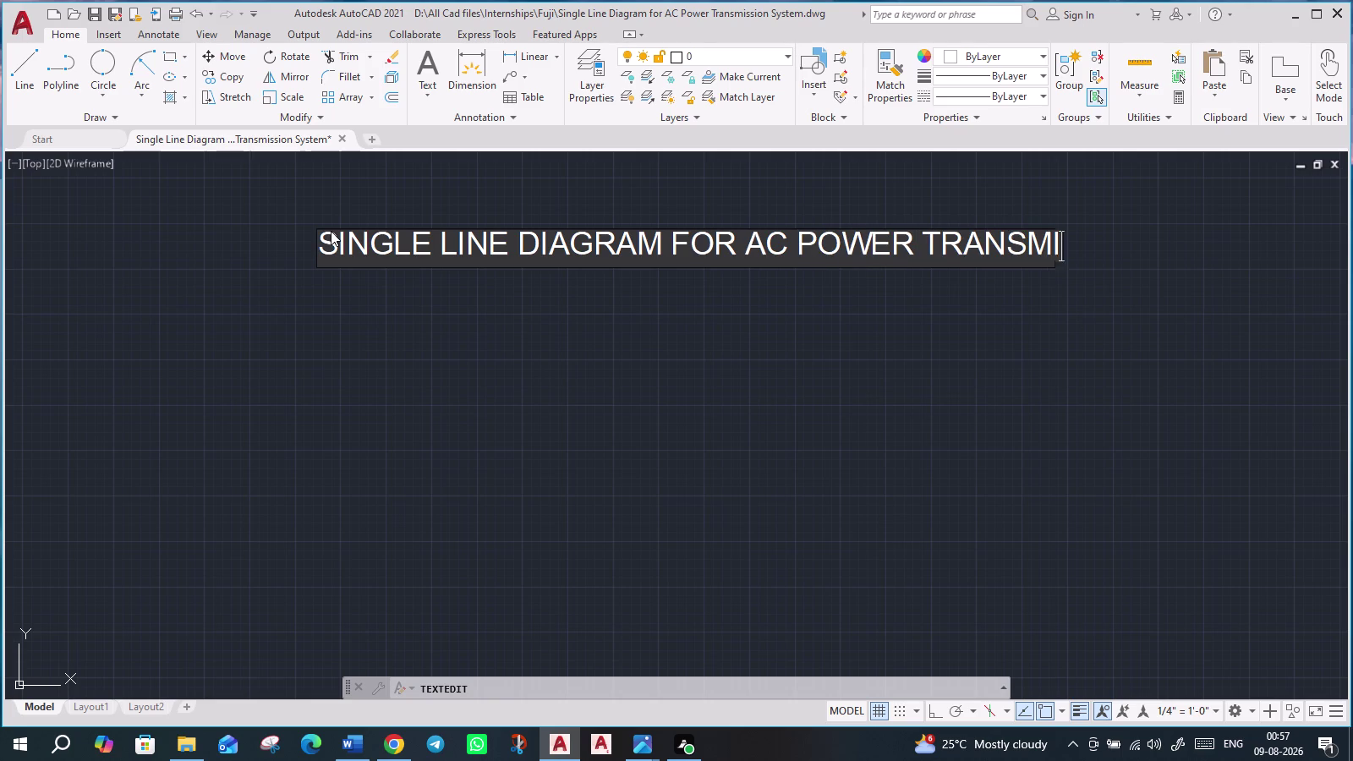
text(SSION)
key(space)
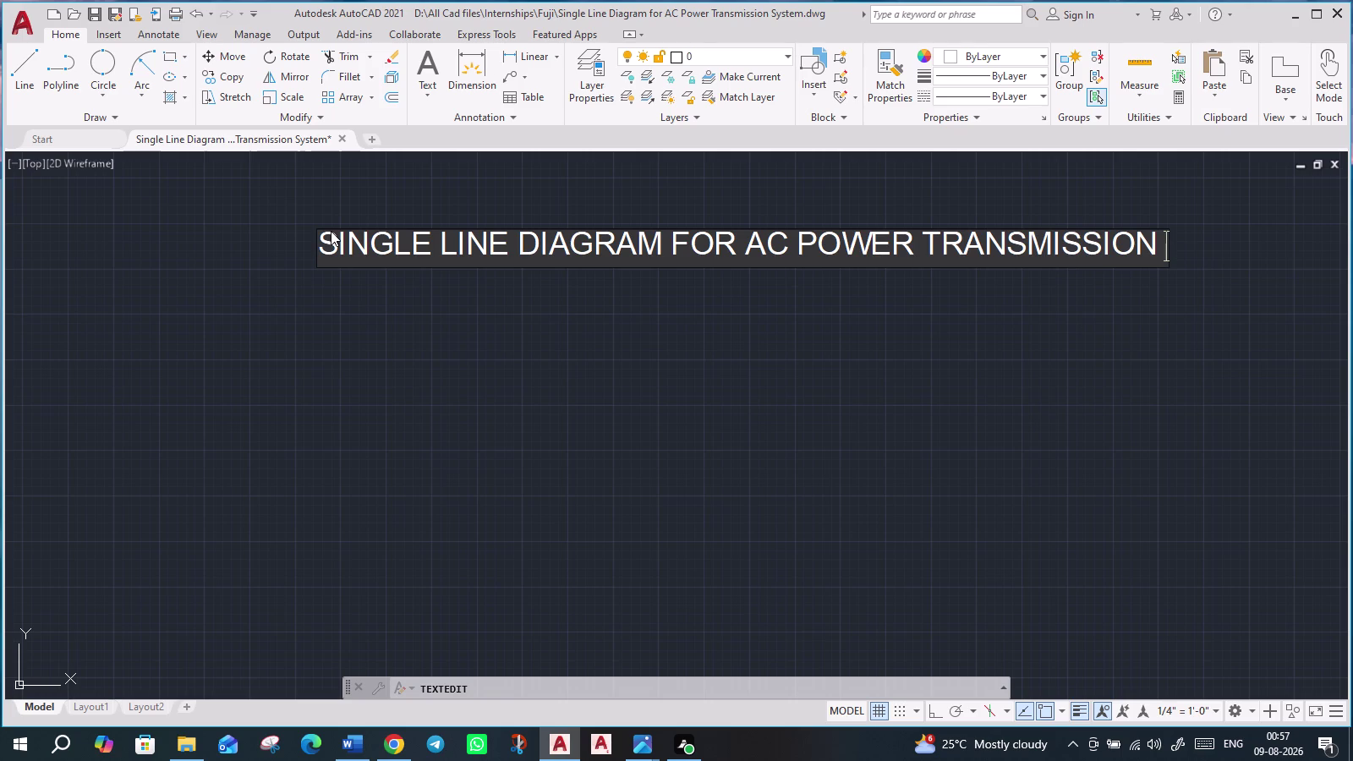
text(SYSTEM)
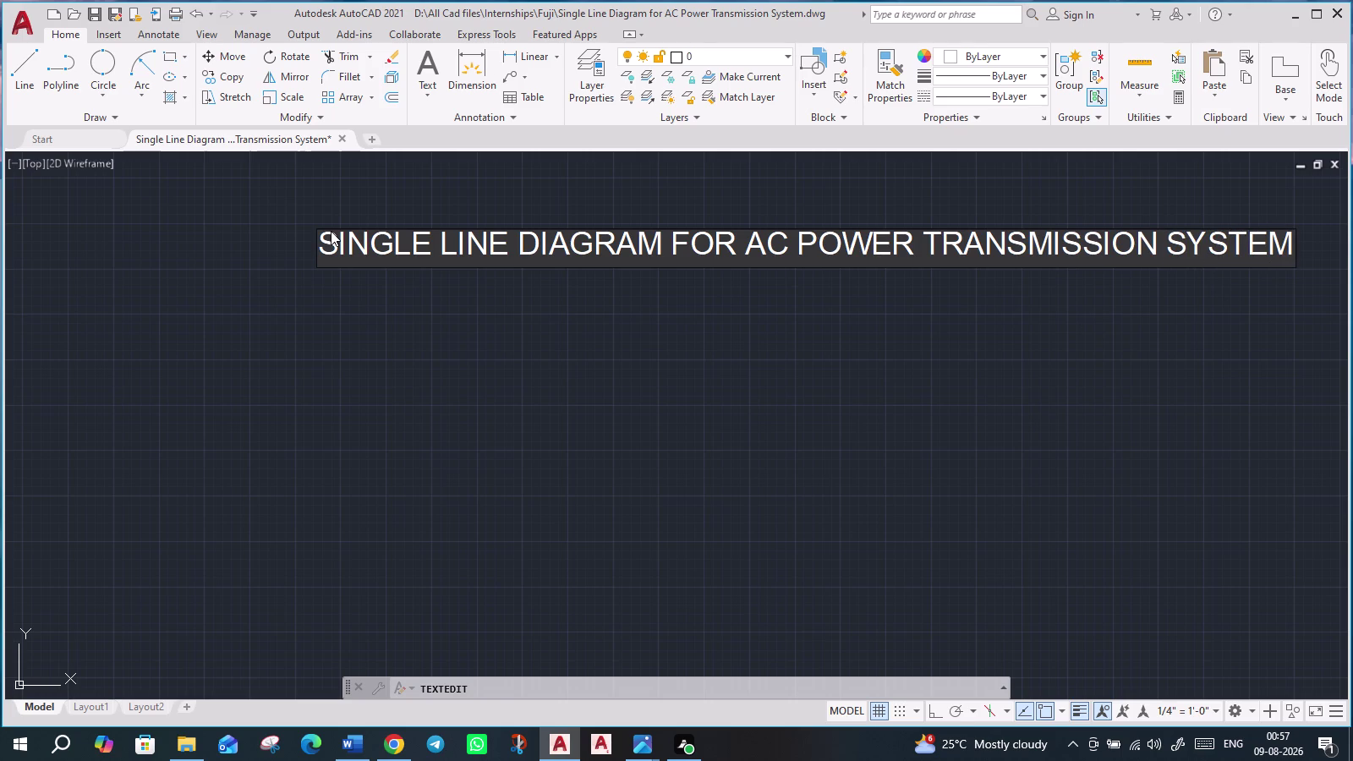
key(Return)
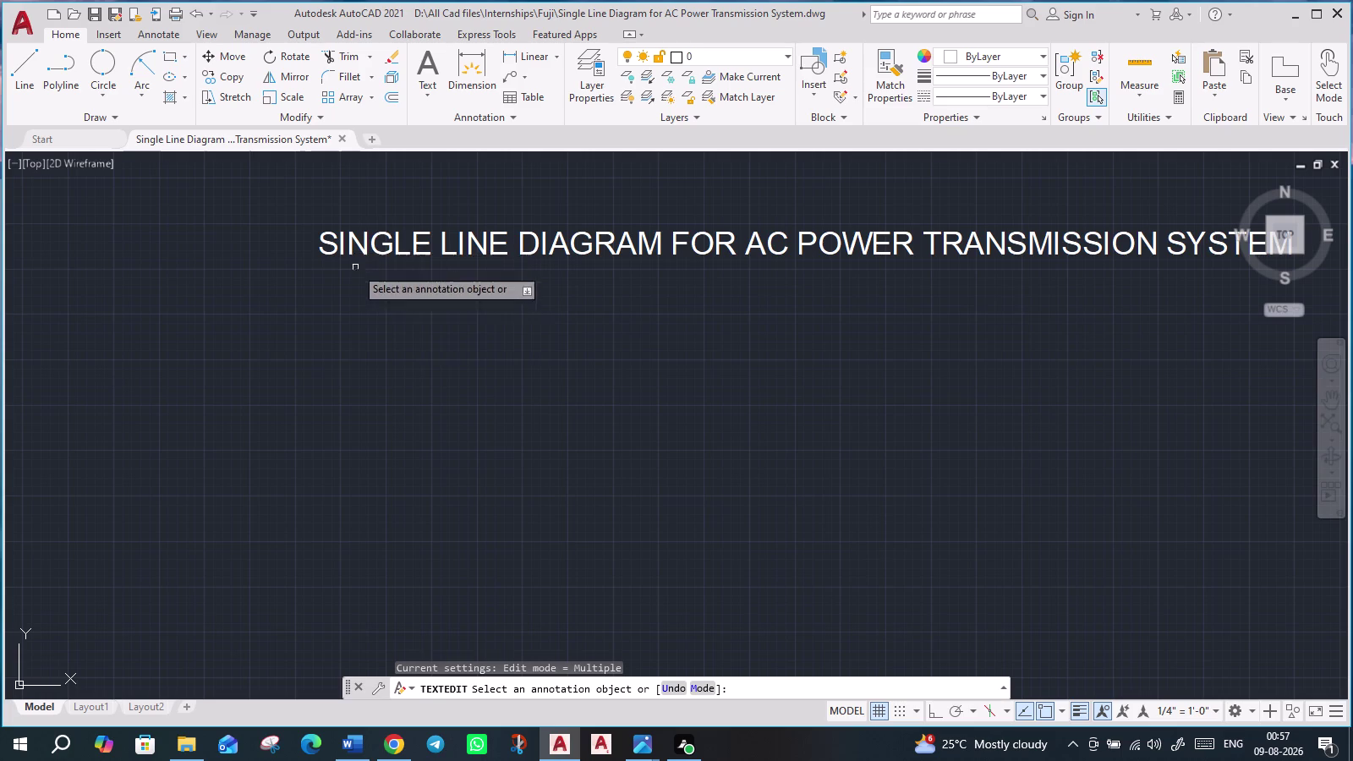
Reopen the title to review it, then exit the text editor.
scroll(down, 3)
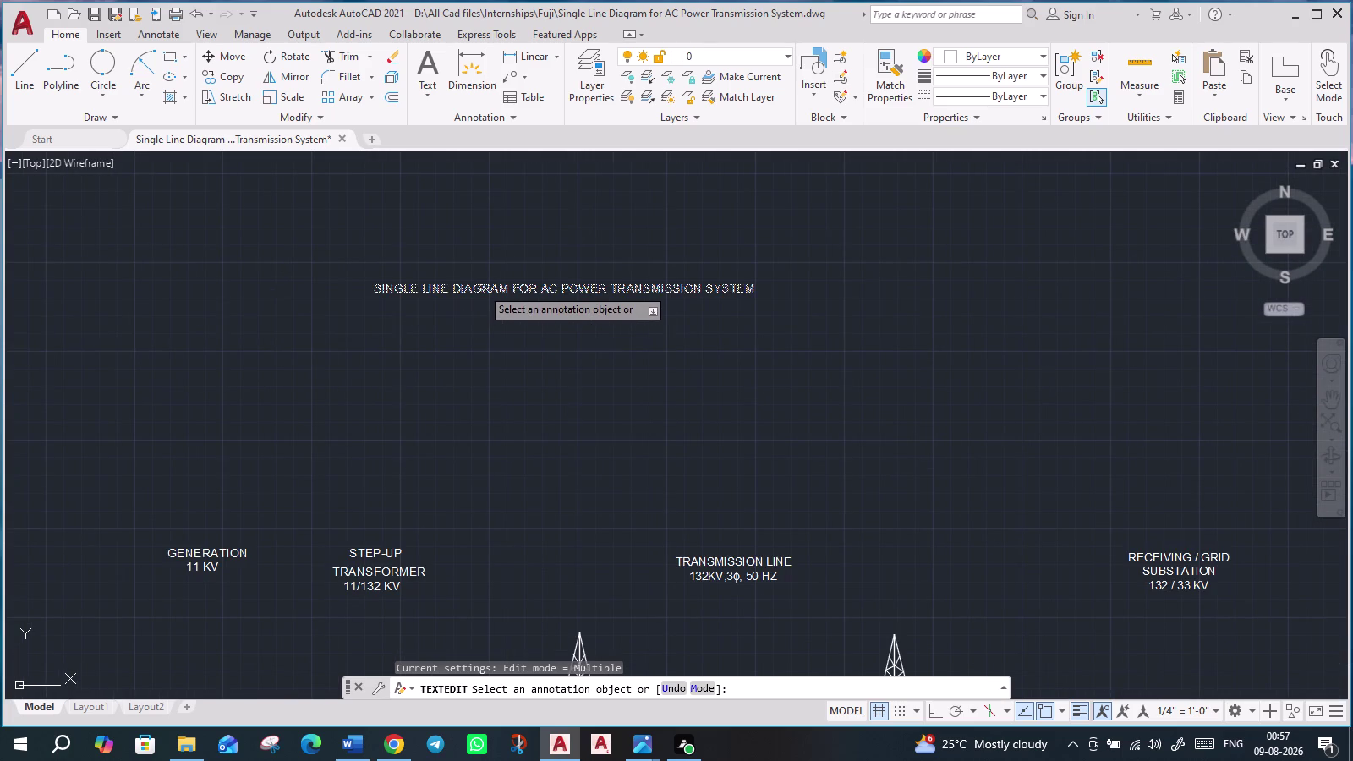
click(528, 291)
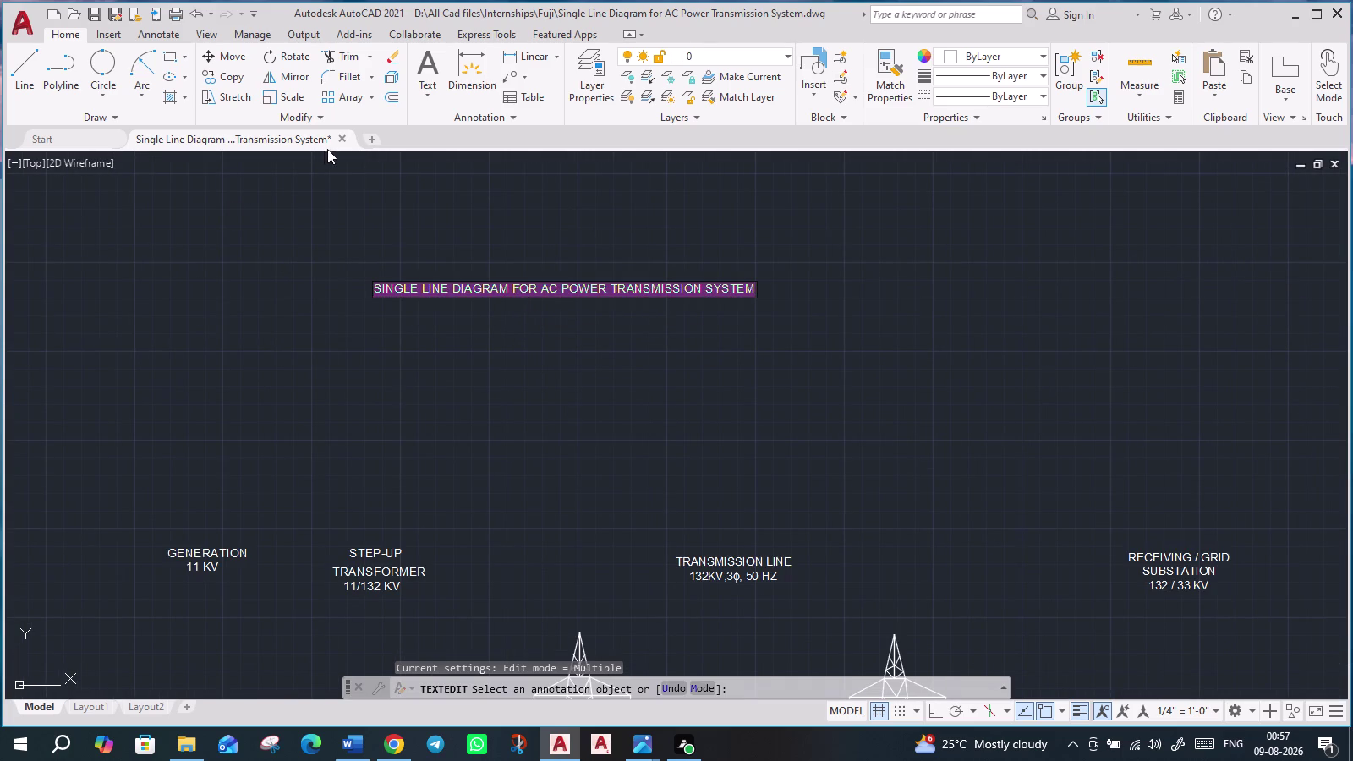
scroll(up, 3)
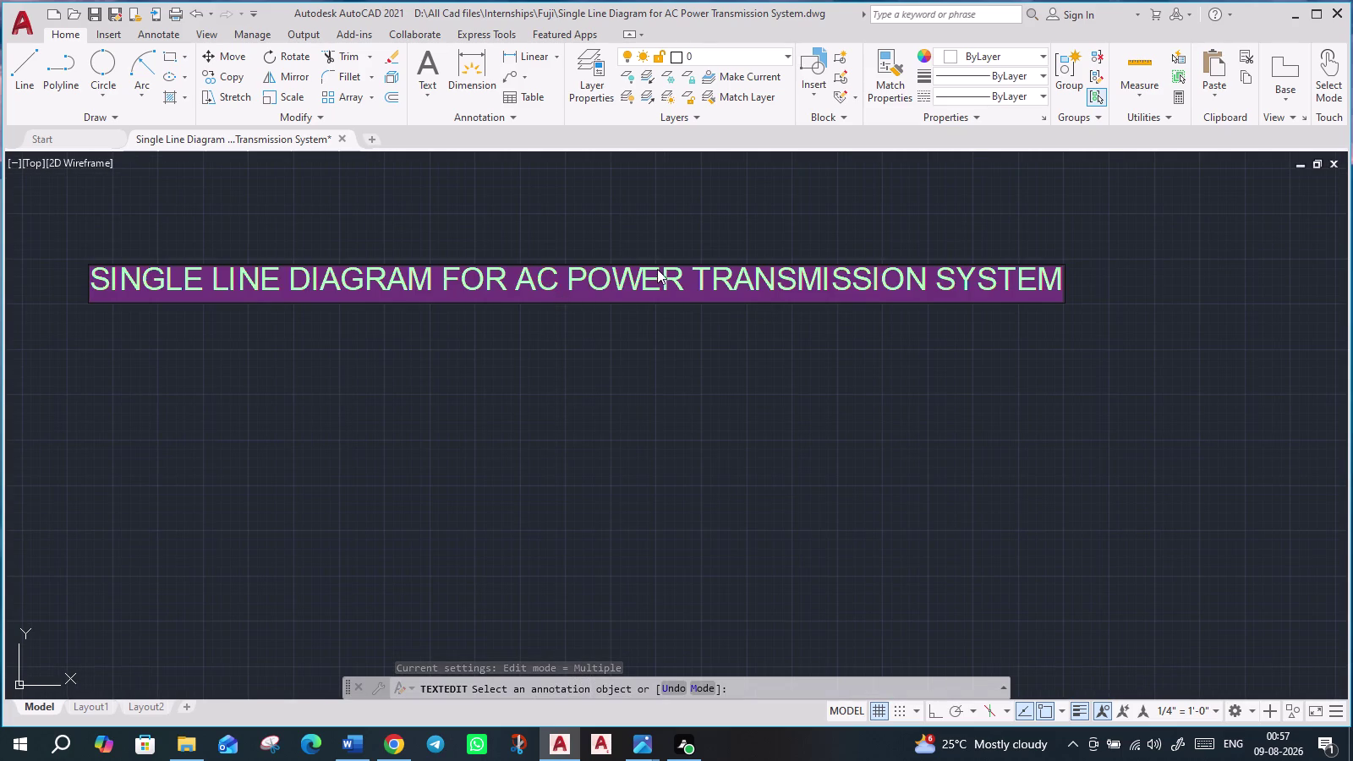
double_click(657, 272)
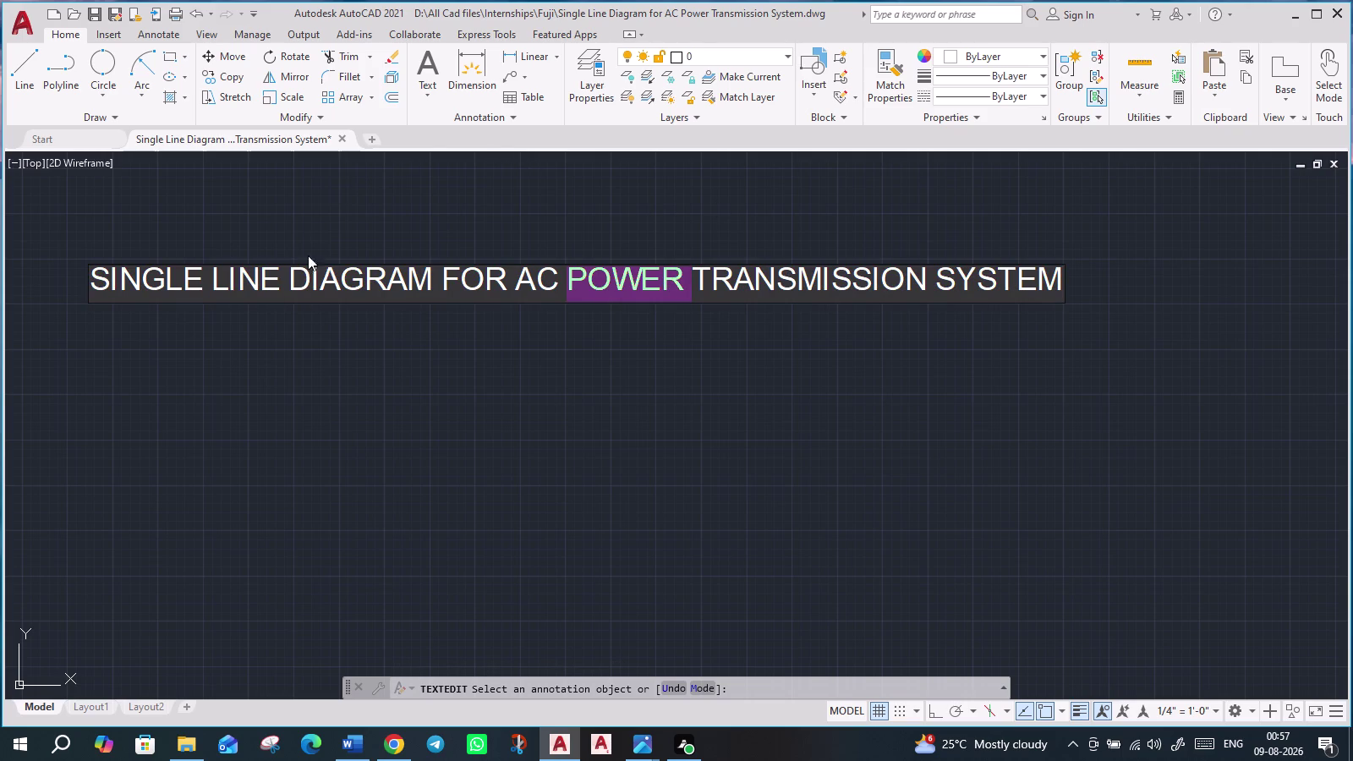
key(Escape)
scroll(down, 3)
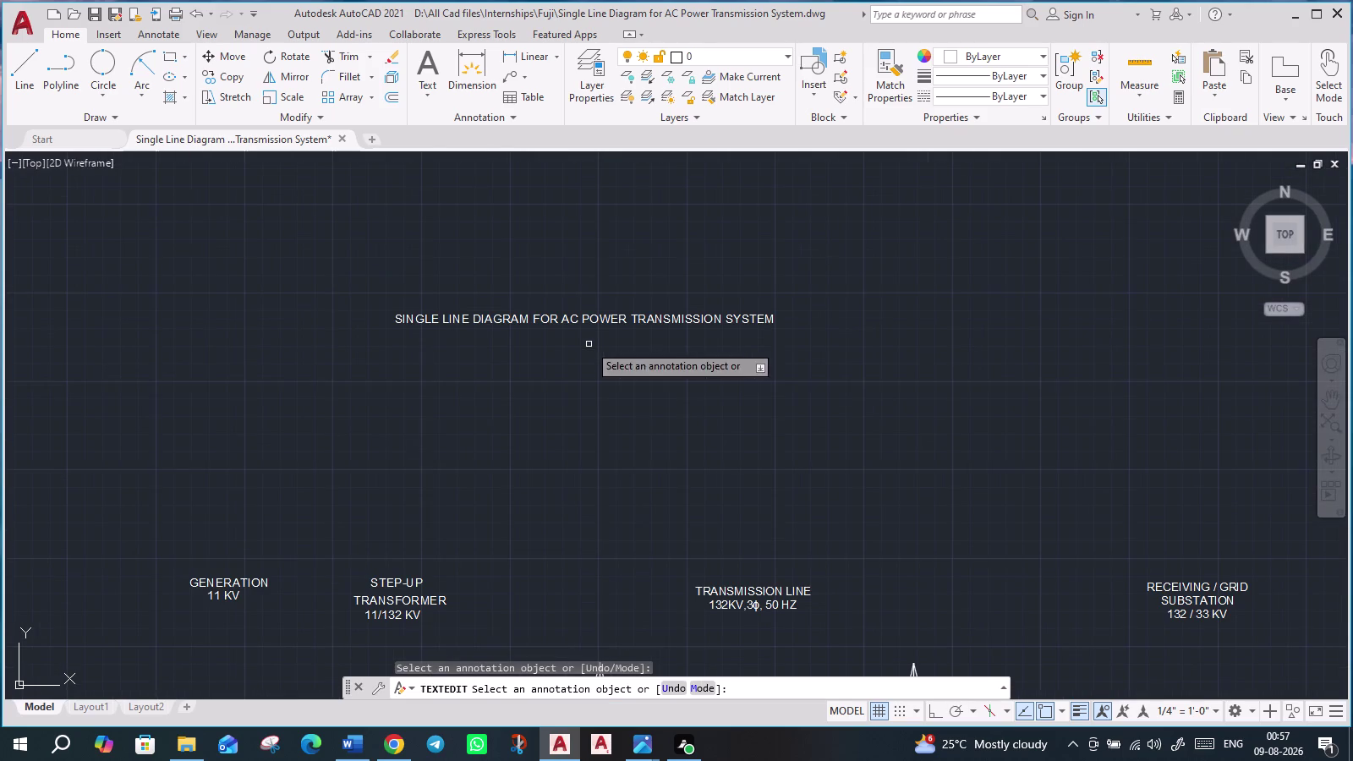
key(Escape)
scroll(down, 3)
scroll(up, 3)
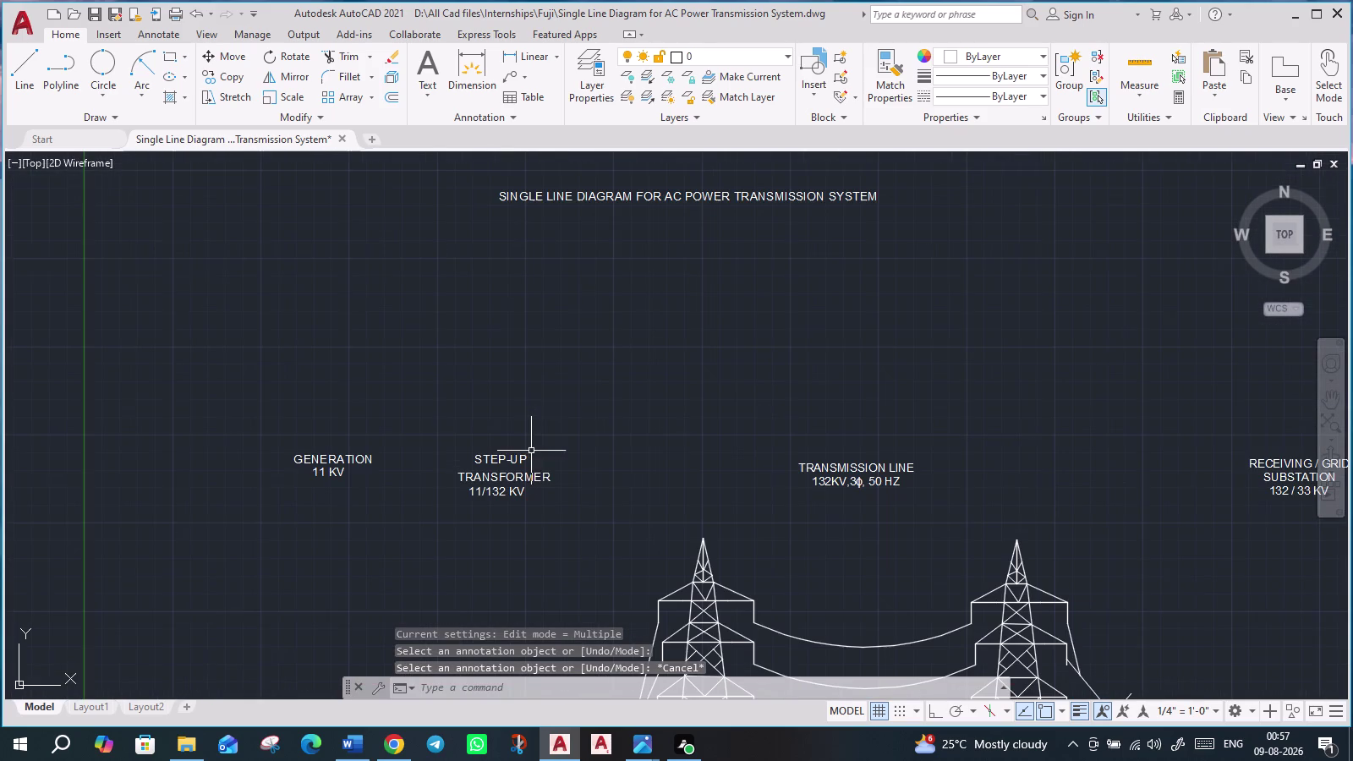
middle_drag(591, 337, 591, 413)
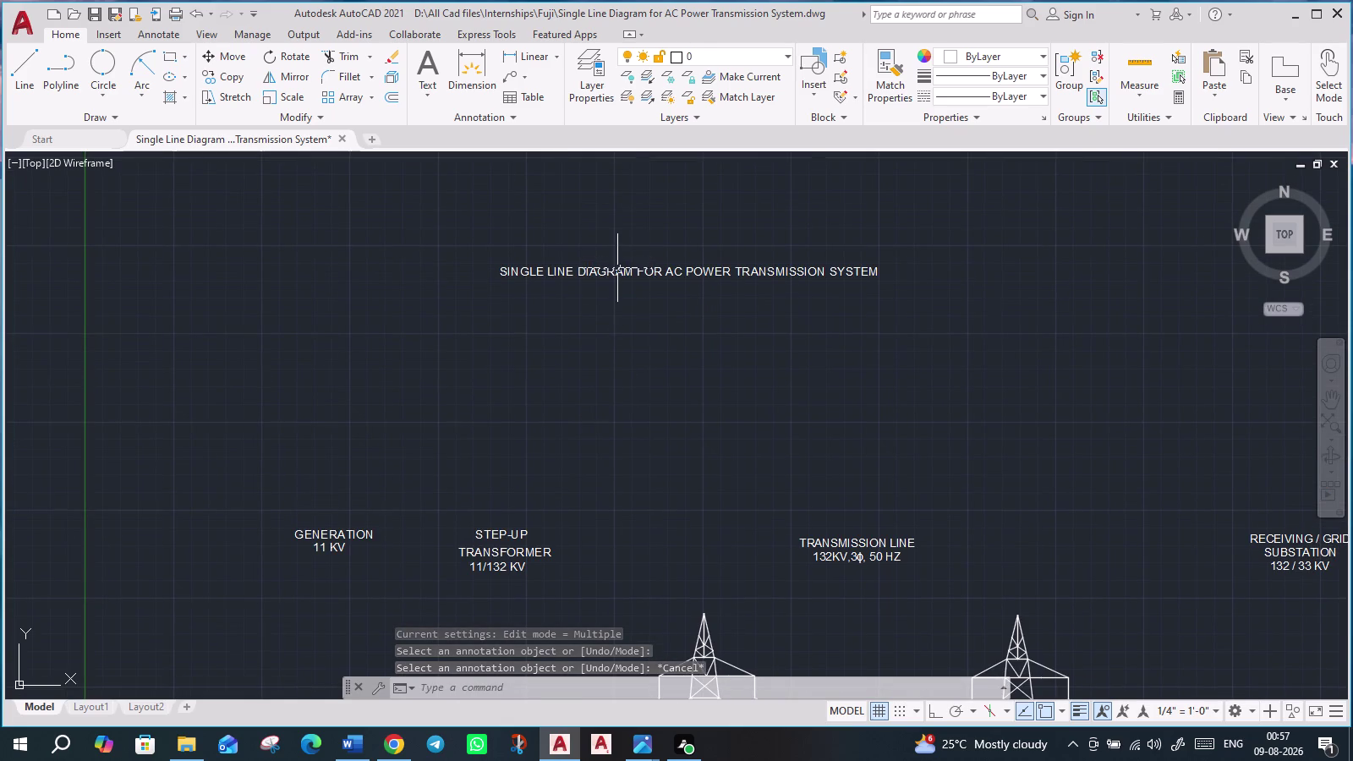
Reopen the title, copy it to the clipboard, and close the editor.
click(617, 273)
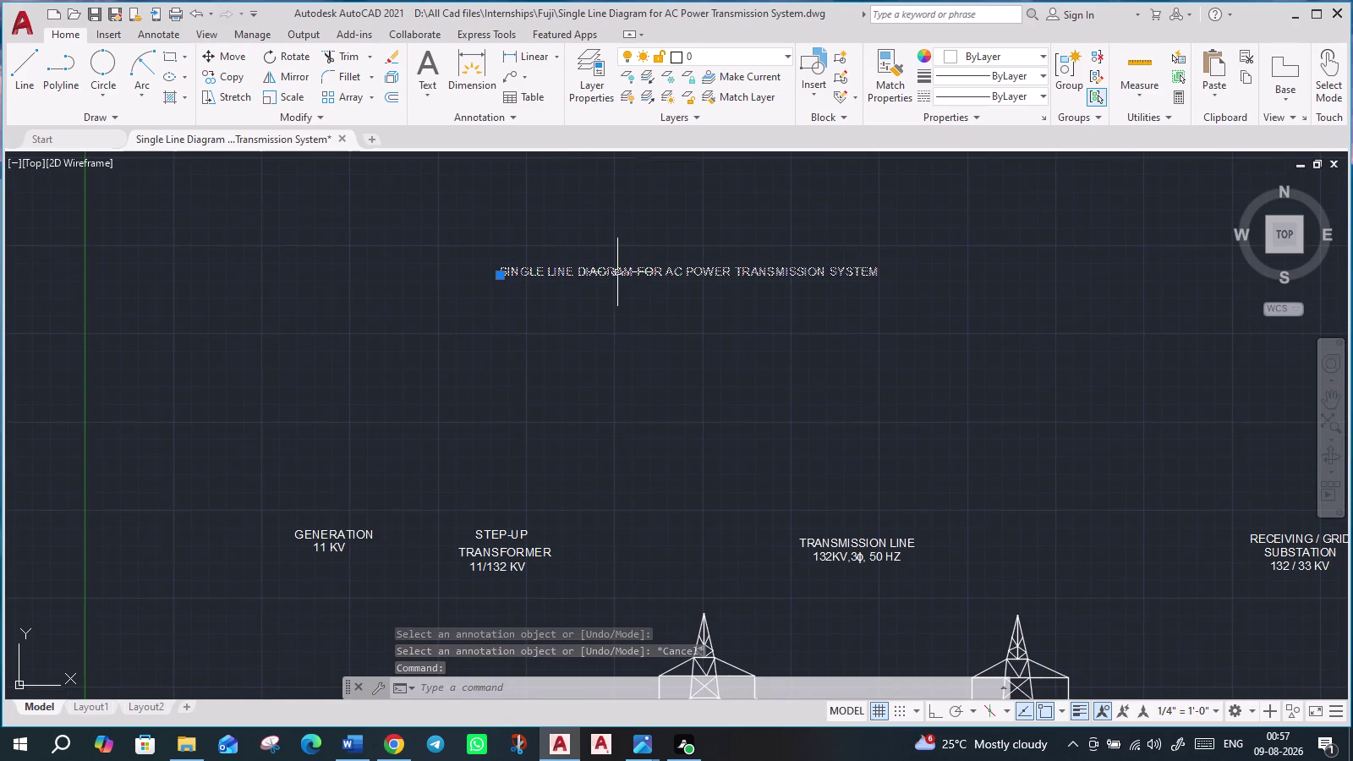
scroll(up, 3)
double_click(617, 273)
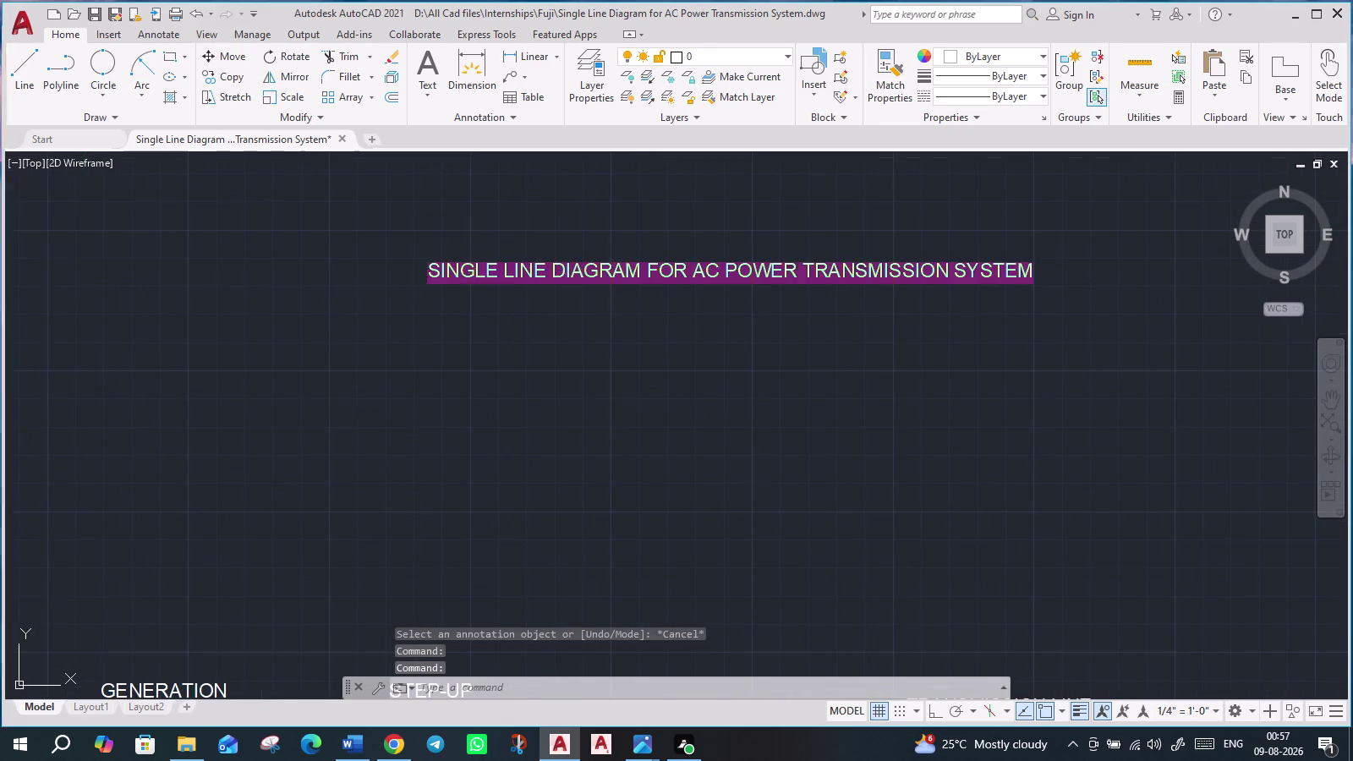
scroll(up, 3)
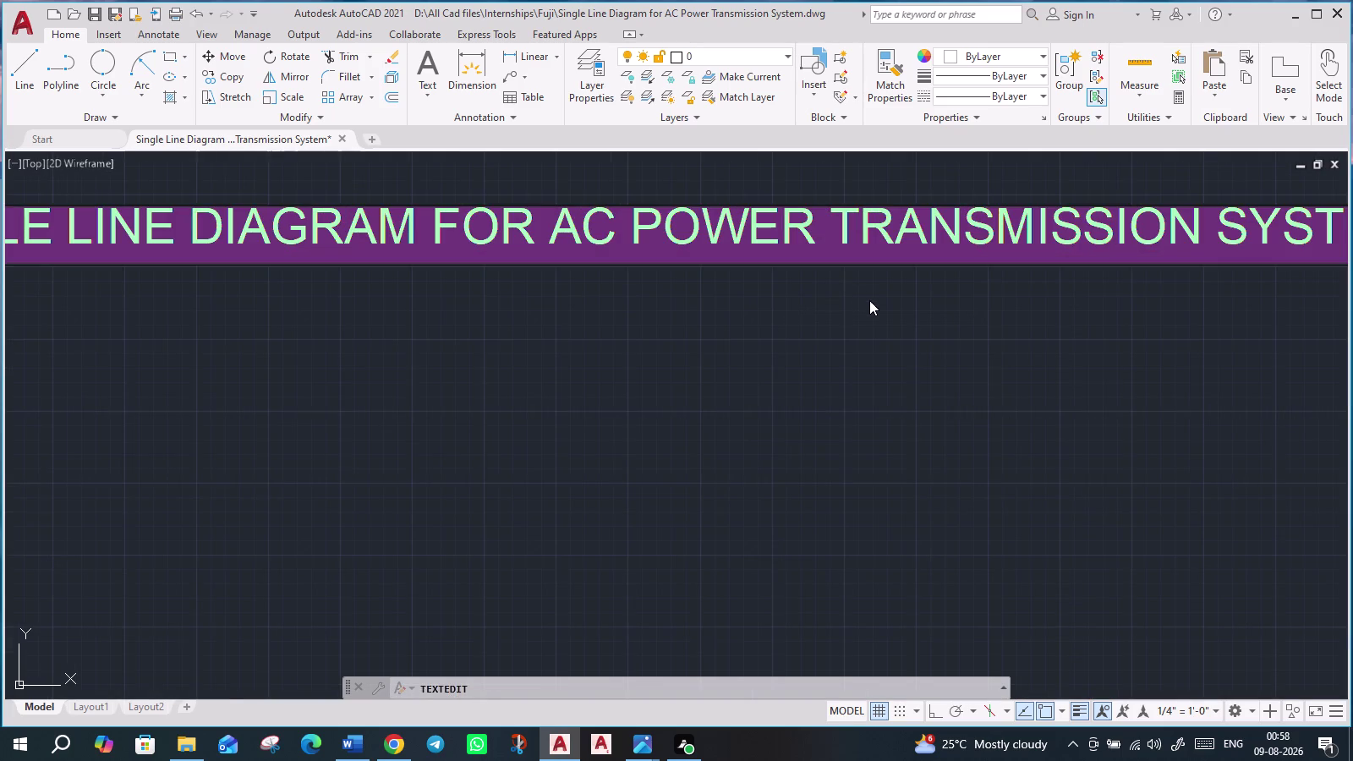
scroll(down, 3)
key(ctrl+c)
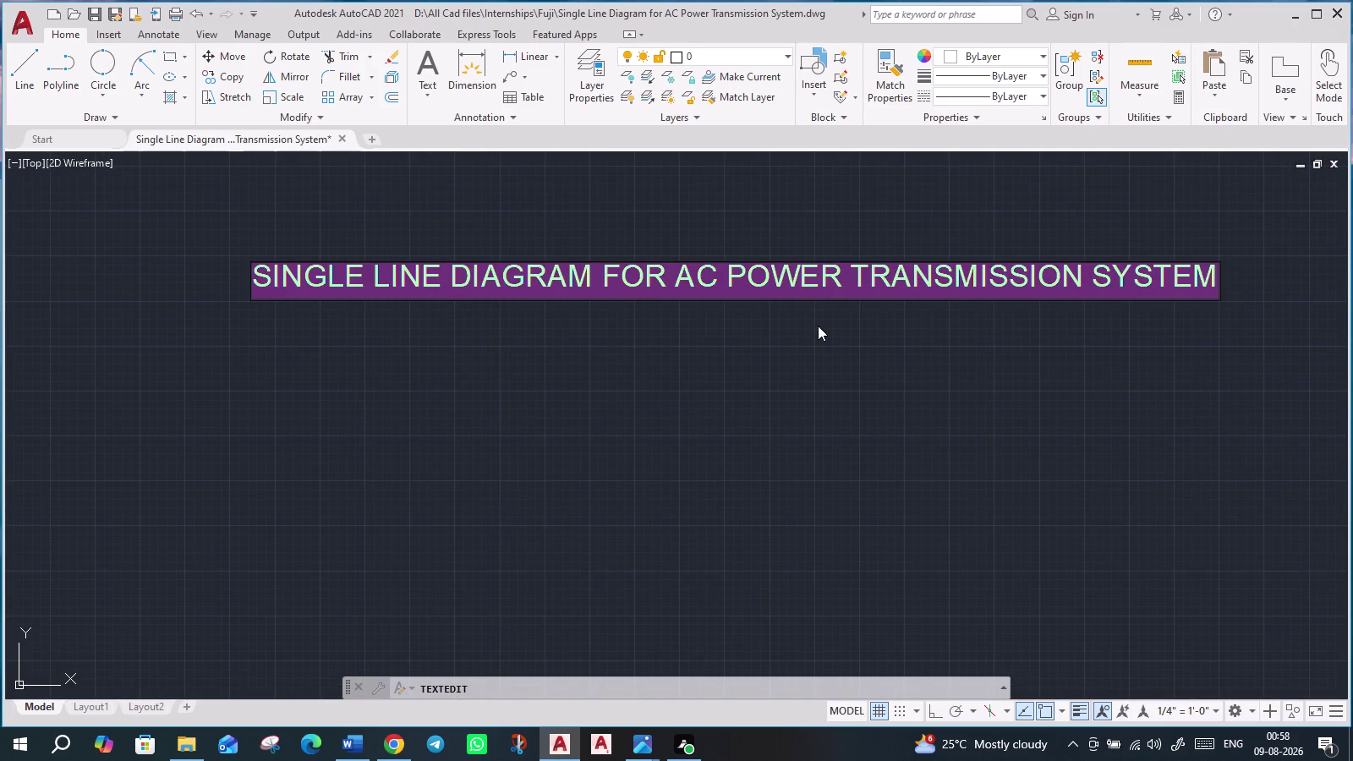
key(Escape)
scroll(down, 3)
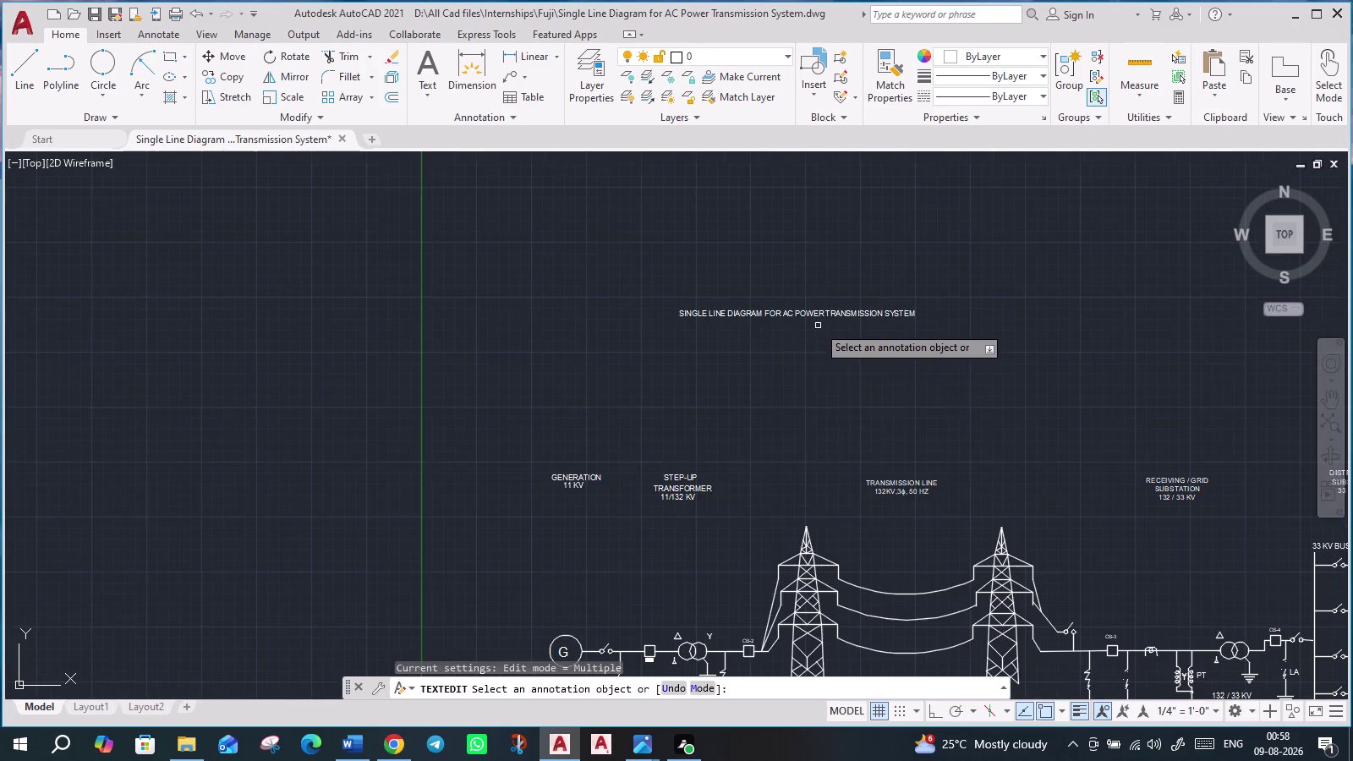
scroll(up, 3)
key(Escape)
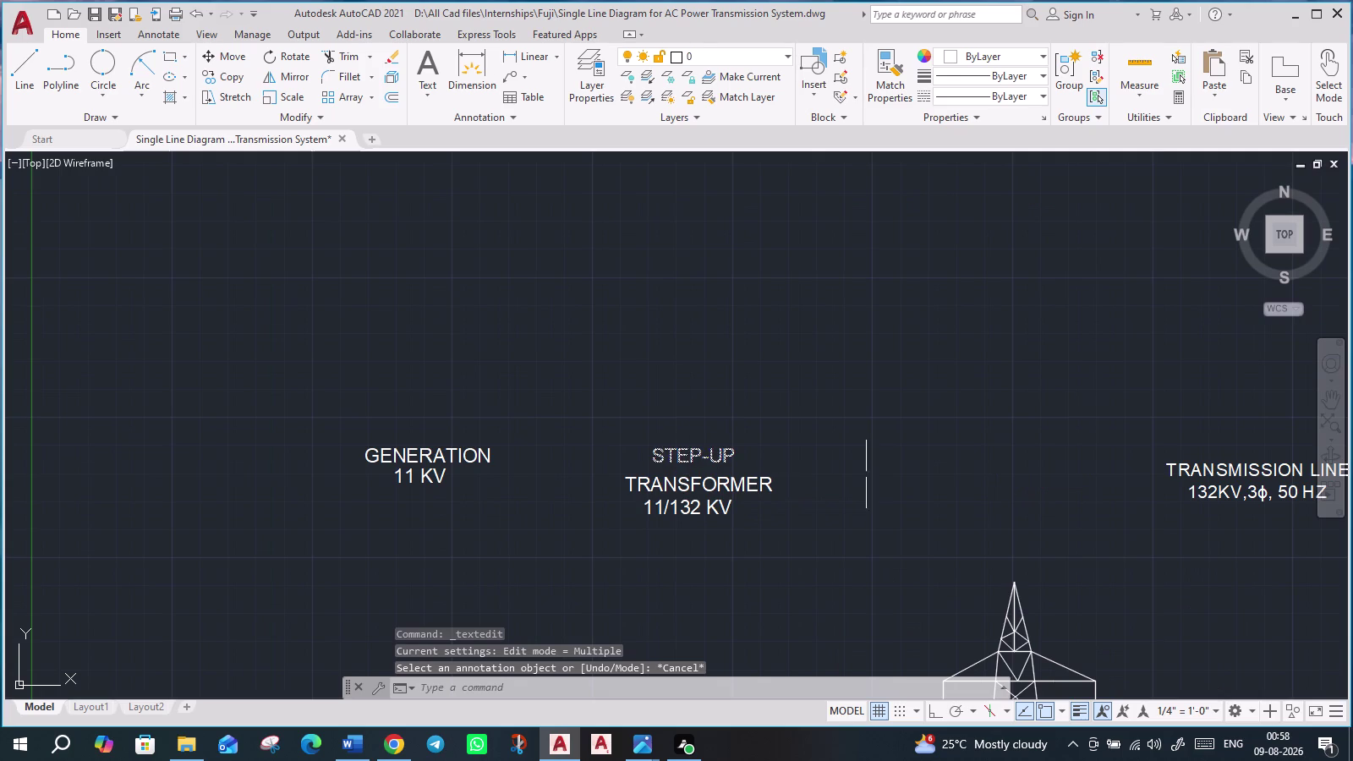
click(1212, 475)
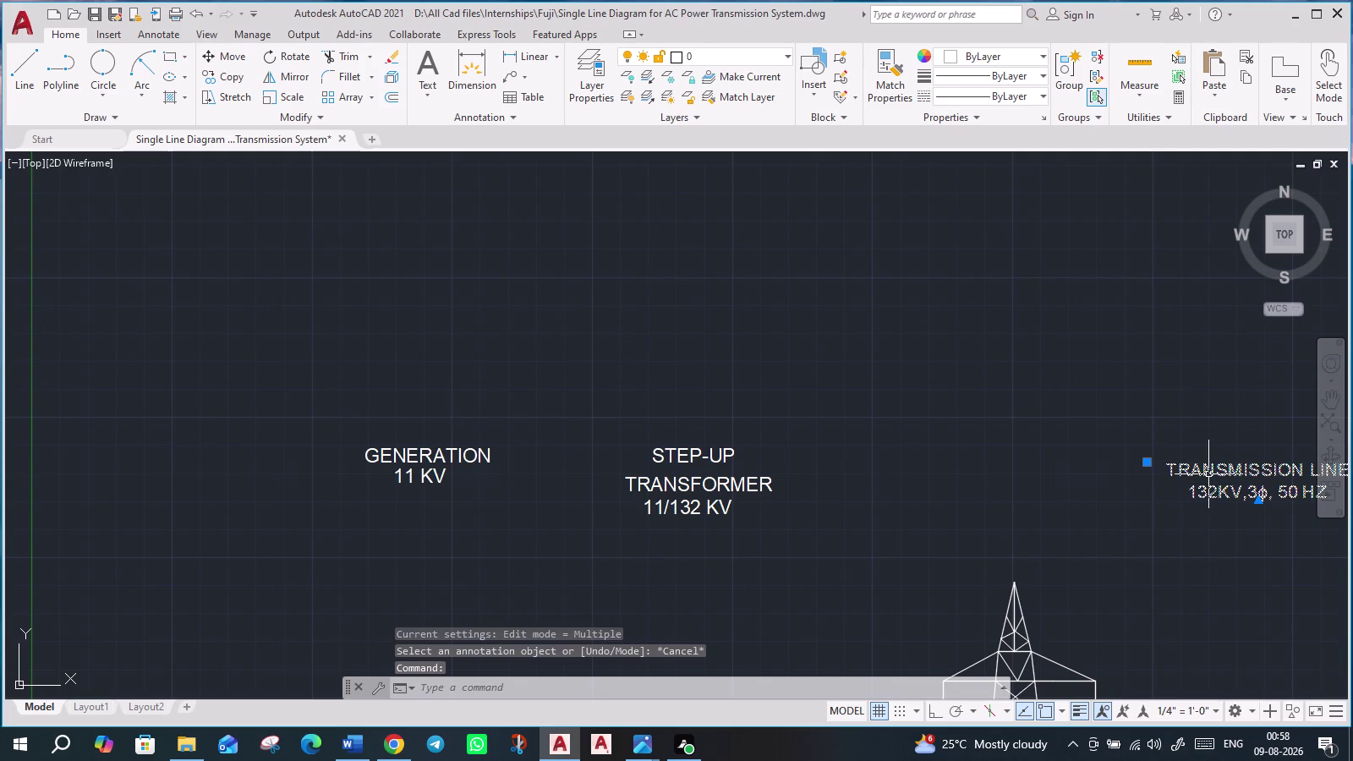
Paste a title copy just below the original and open that lower copy for editing.
key(ctrl+v)
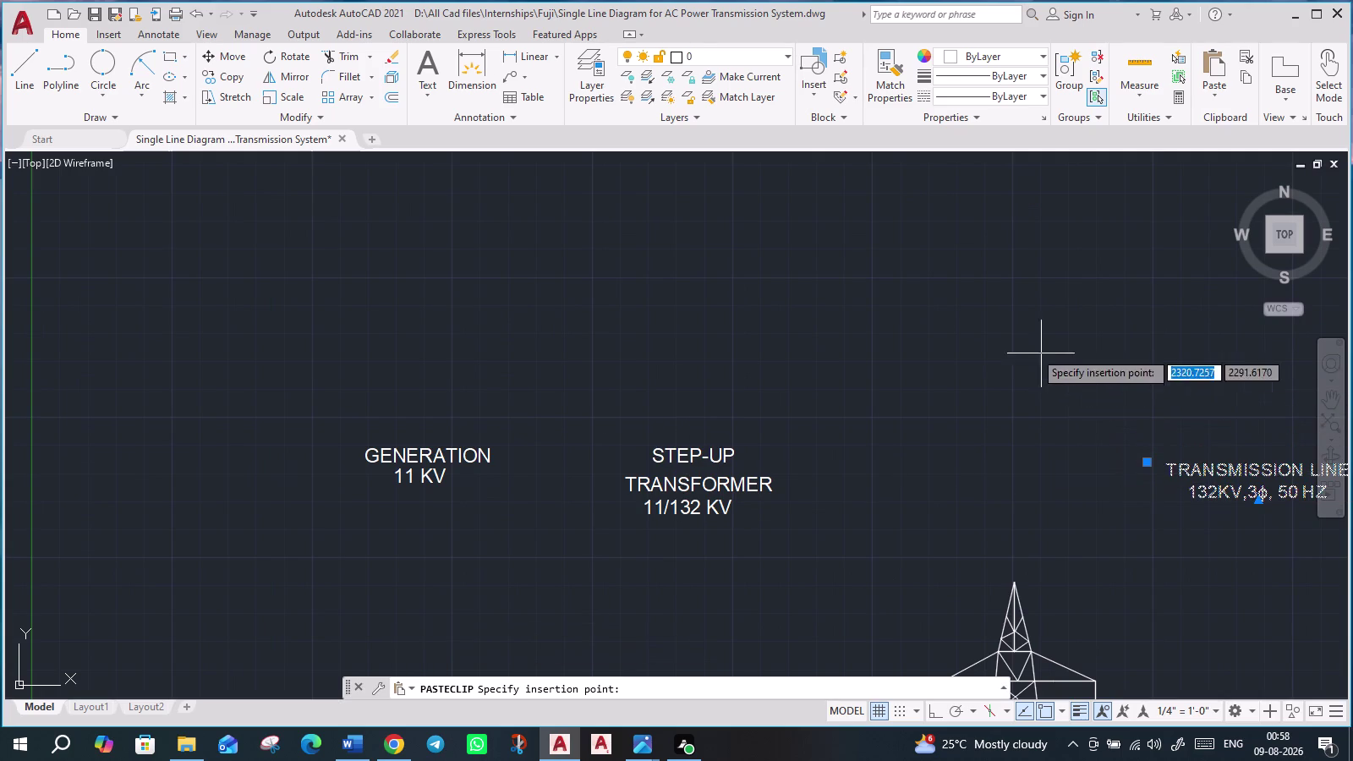
scroll(down, 3)
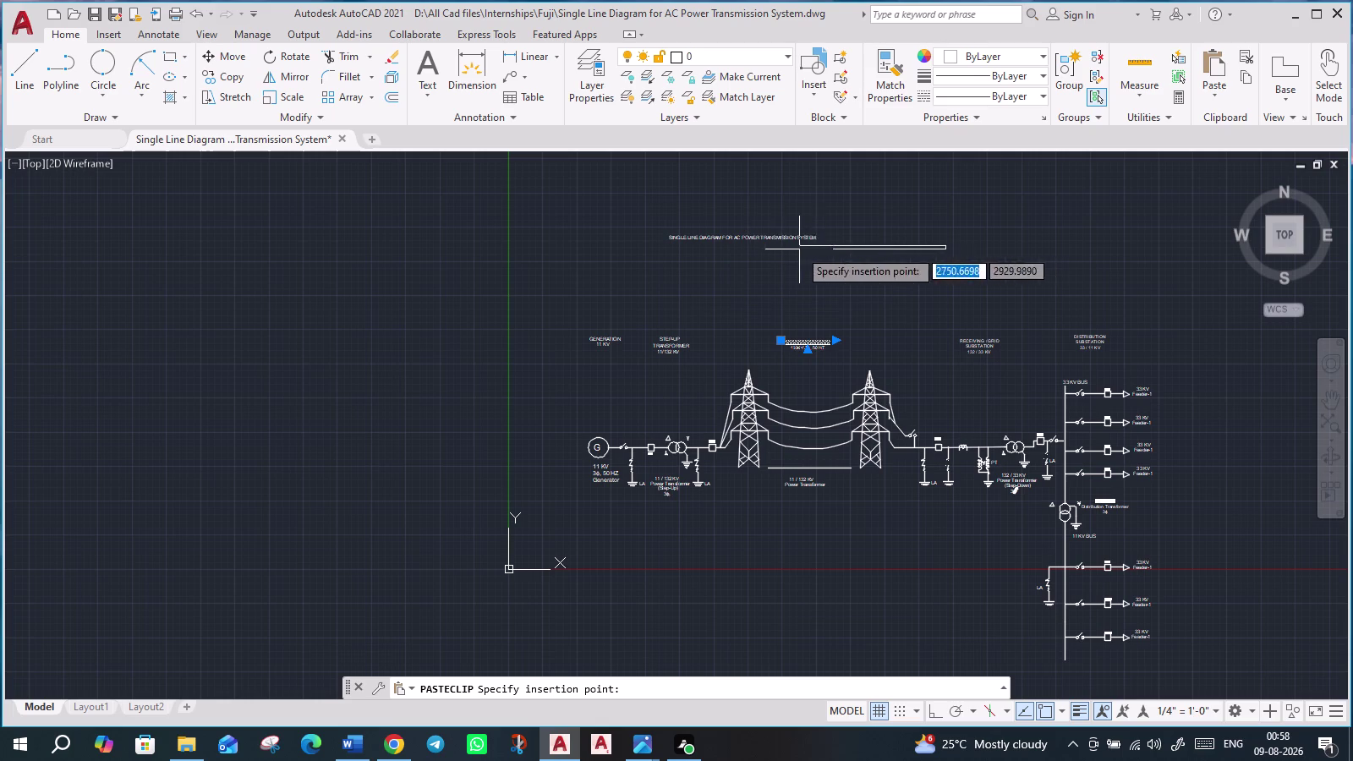
click(689, 251)
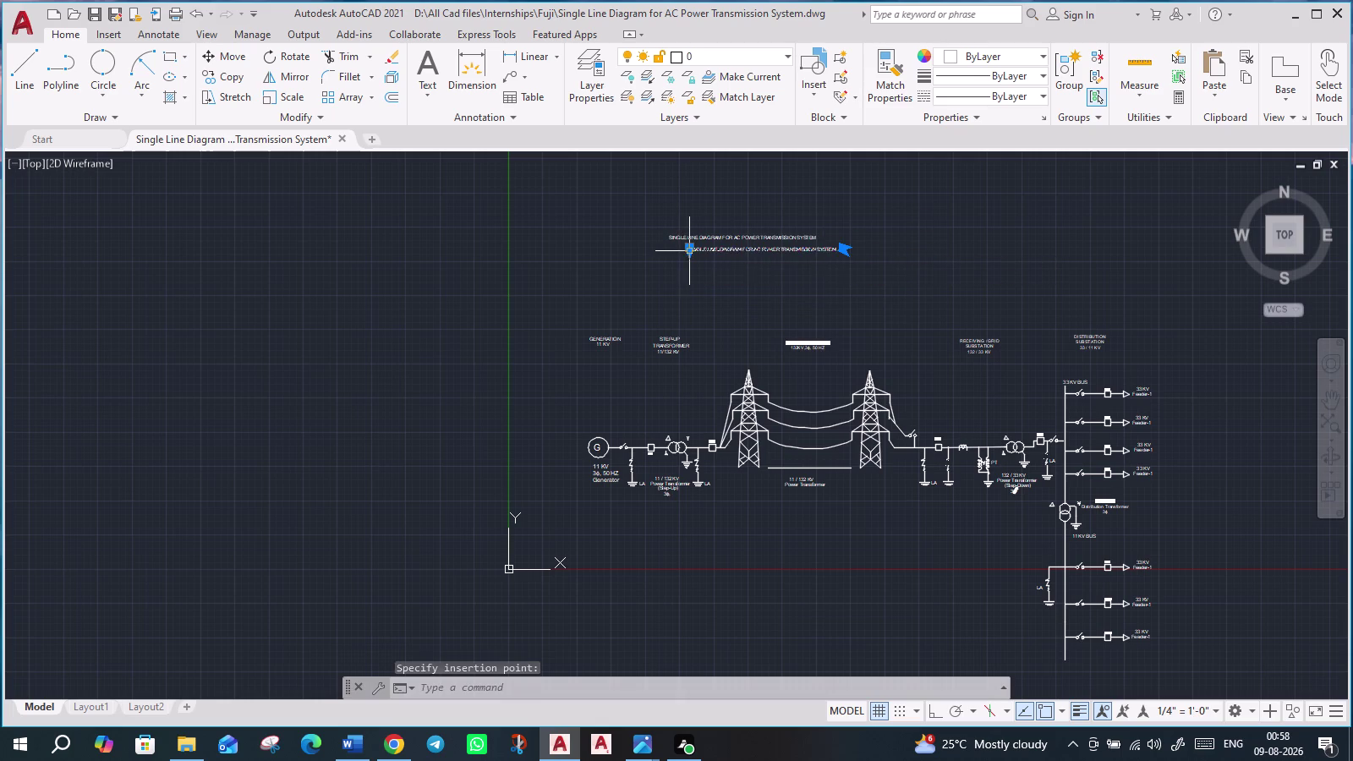
key(Escape)
scroll(up, 3)
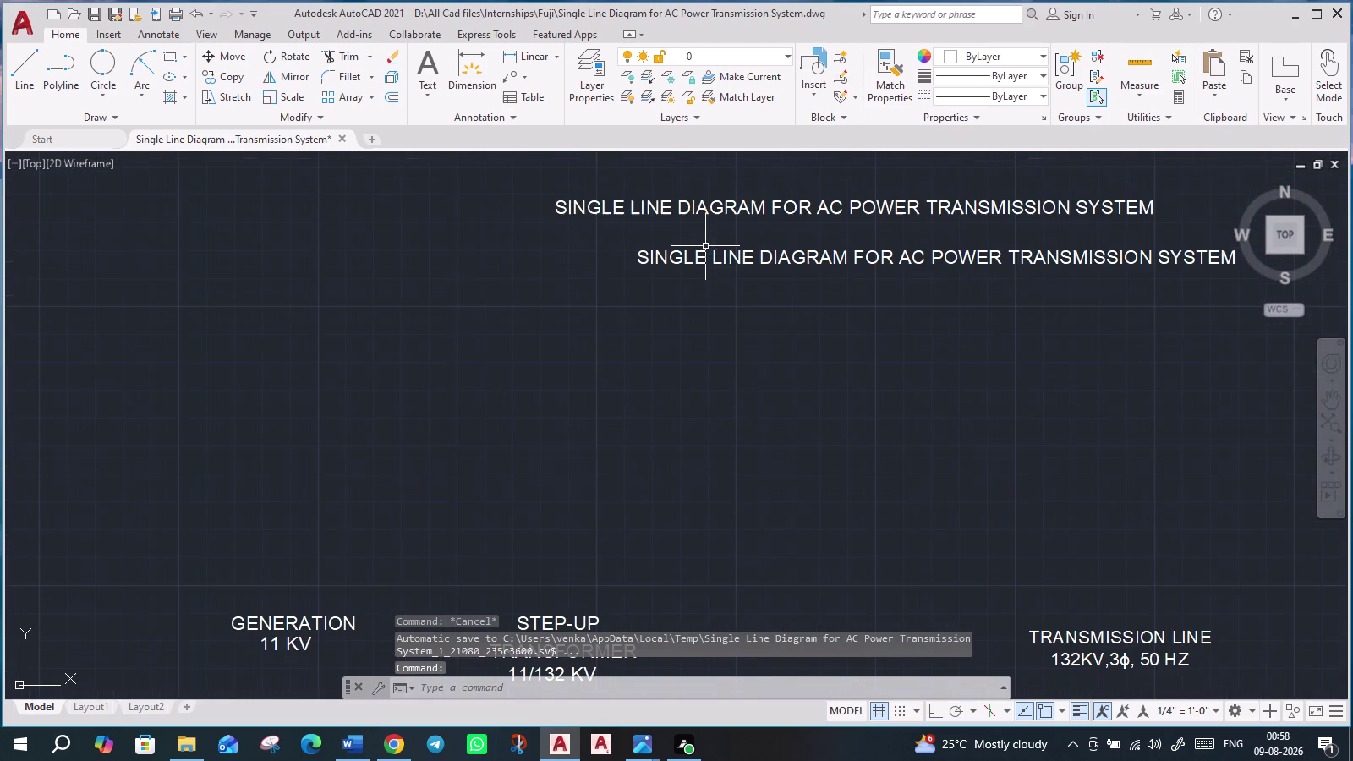
scroll(down, 3)
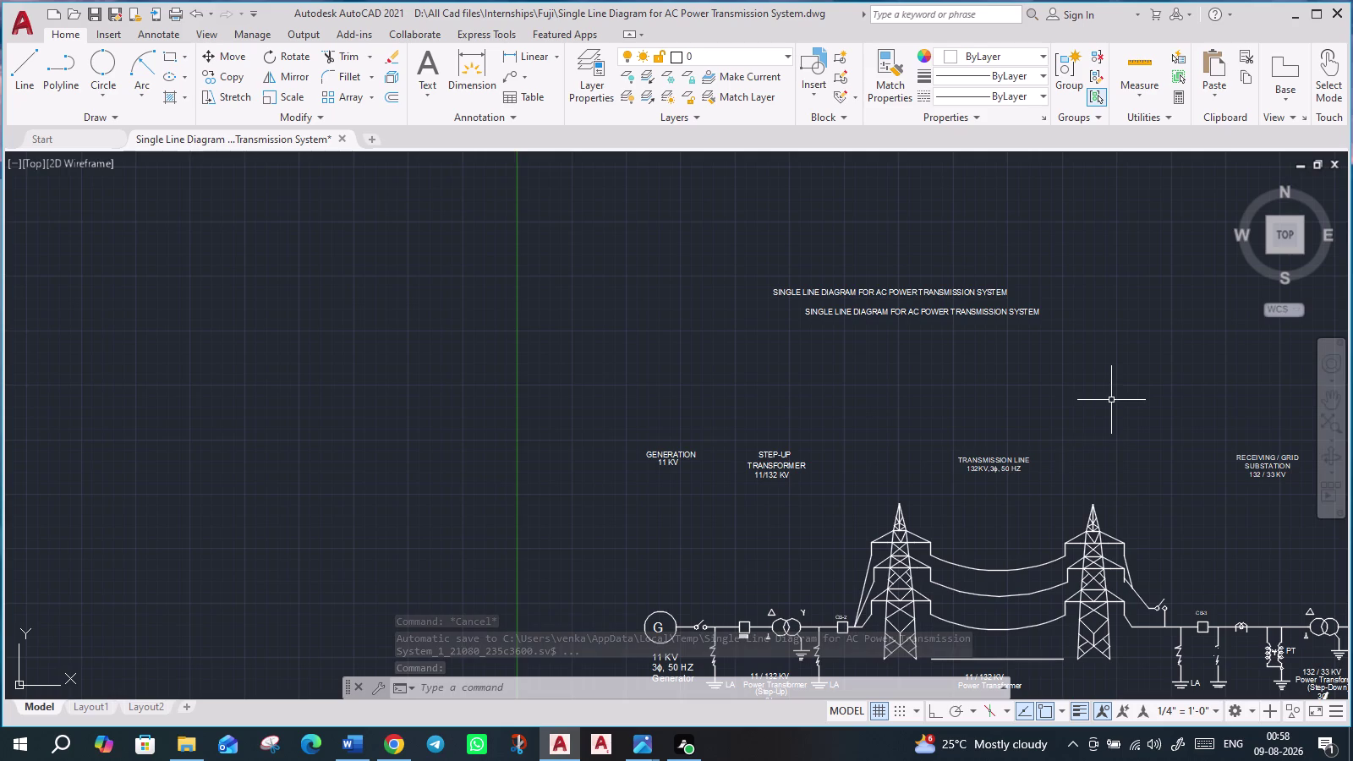
middle_drag(1079, 395, 1033, 380)
click(910, 296)
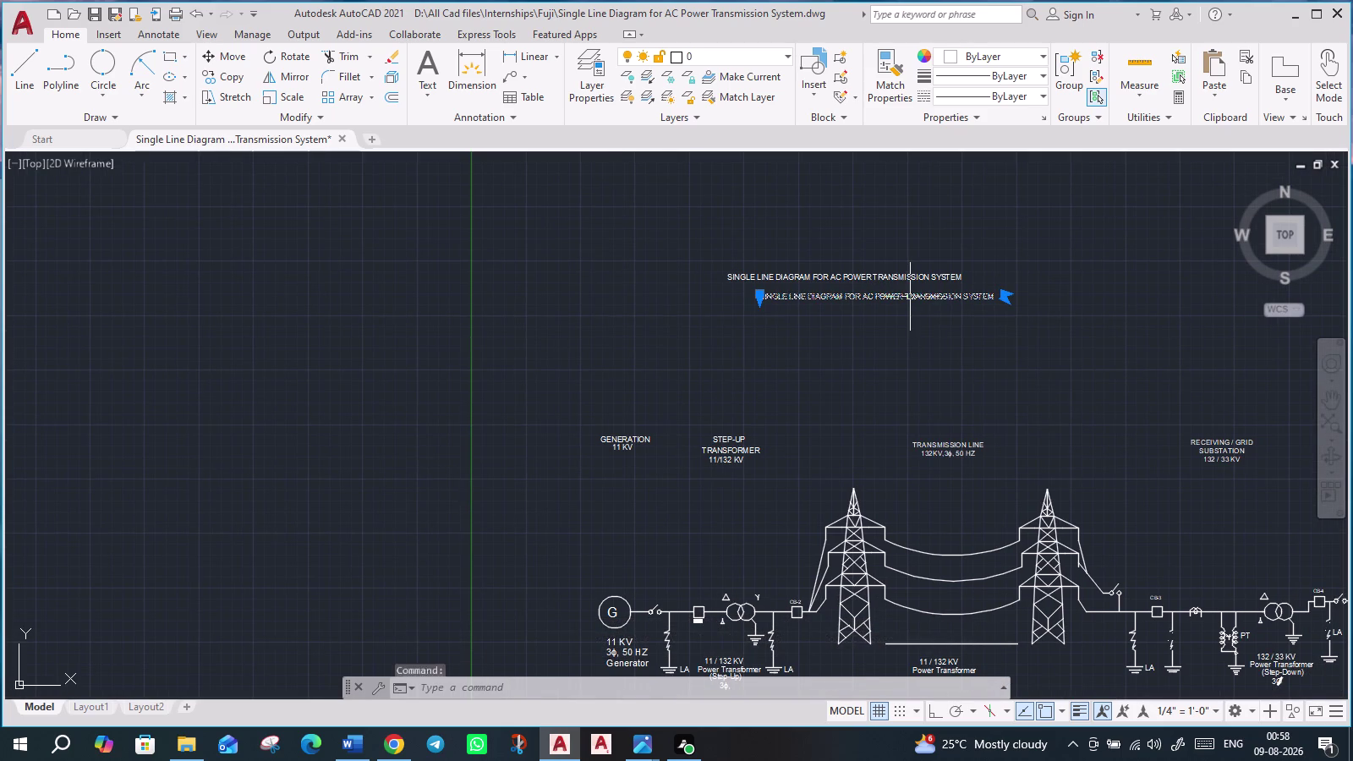
double_click(911, 297)
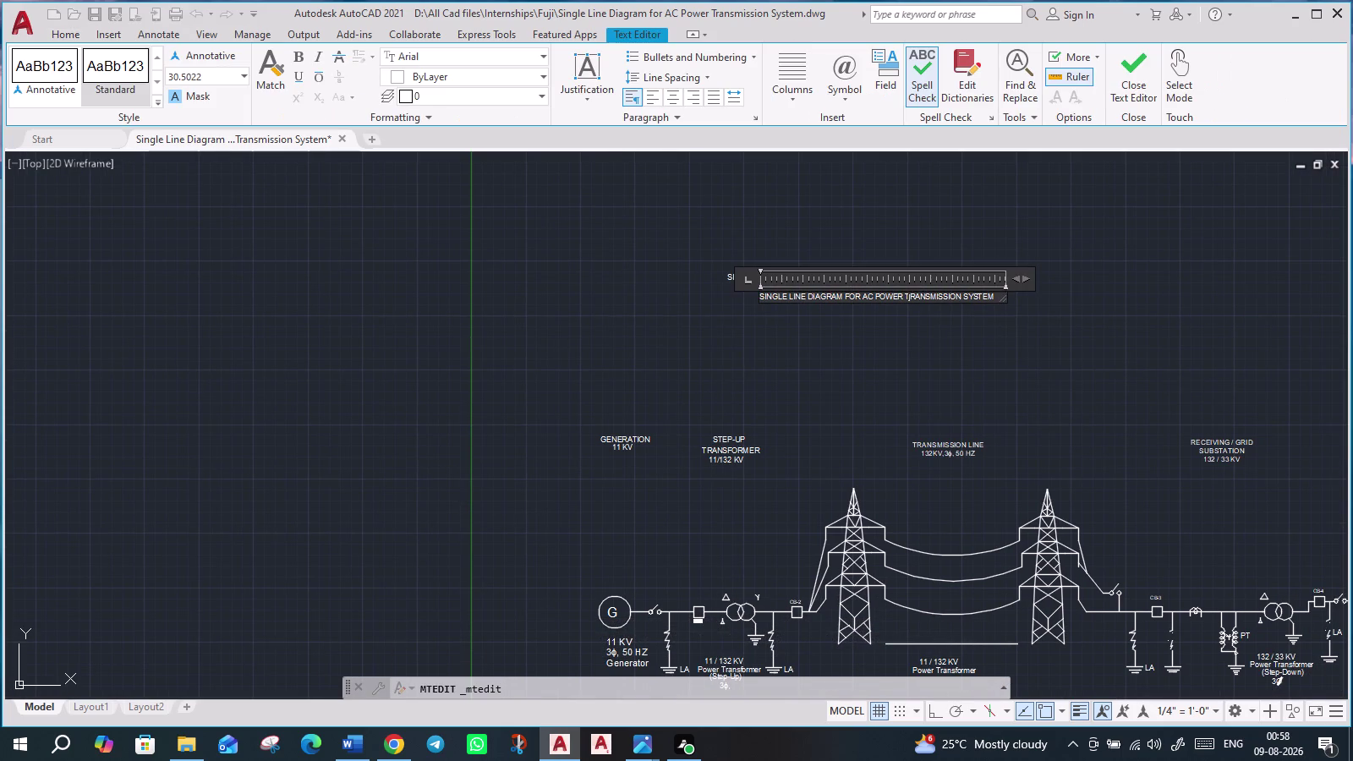
Underline the copied title and set its text height to 54.2300.
scroll(up, 3)
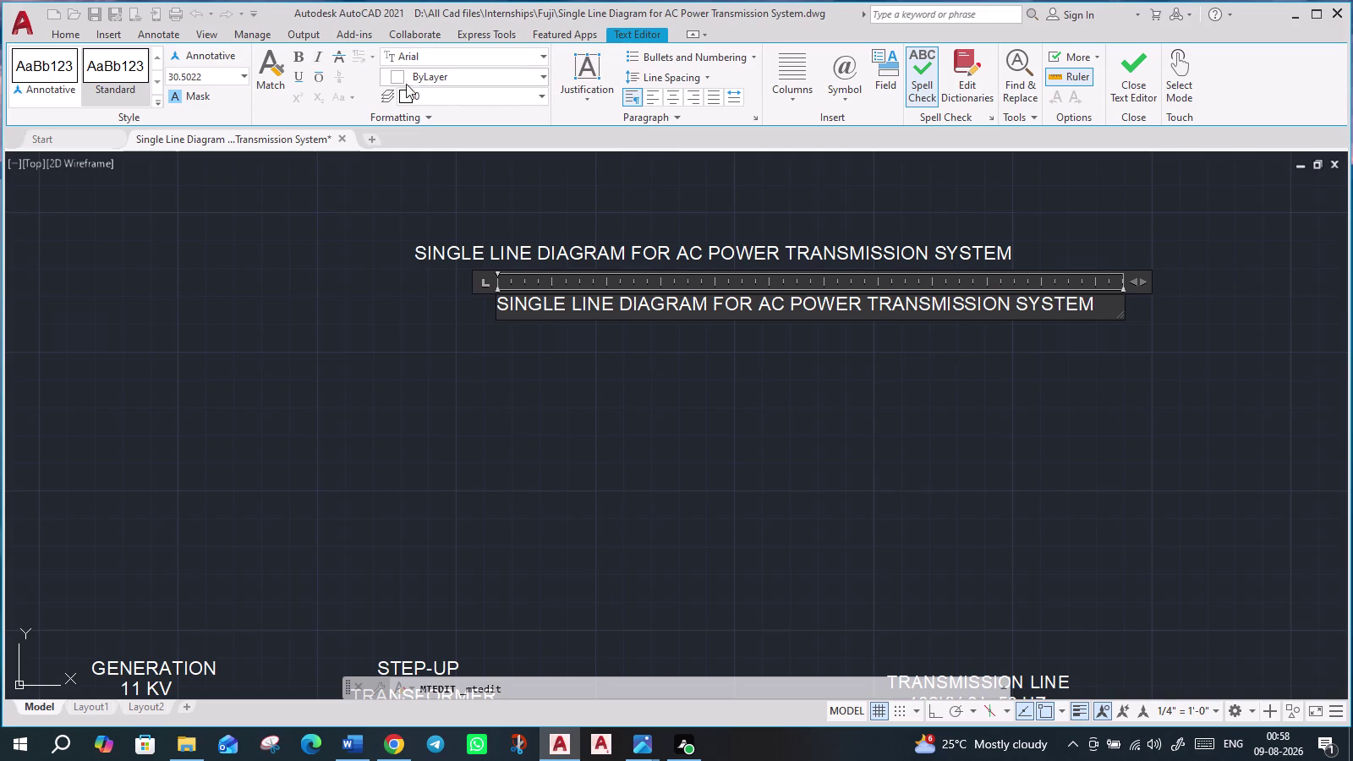
click(293, 81)
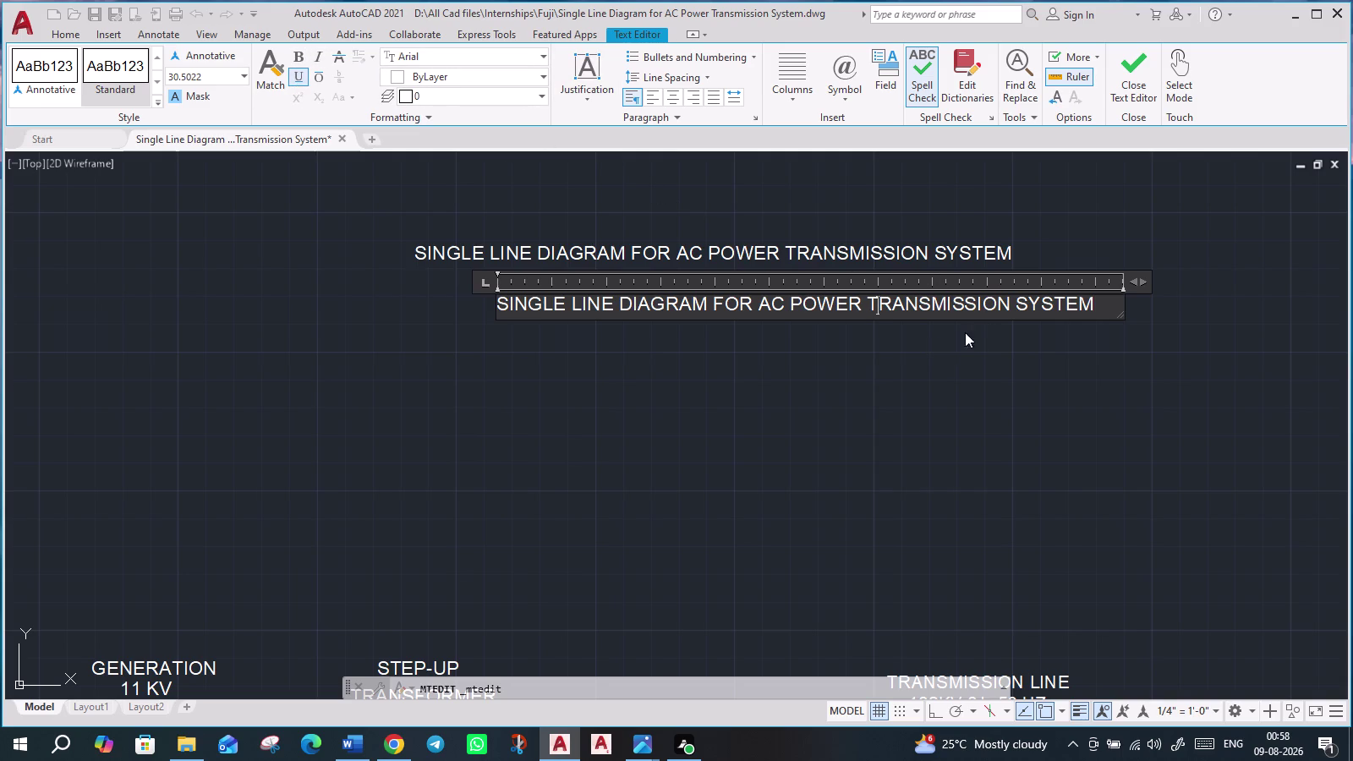
key(Escape)
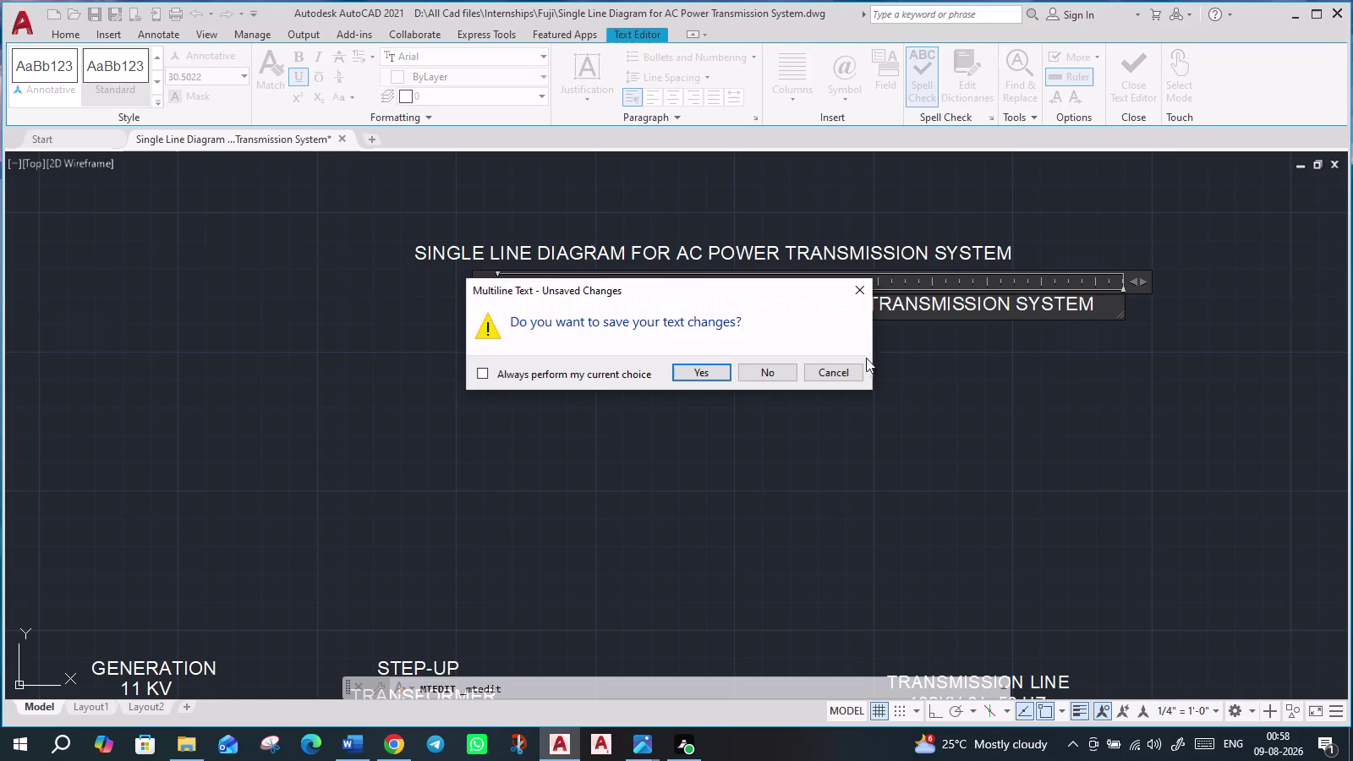
click(856, 291)
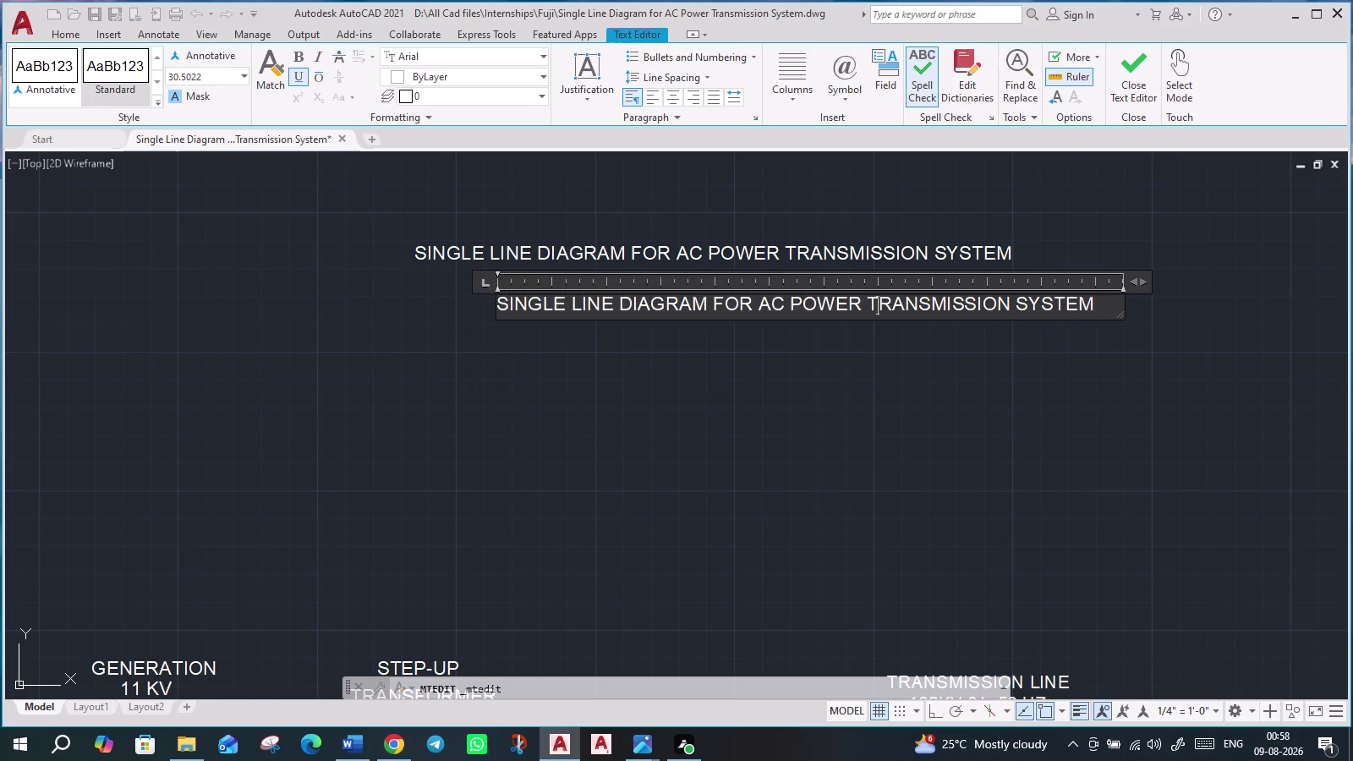
drag(1099, 300, 480, 289)
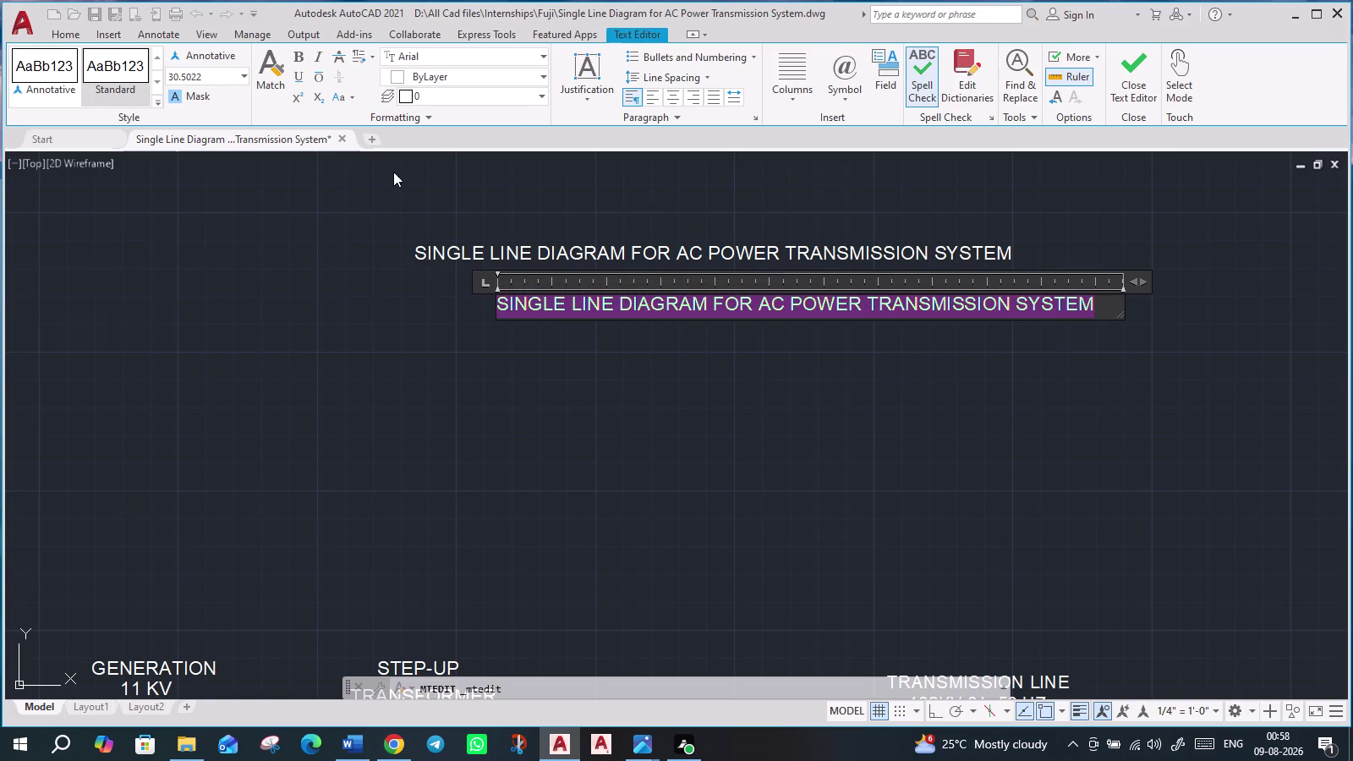
click(301, 79)
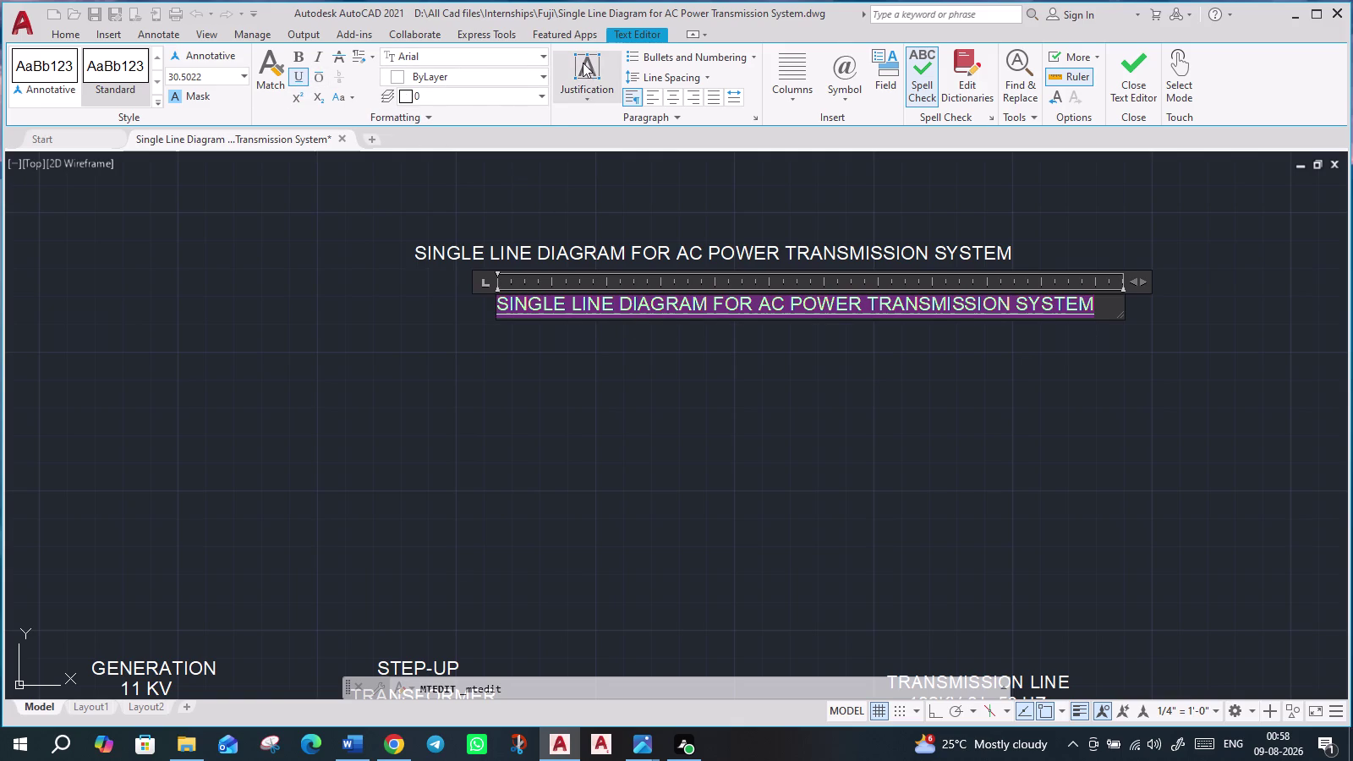
click(248, 72)
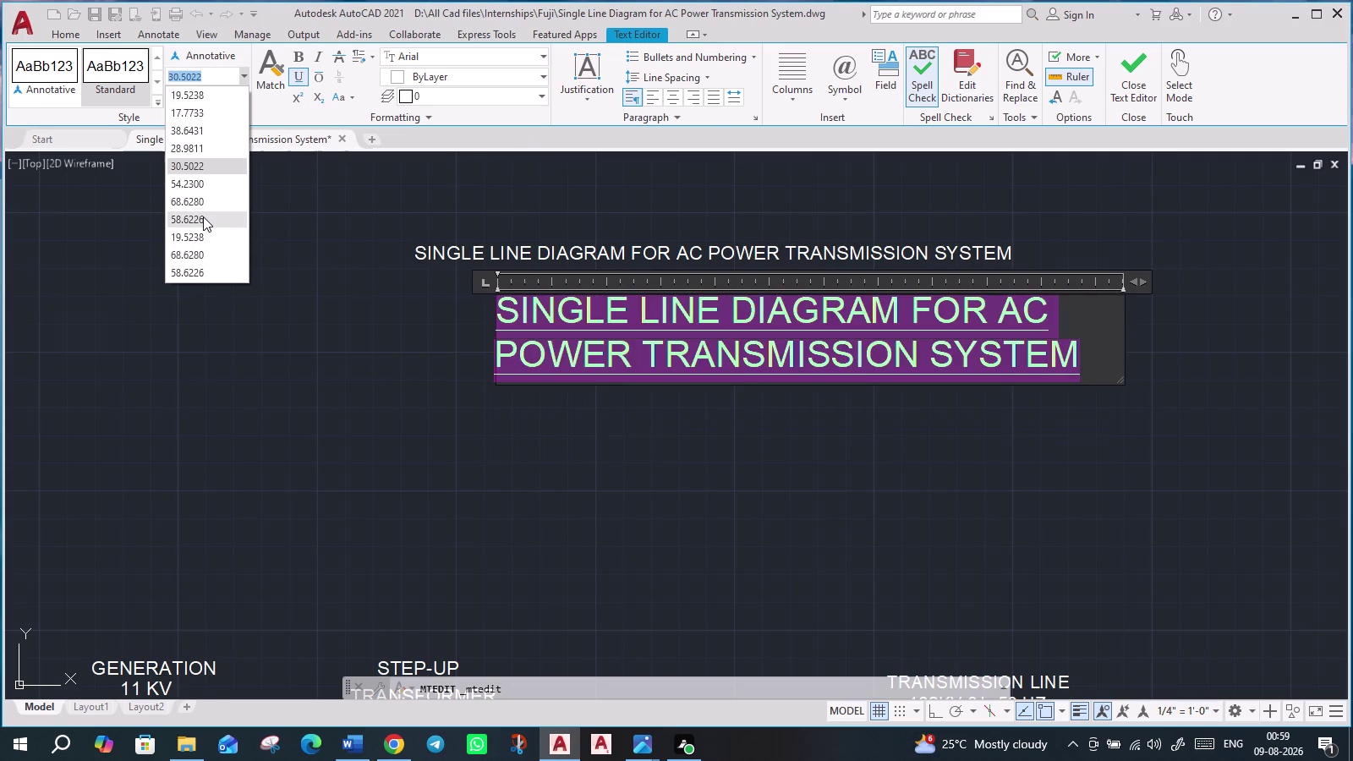
click(203, 188)
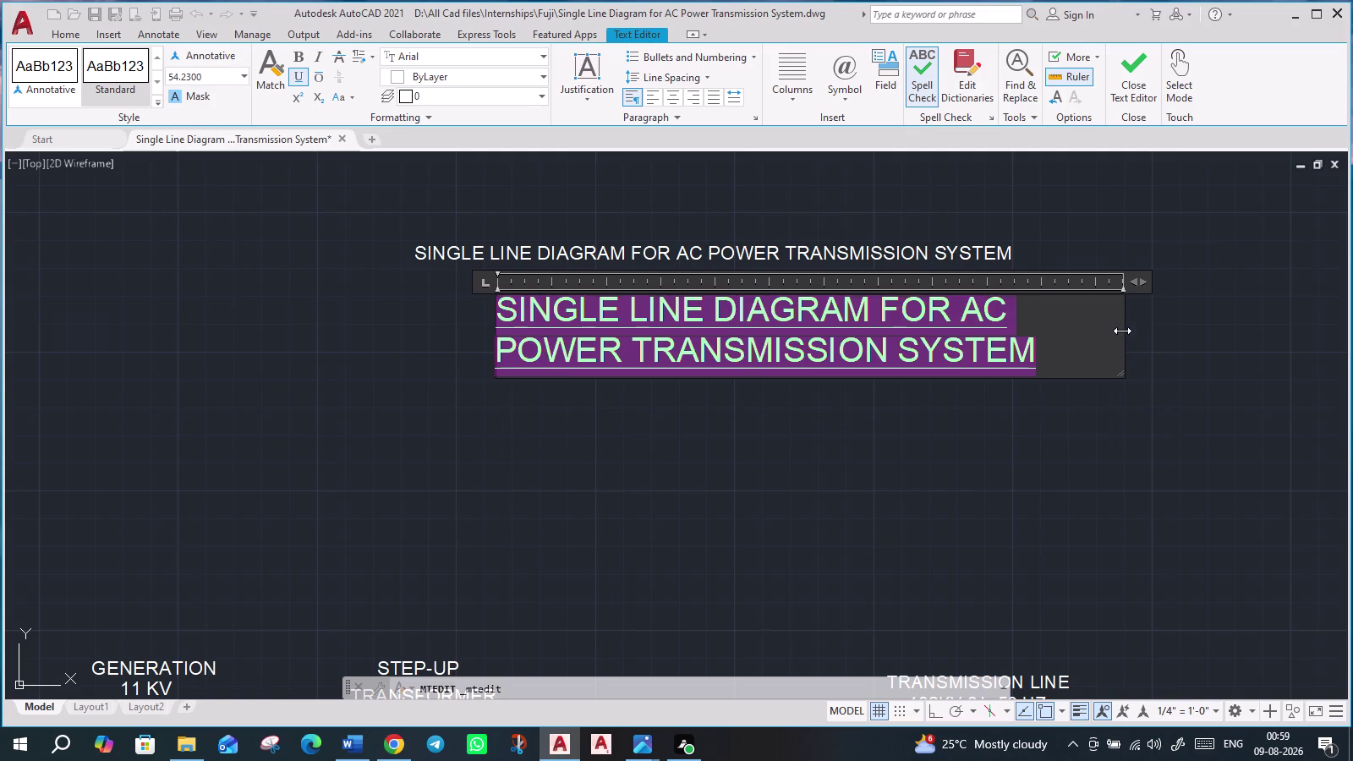
Widen the title's text box so the title fits on one line.
drag(1122, 330, 1352, 338)
middle_drag(1290, 413, 1276, 413)
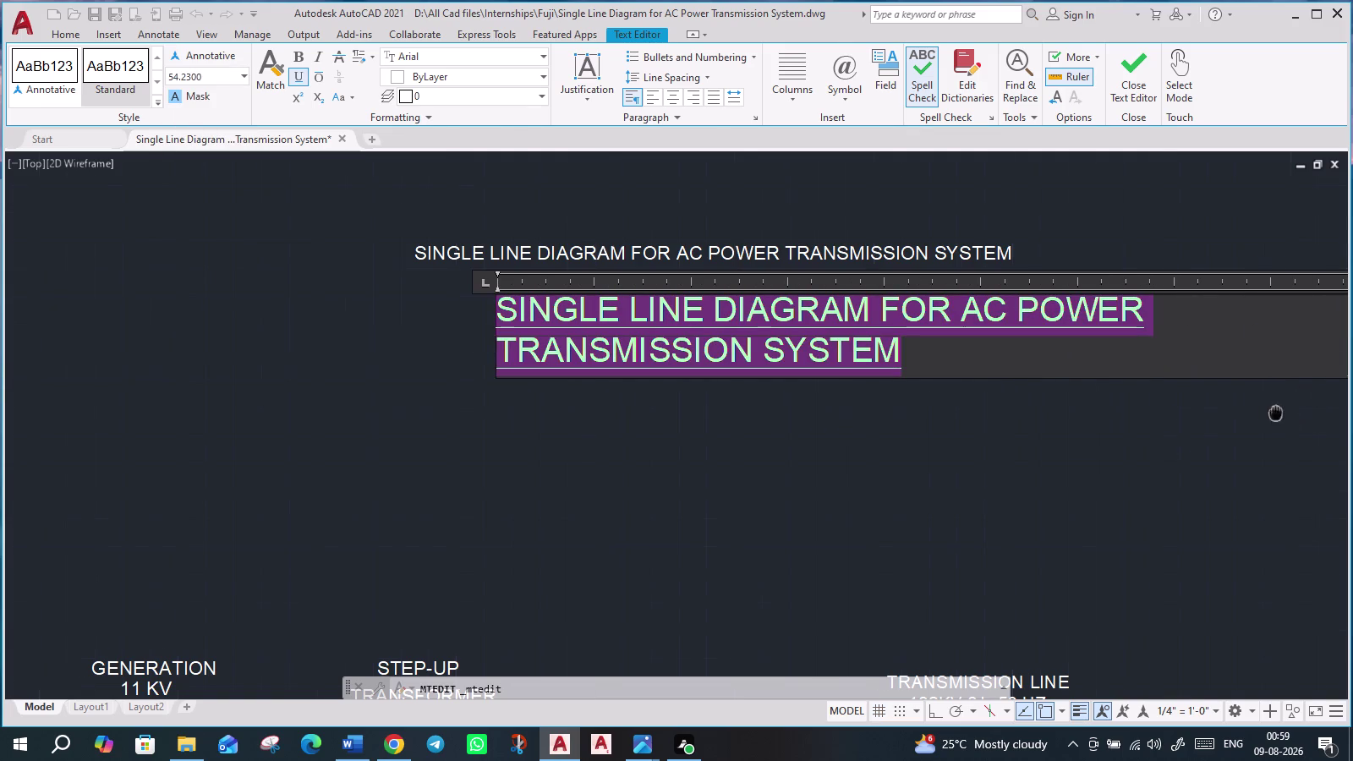
middle_drag(1275, 413, 793, 410)
drag(855, 321, 1116, 322)
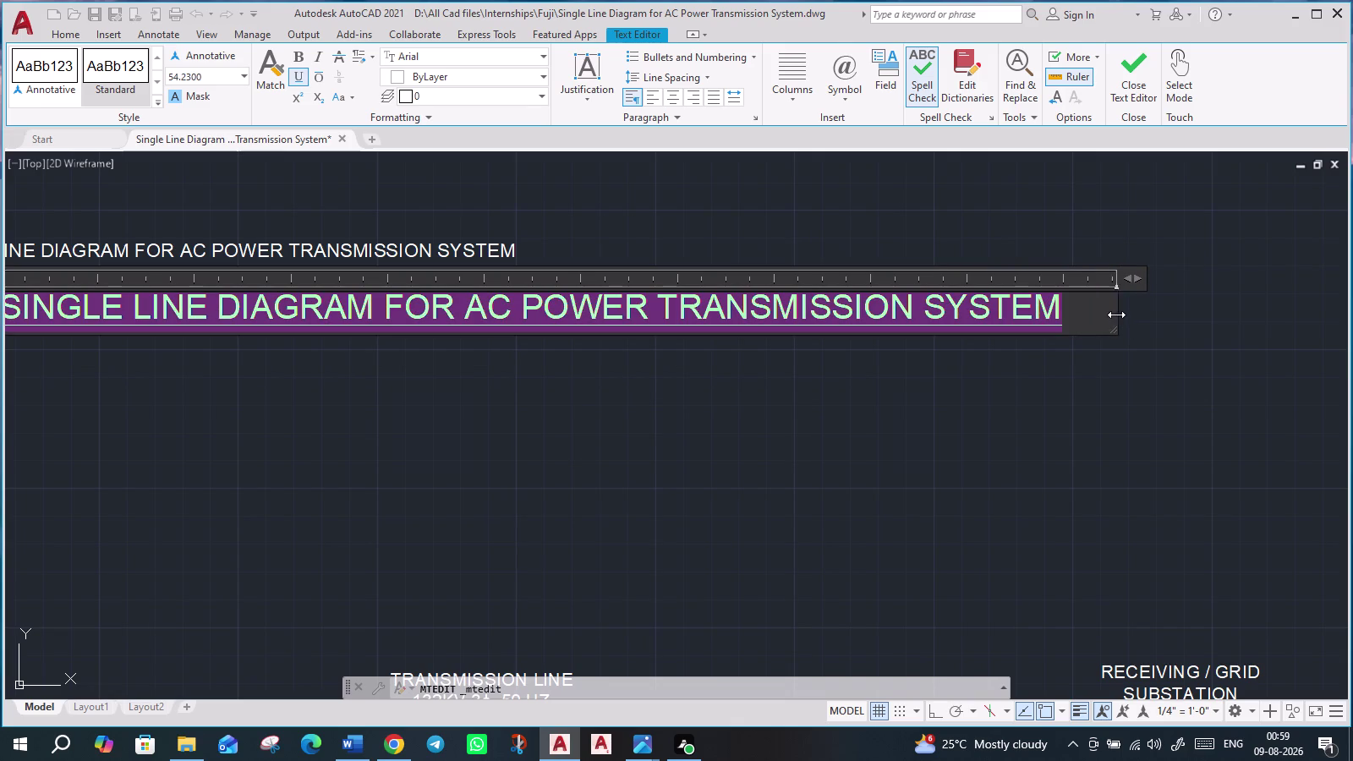
drag(1116, 314, 1071, 320)
scroll(down, 3)
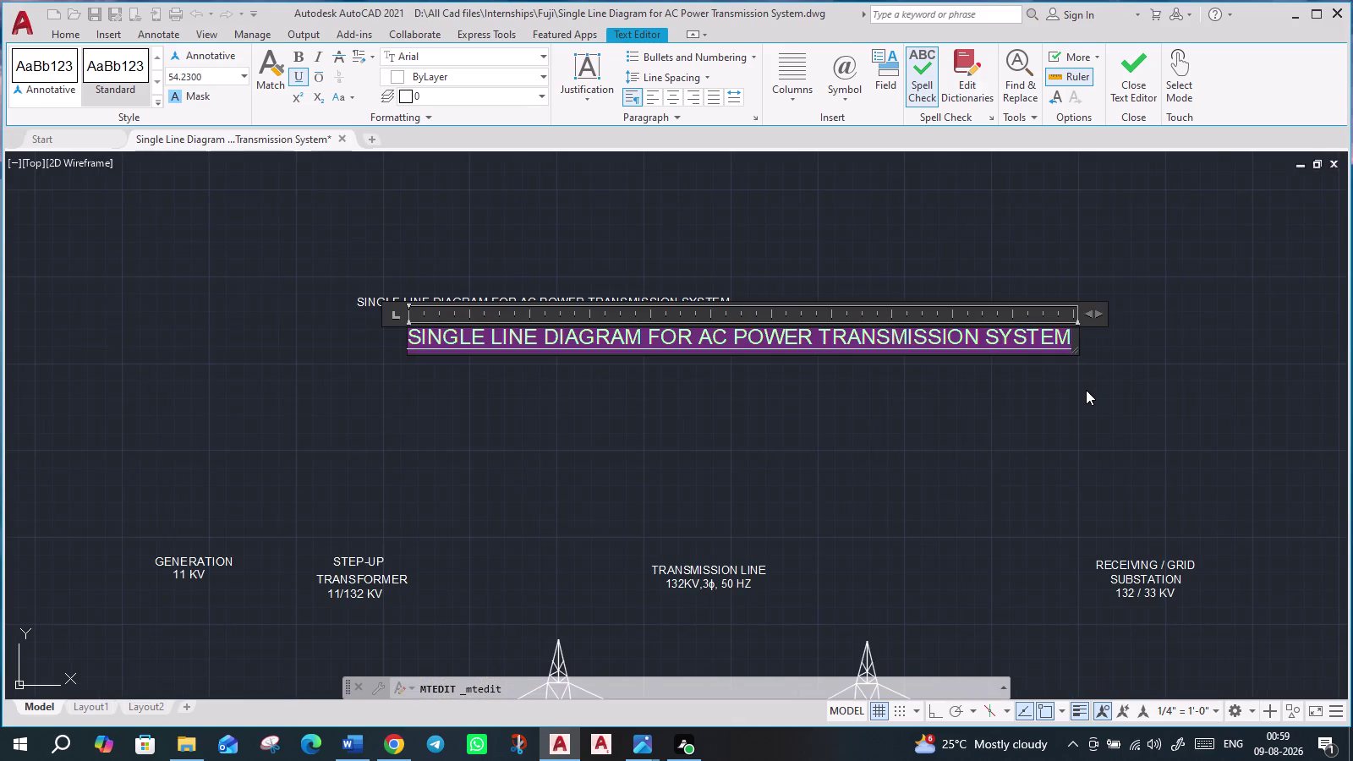
key(Return)
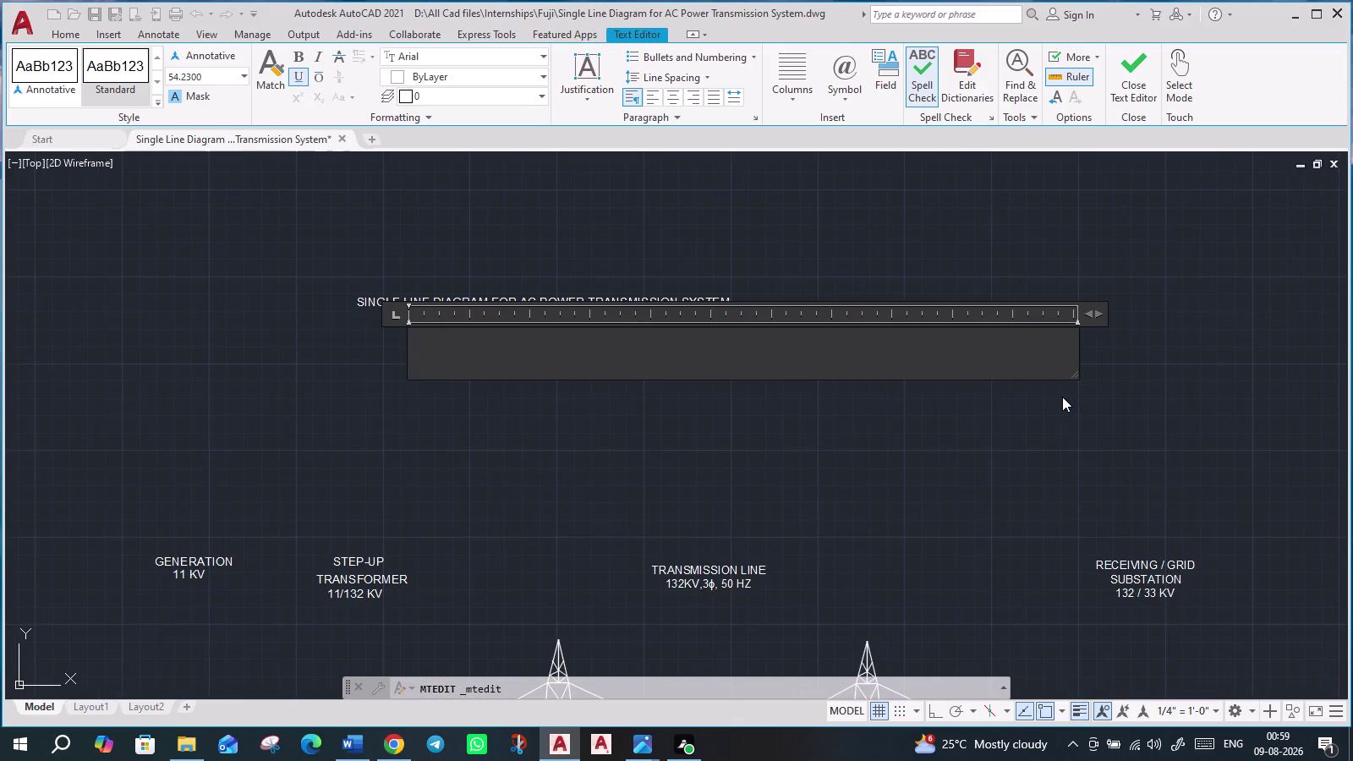
Undo the vanished text, keep the title changes, and delete the original plain title.
key(ctrl+z)
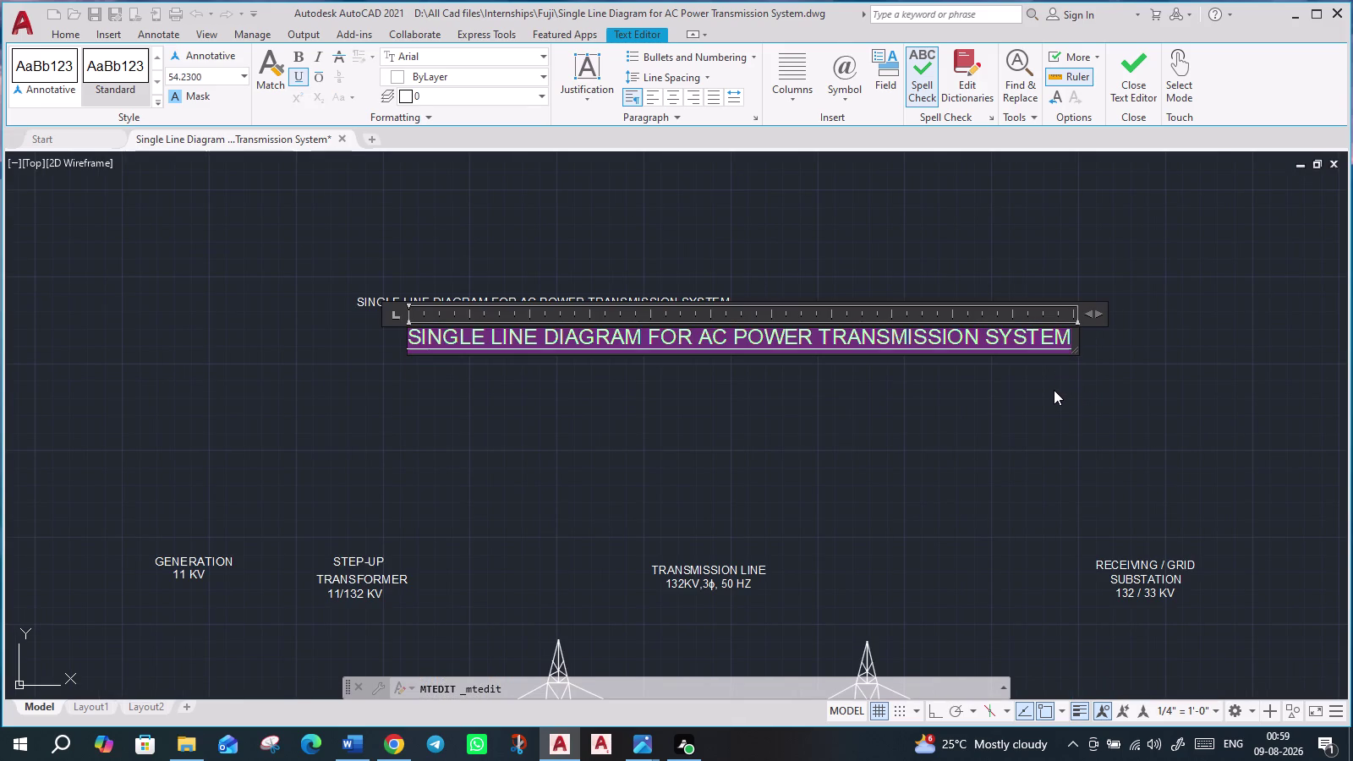
click(1076, 337)
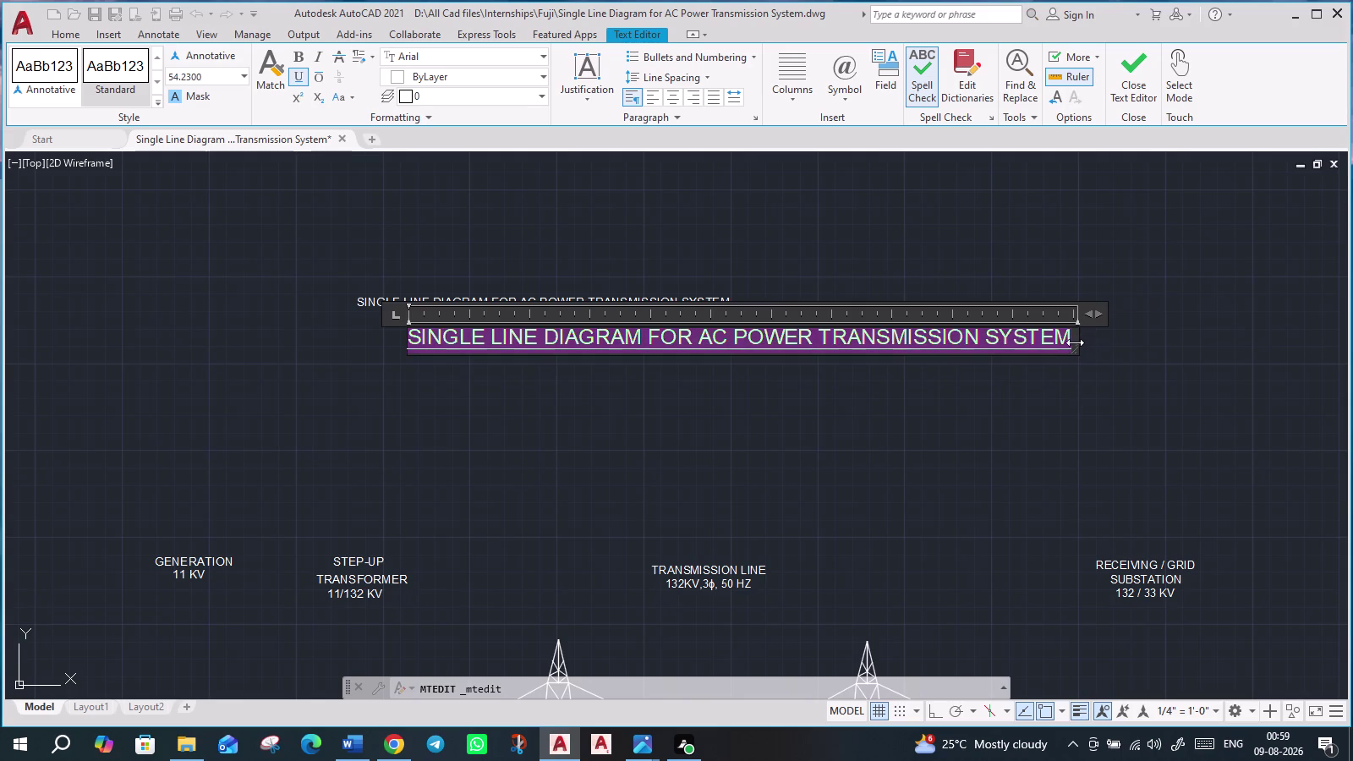
click(1075, 346)
key(Escape)
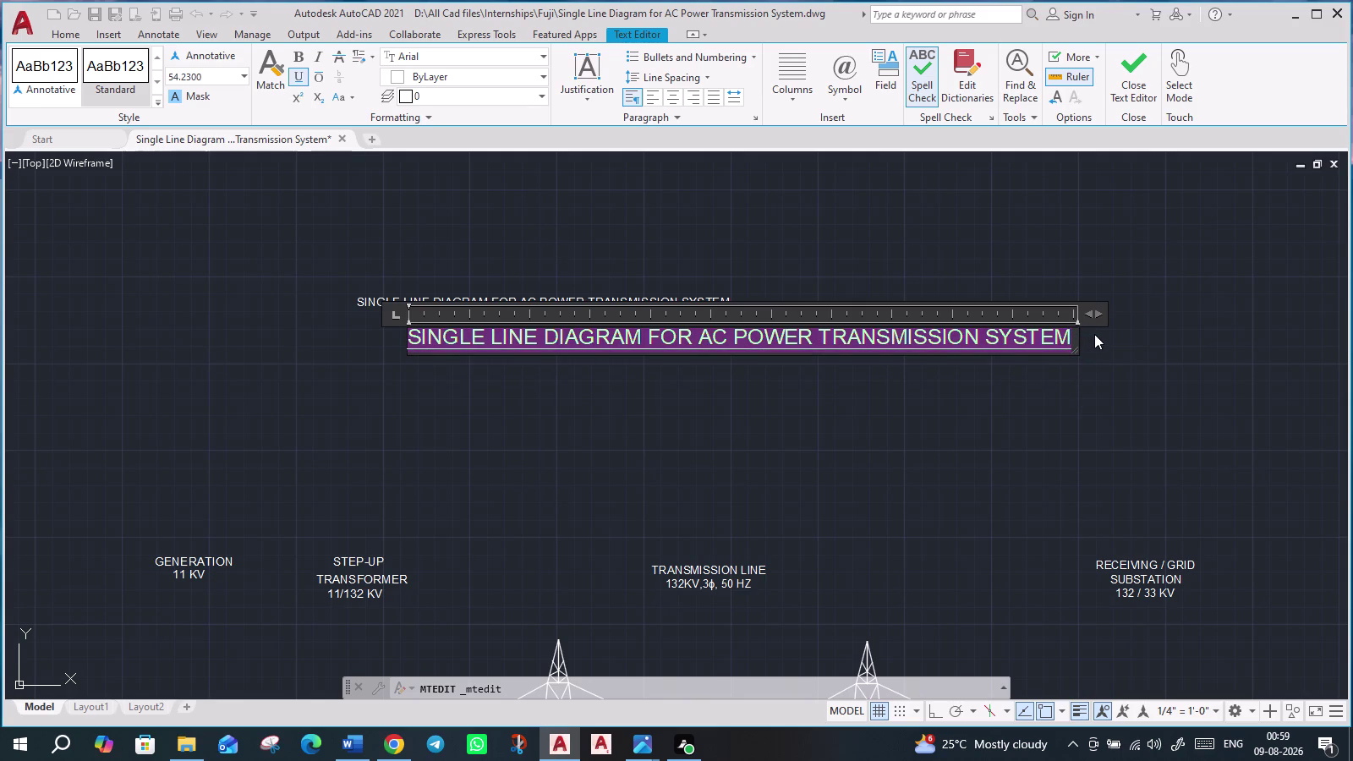
click(703, 372)
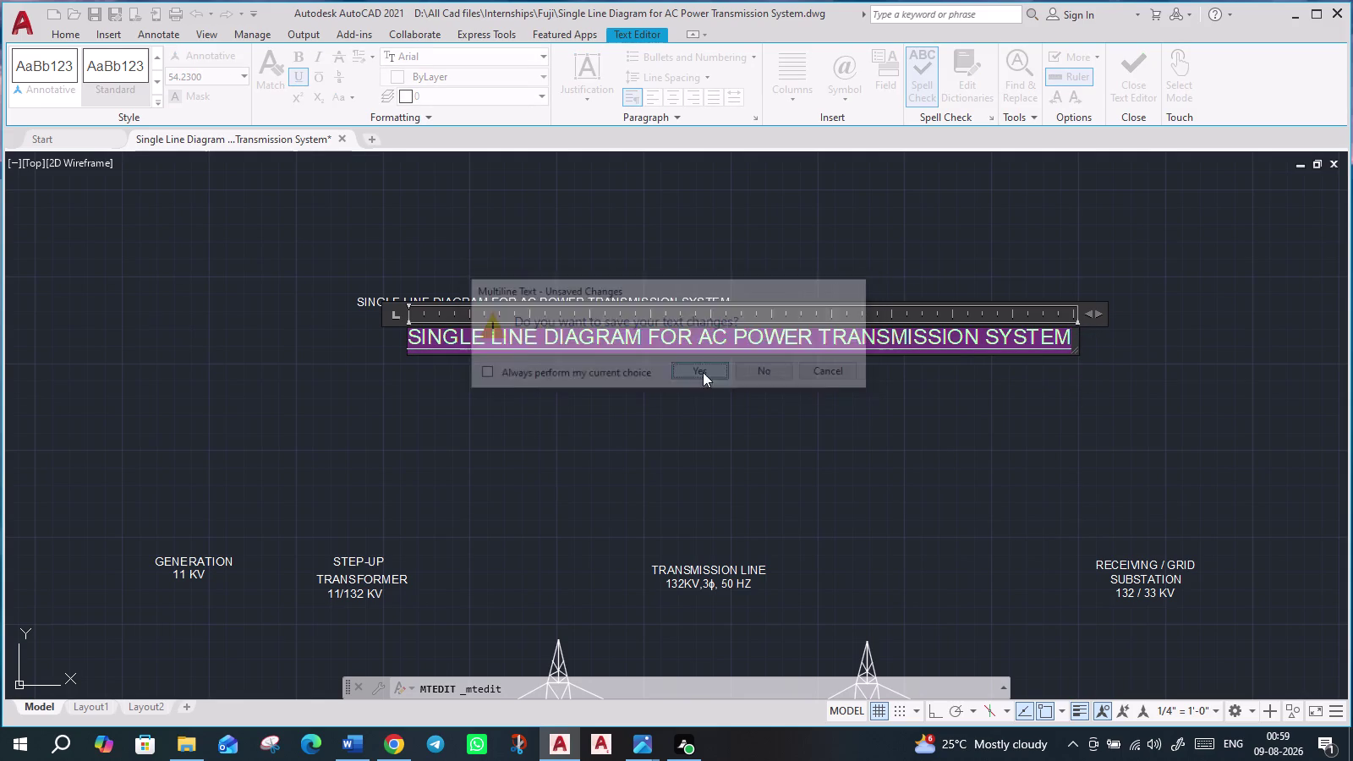
click(670, 304)
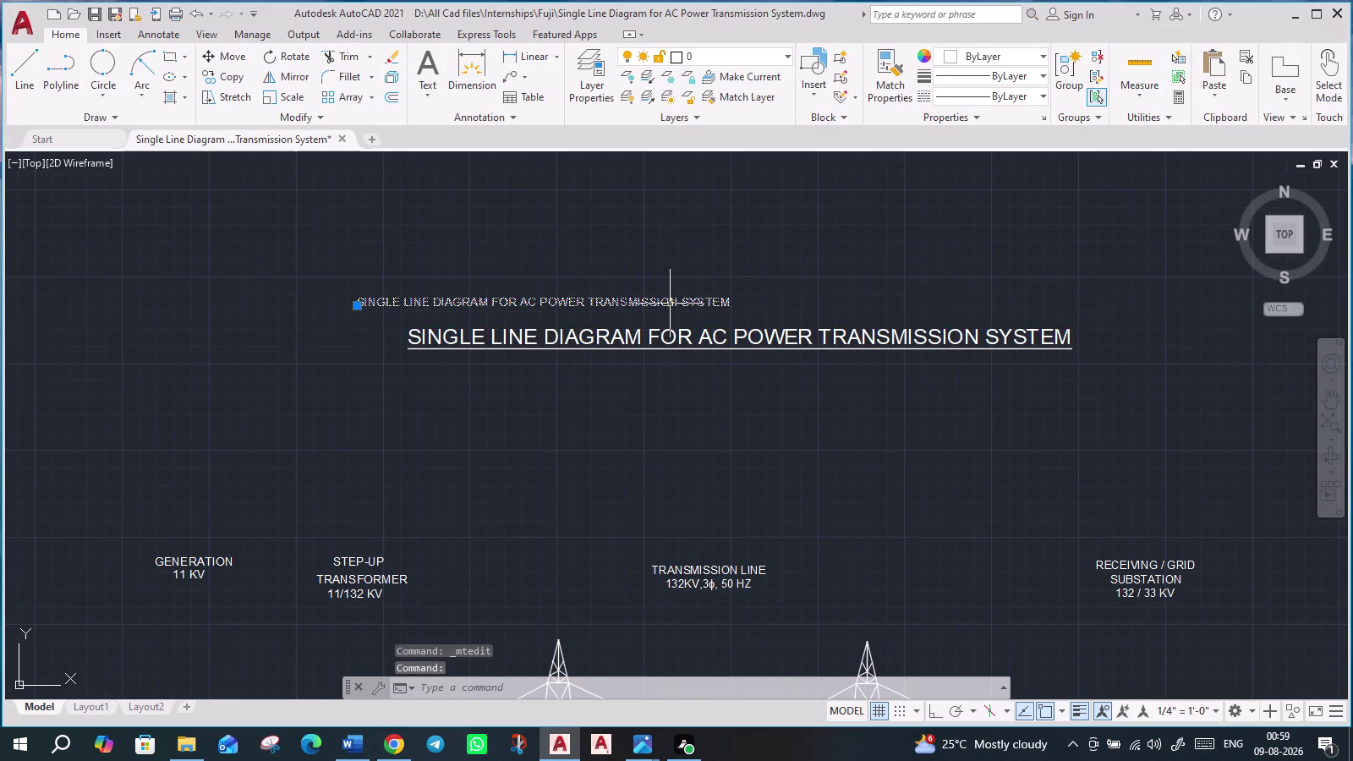
key(Delete)
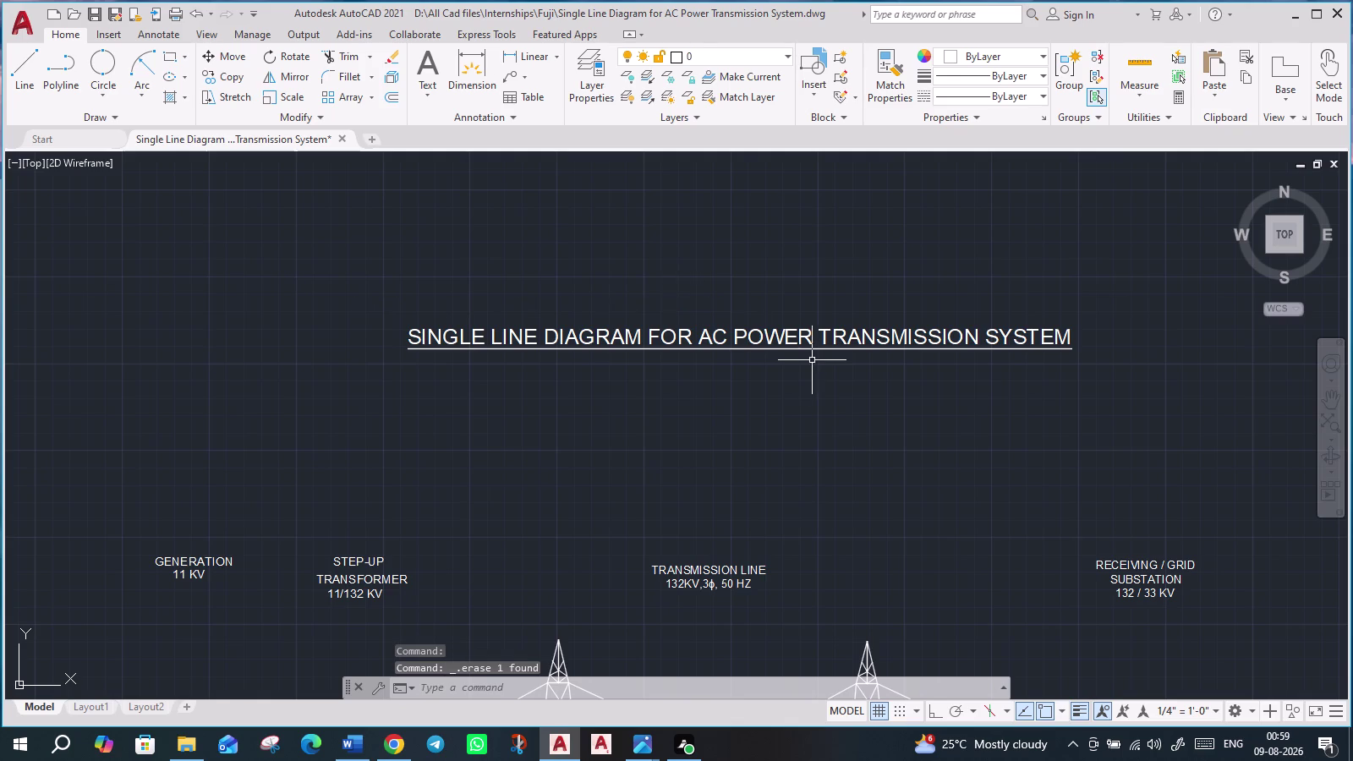
Window-select the underlined title and scale it with SC from a base point.
scroll(down, 3)
scroll(up, 3)
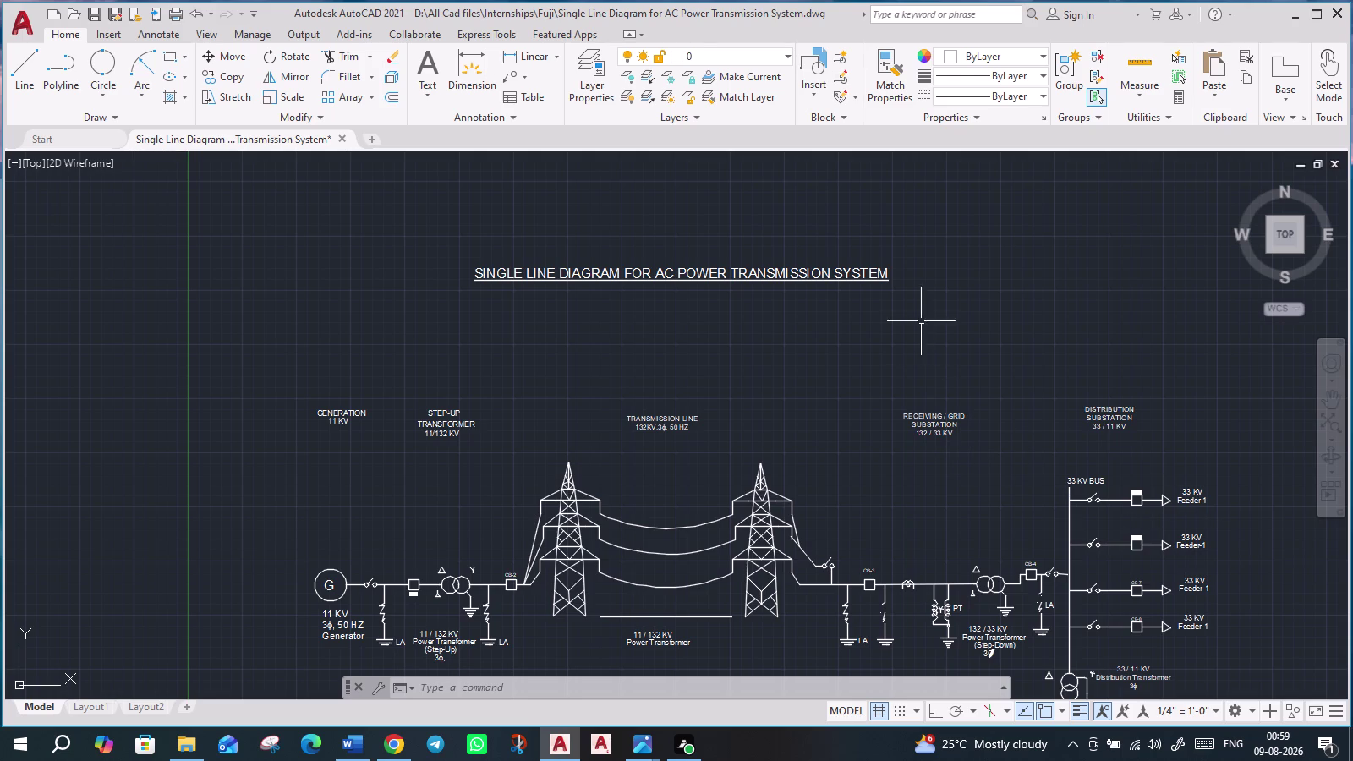
drag(925, 290, 902, 293)
click(440, 257)
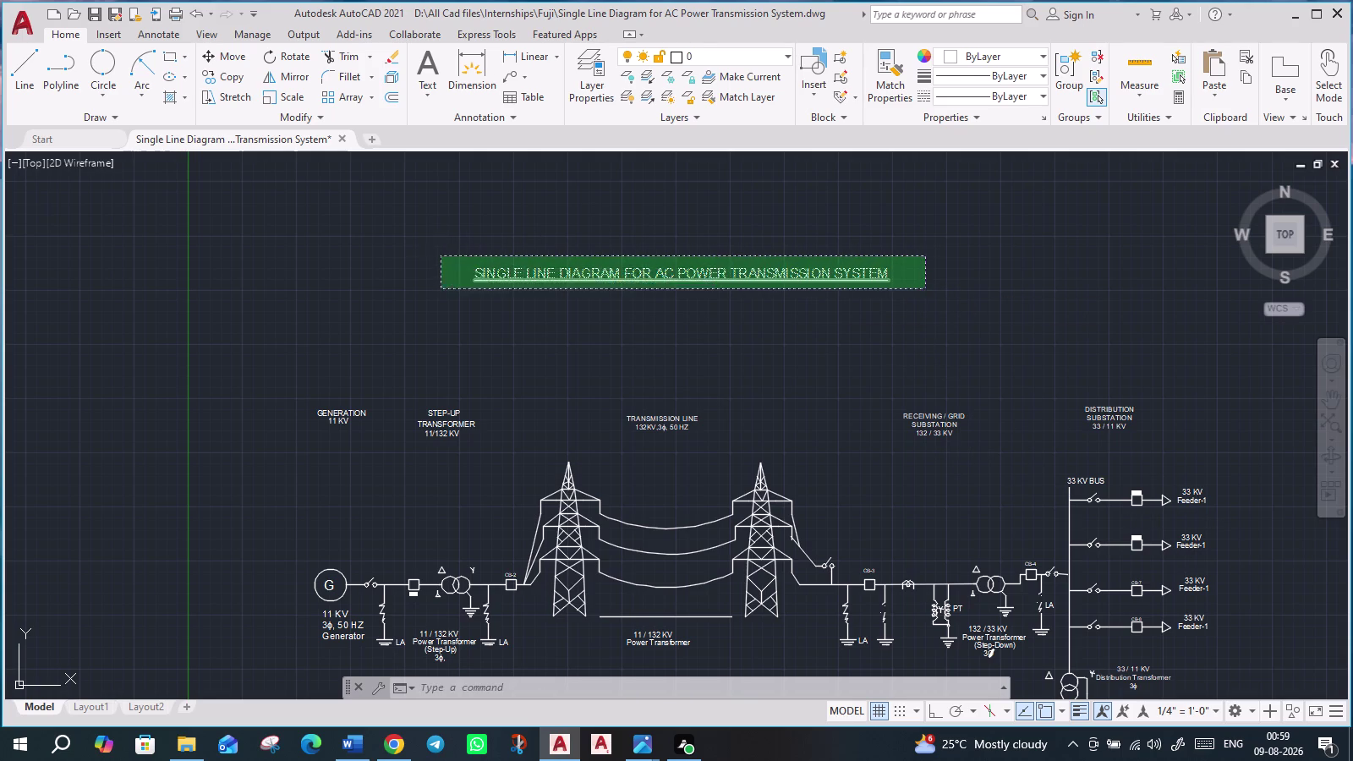
text(SC)
key(Return)
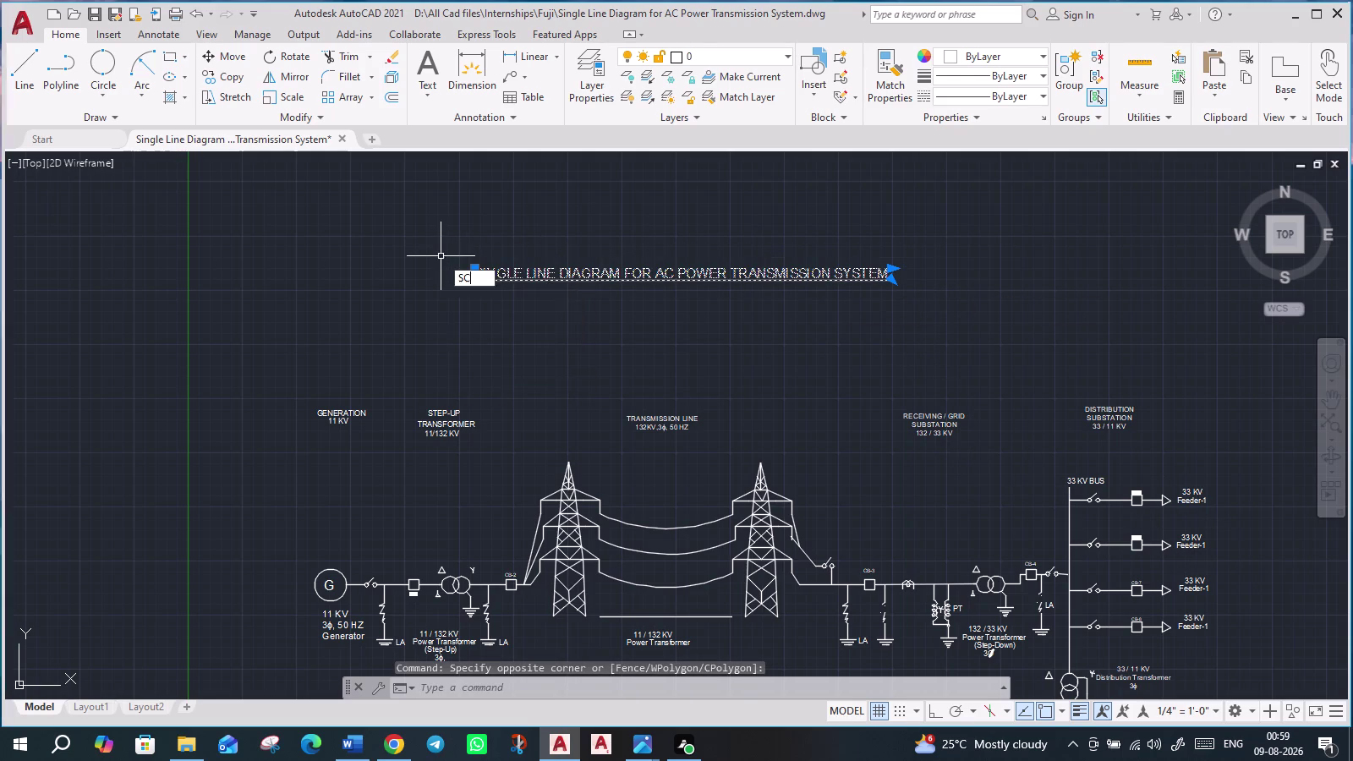
click(475, 284)
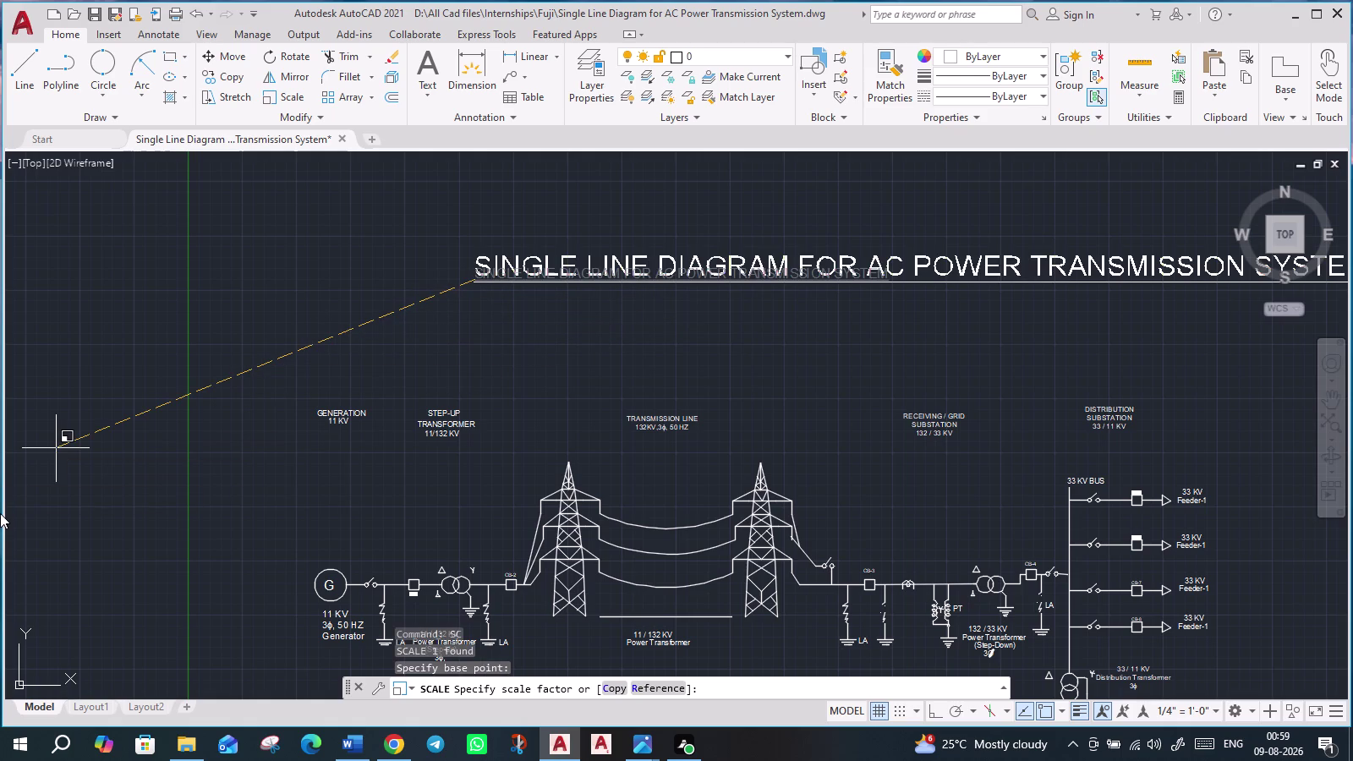
click(24, 517)
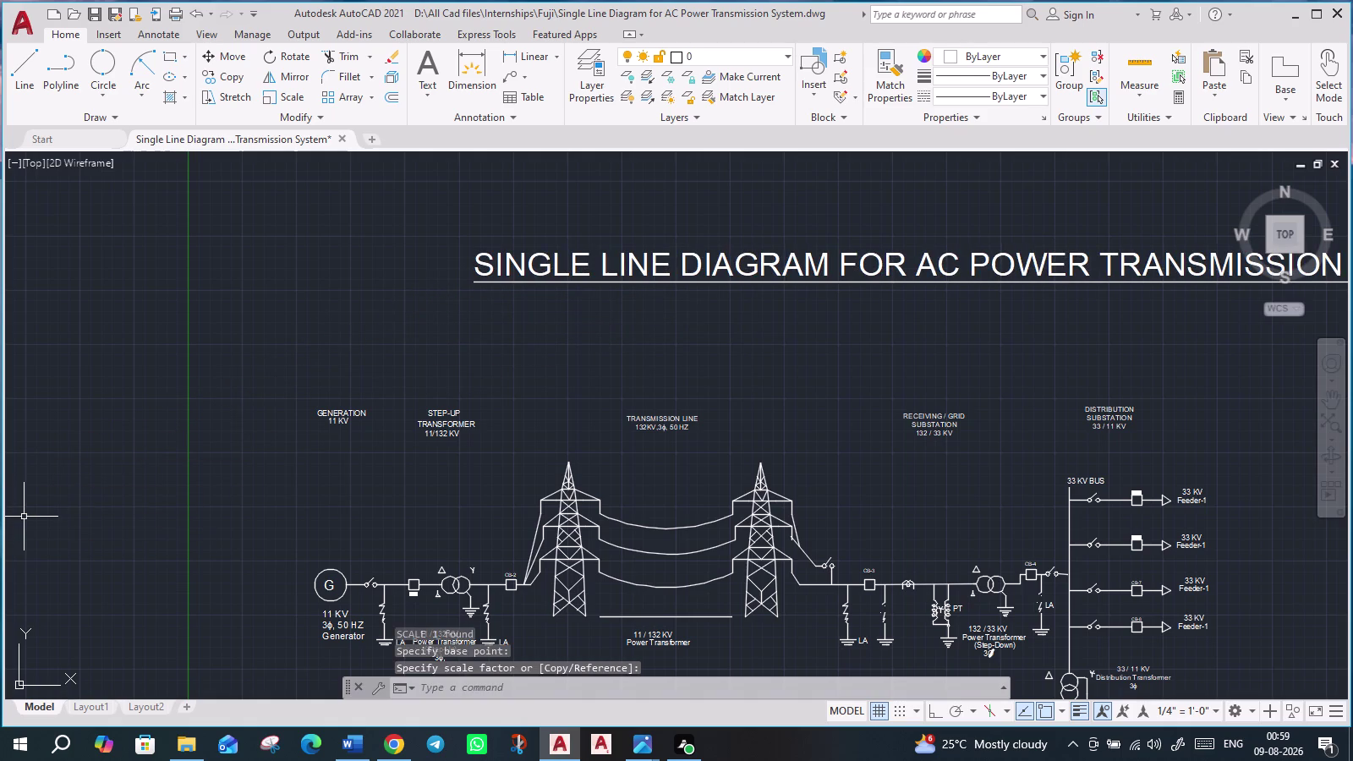
Reselect the title and scale it again from its start point.
scroll(down, 3)
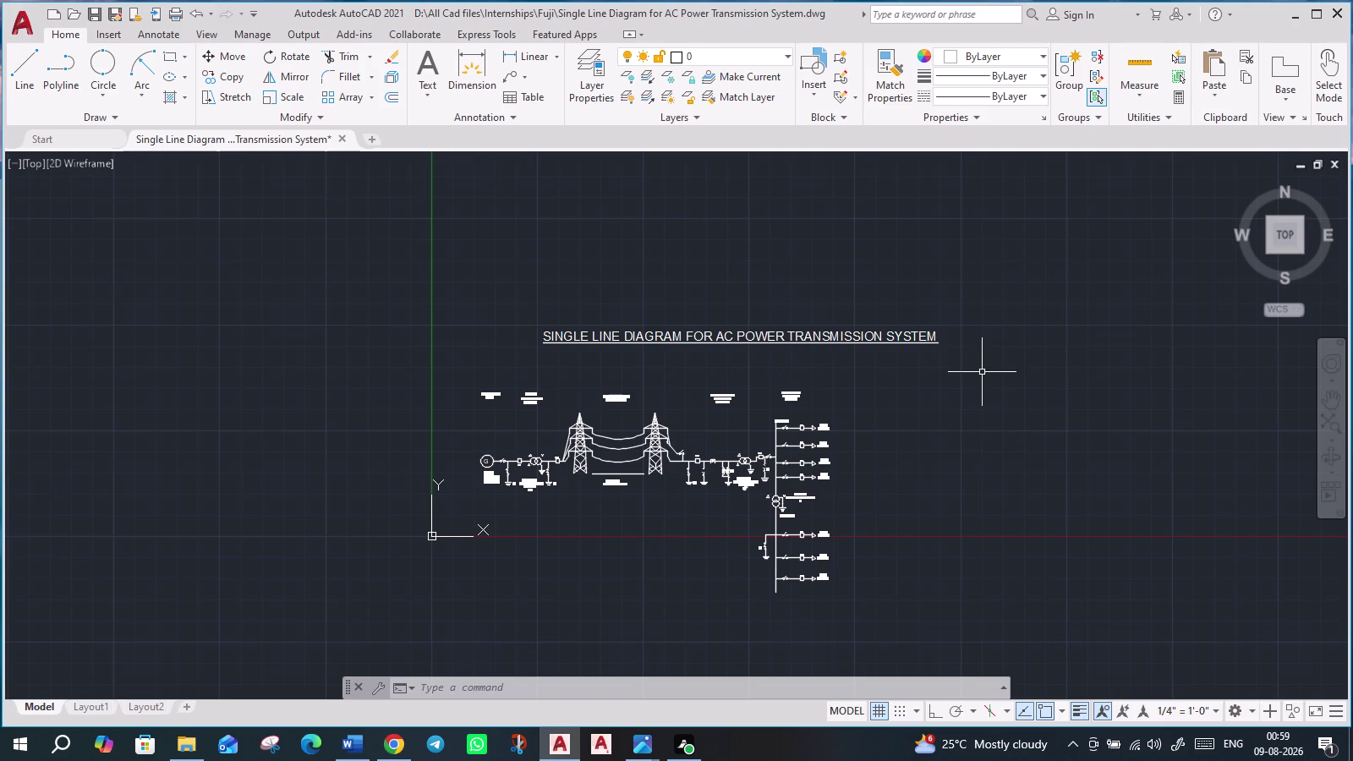
scroll(up, 3)
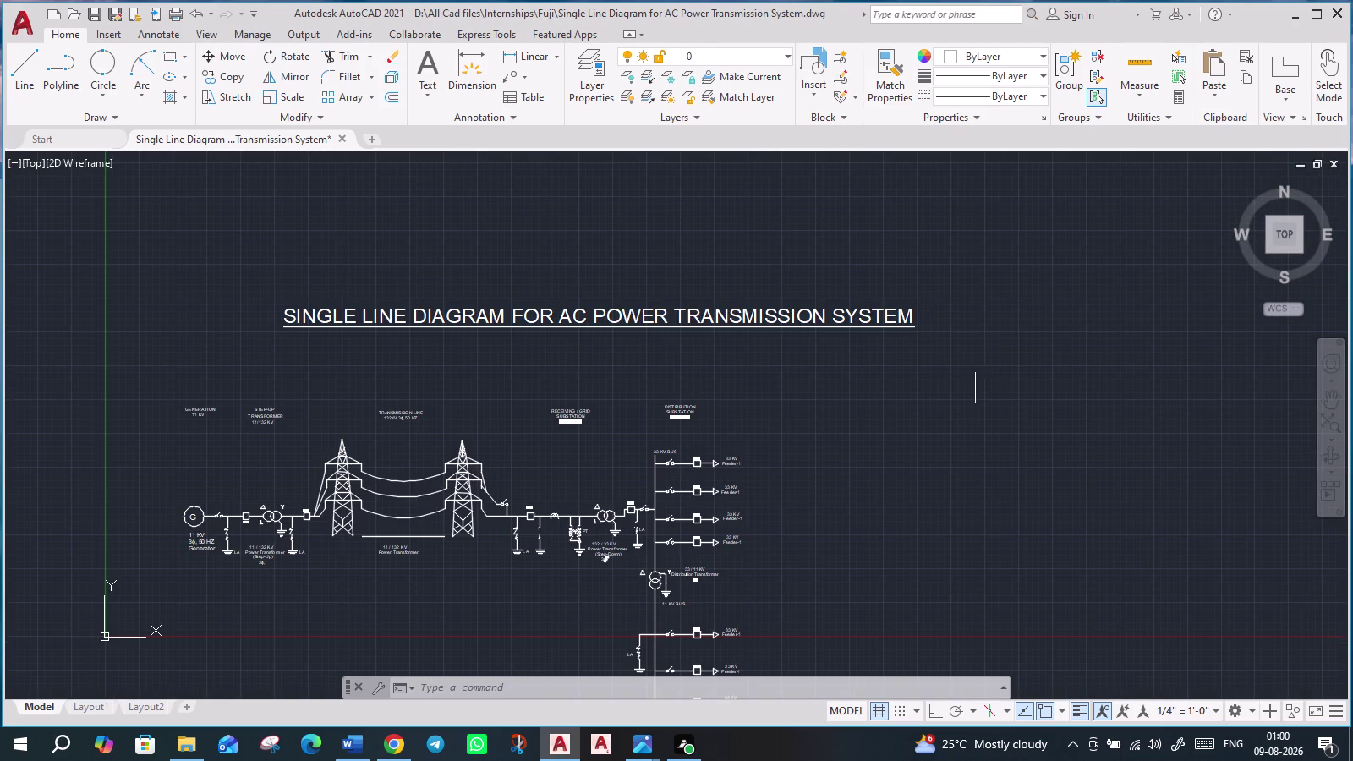
middle_drag(920, 484, 1009, 406)
click(1018, 257)
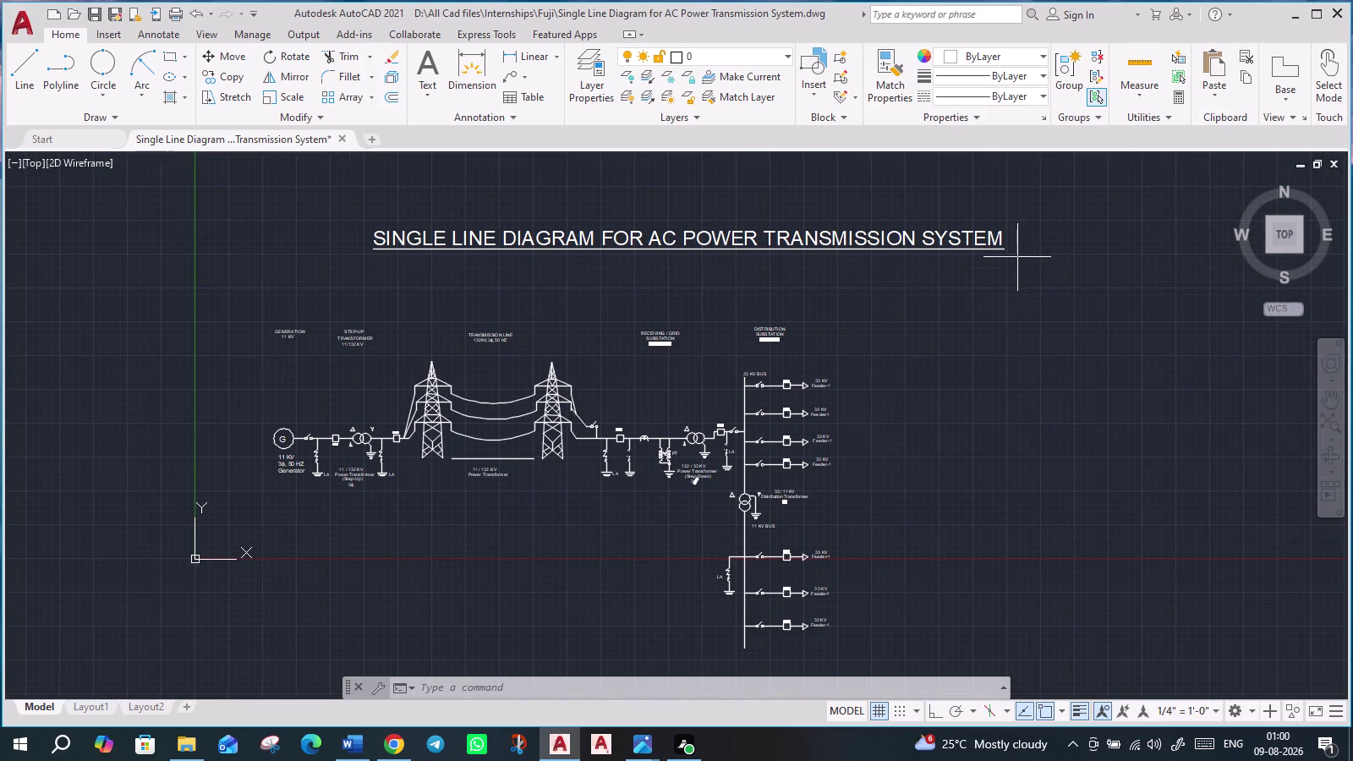
click(269, 208)
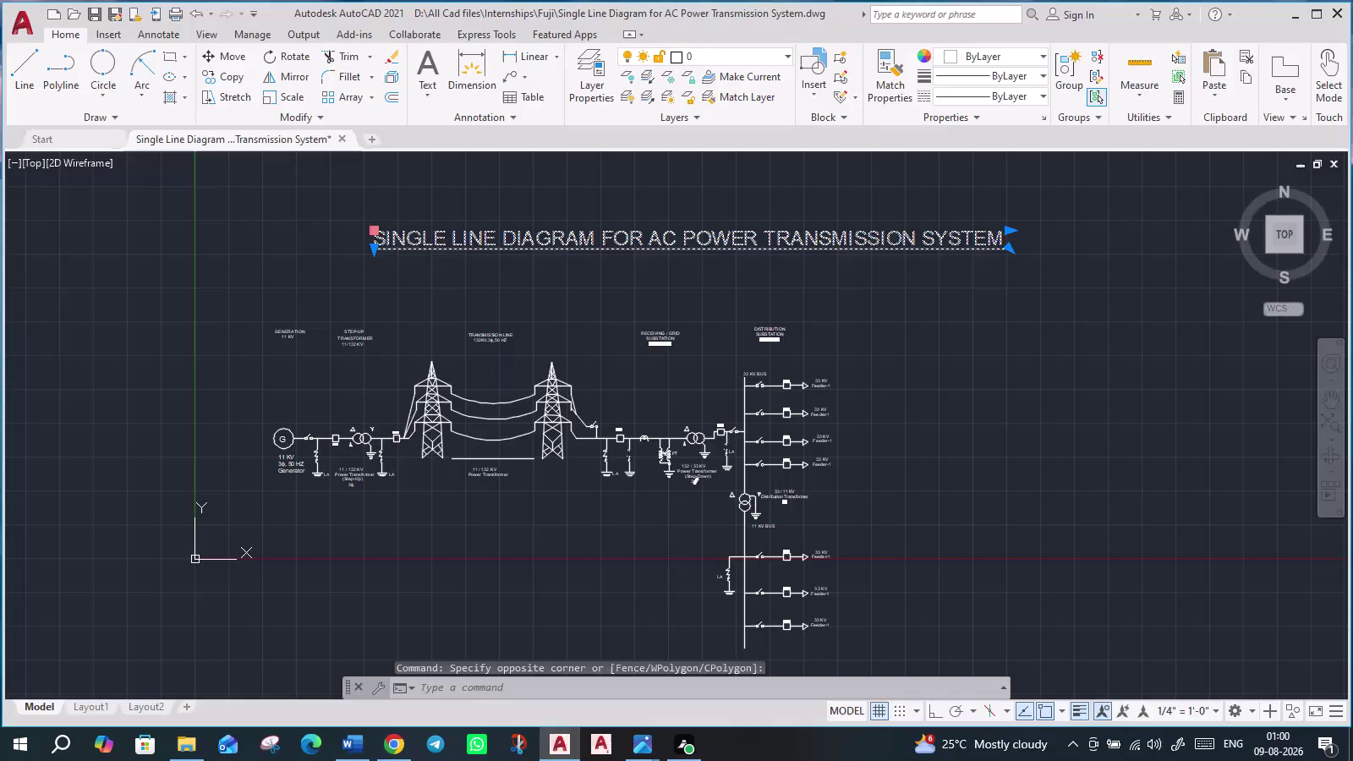
text(SC)
key(Return)
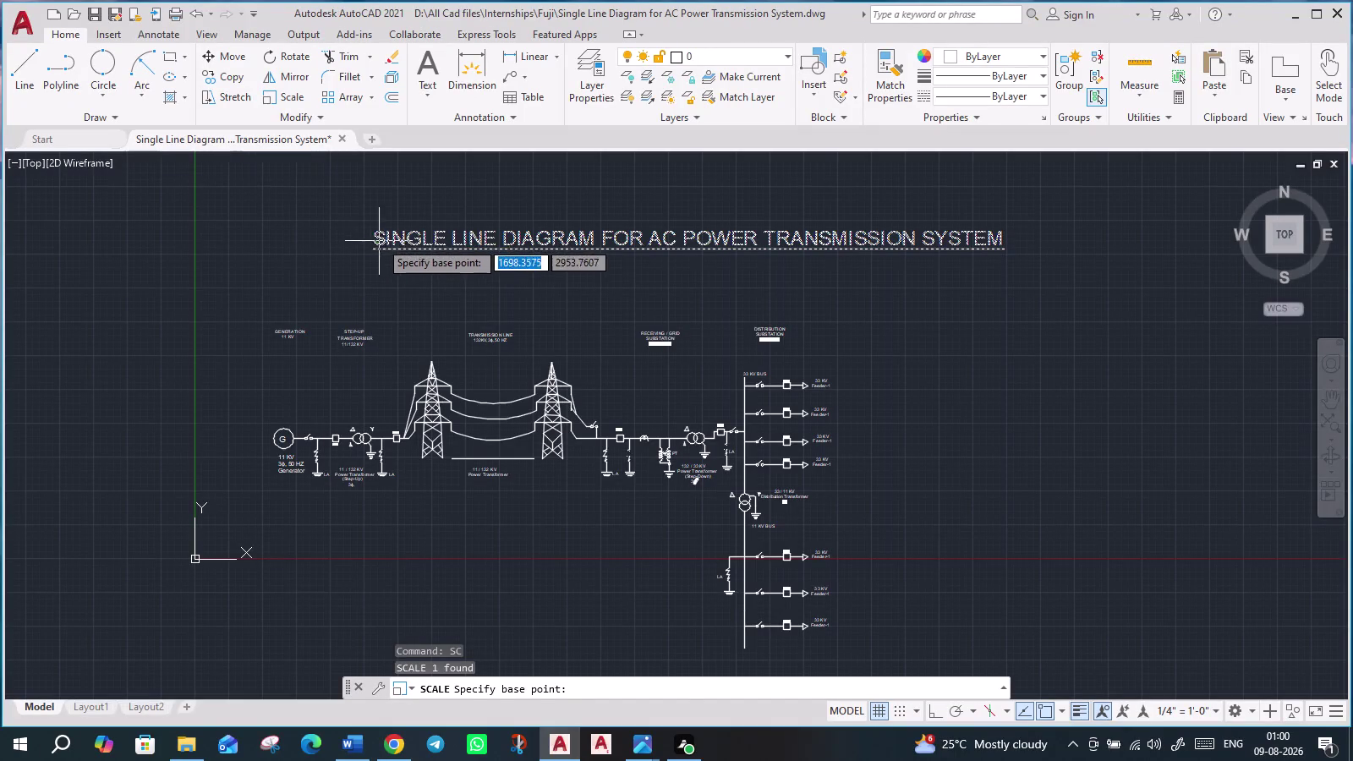
click(377, 248)
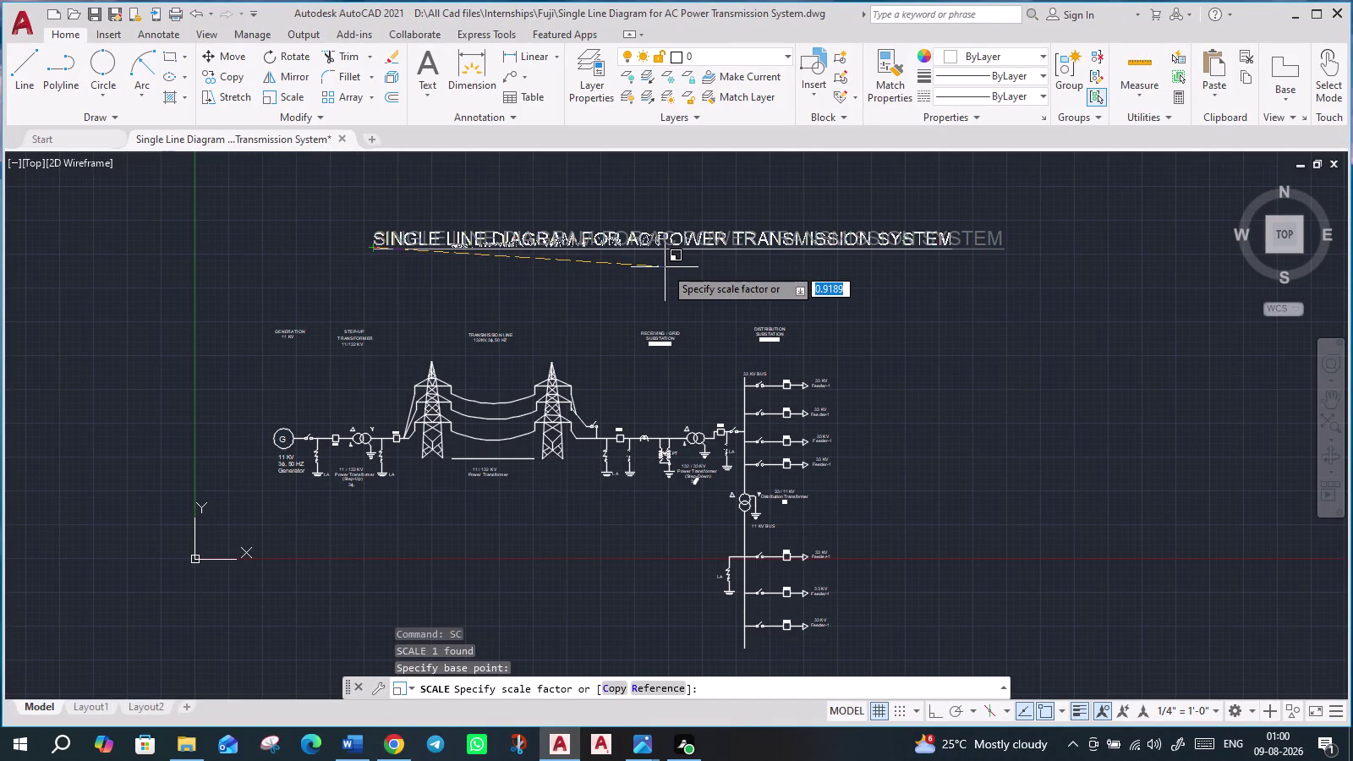
click(613, 275)
Drag the title's left grip down and left to centre it, then cancel.
scroll(up, 3)
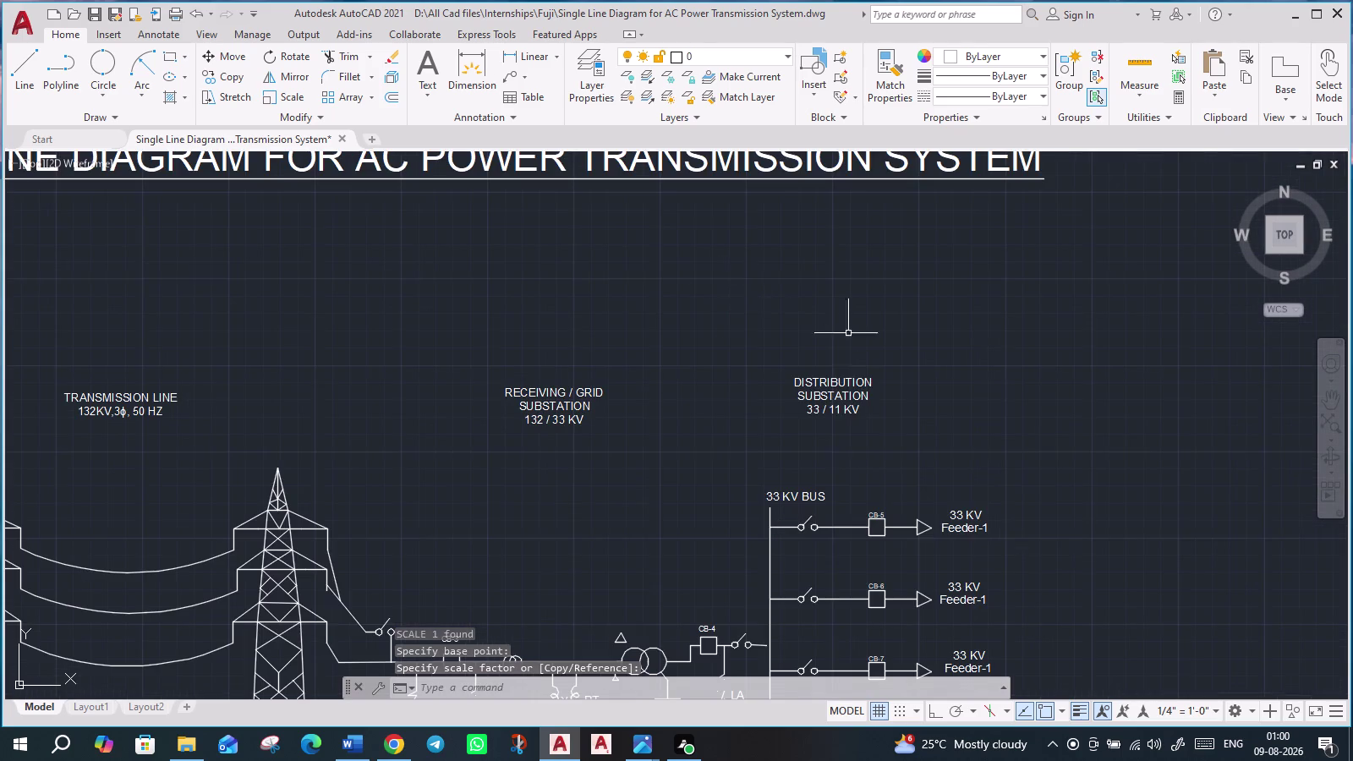
middle_drag(911, 313, 1055, 225)
scroll(down, 3)
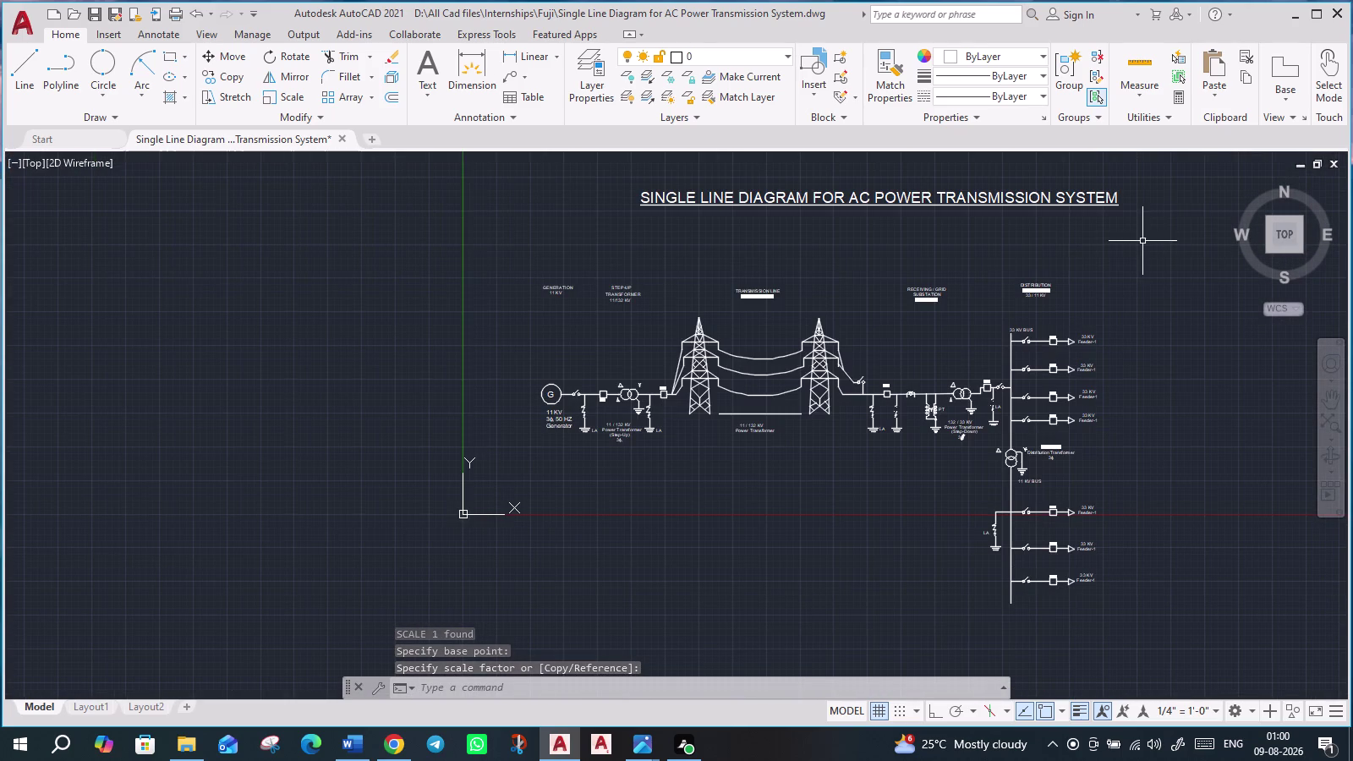
drag(626, 184, 637, 180)
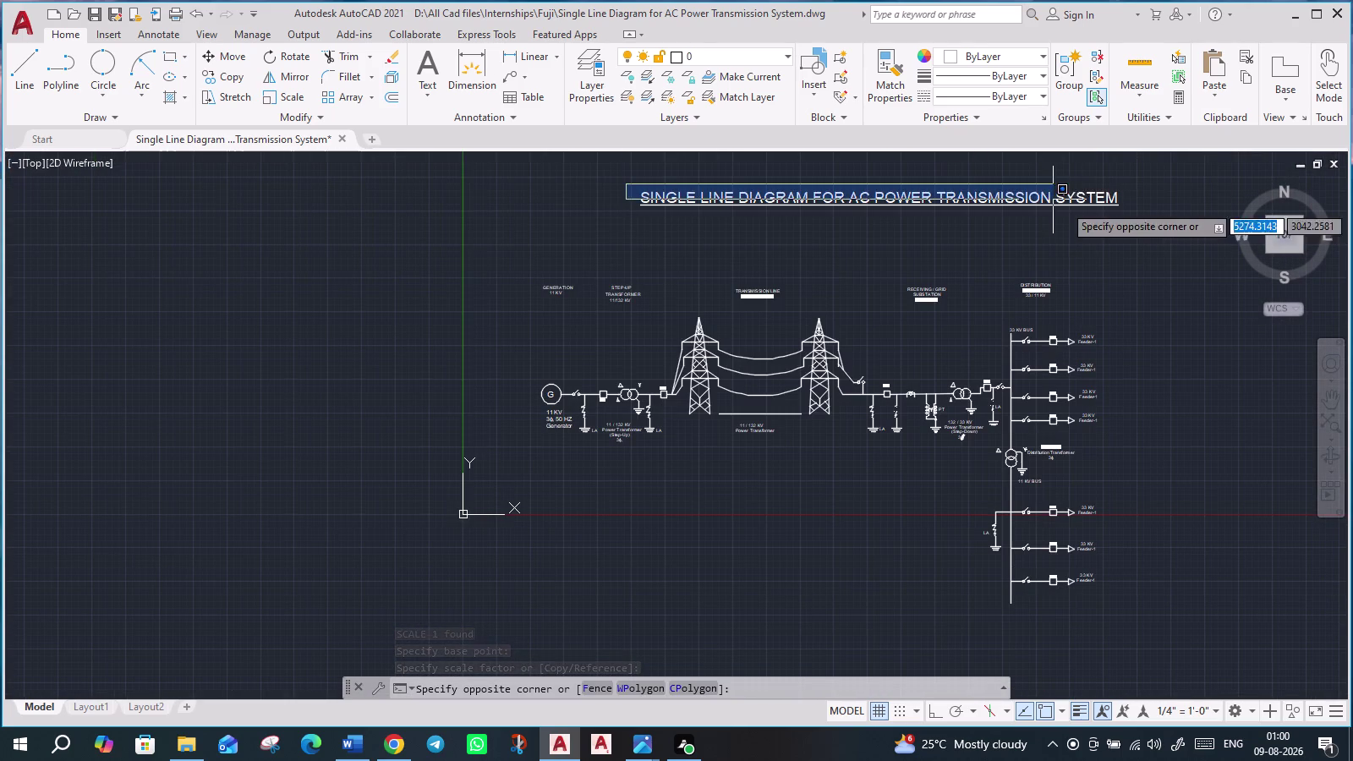
click(1151, 252)
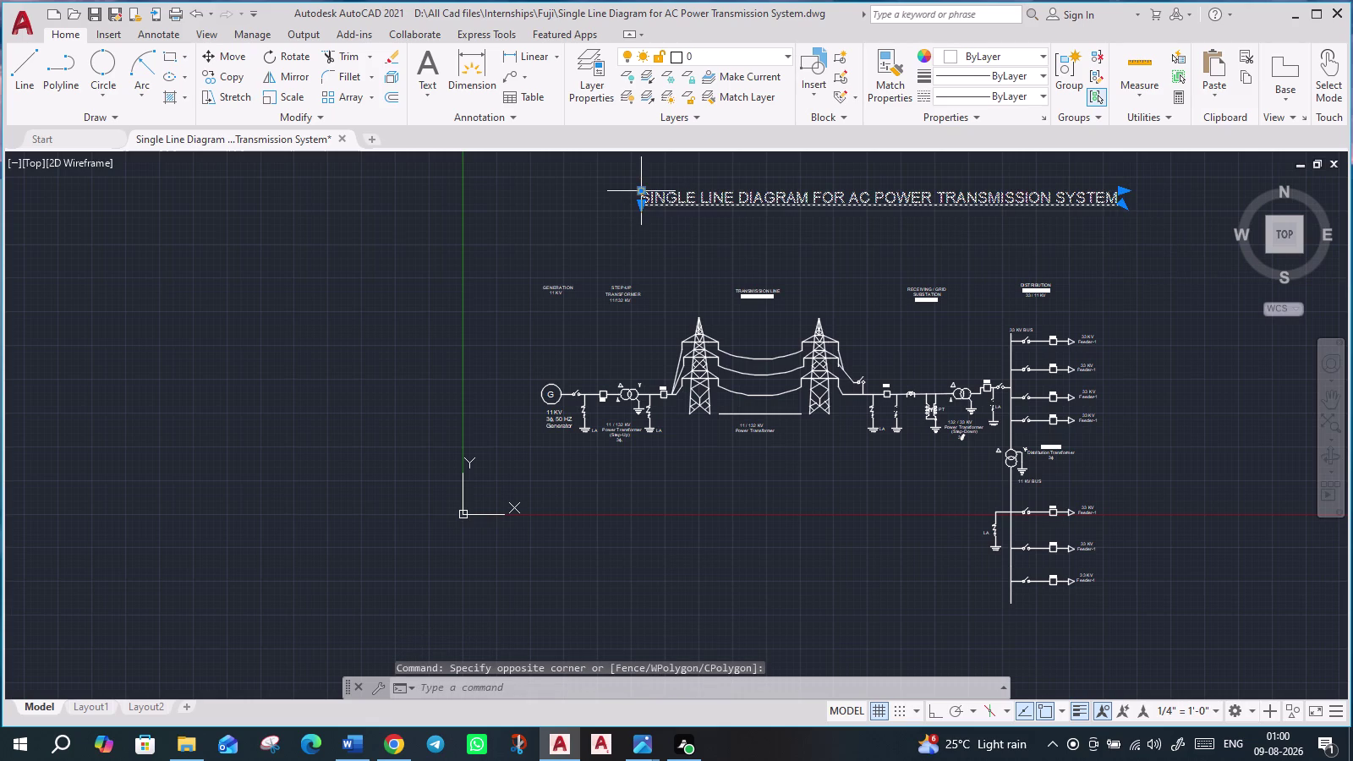
click(640, 192)
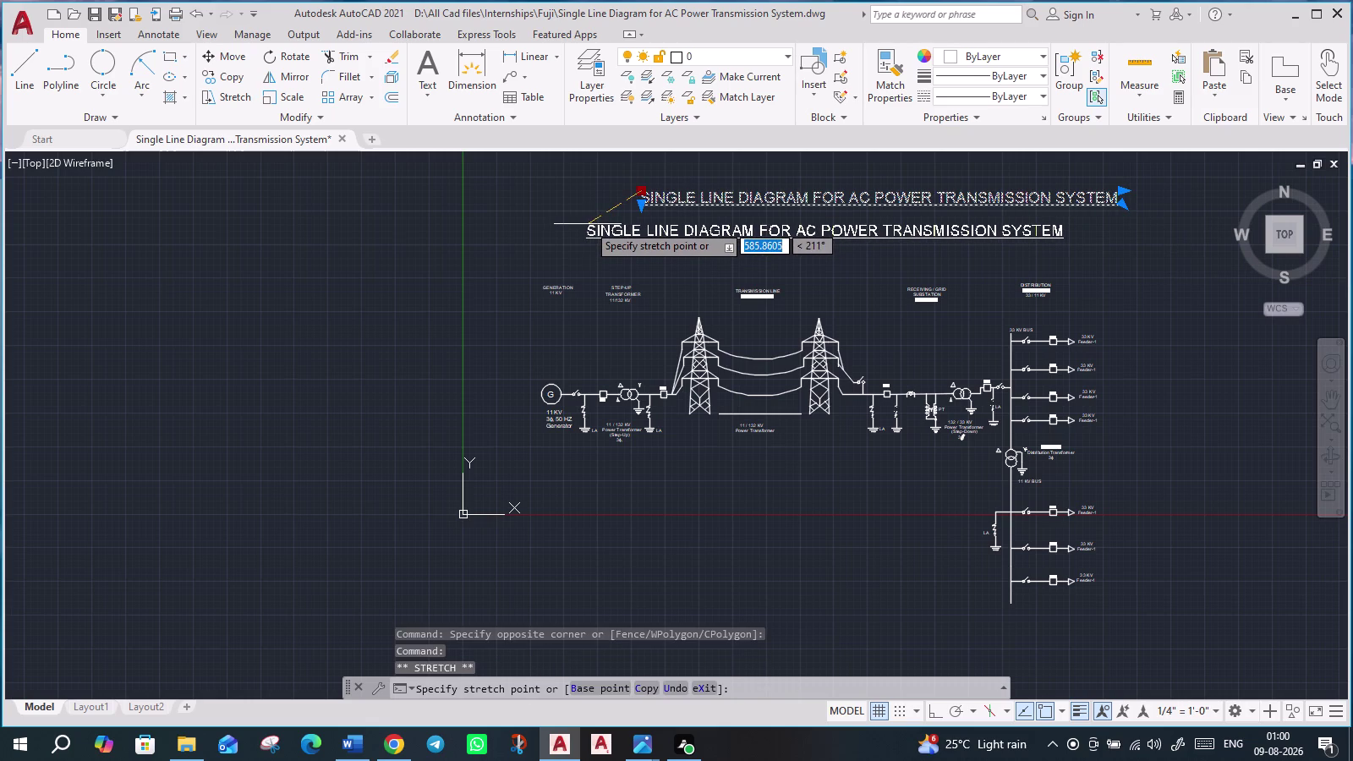
click(589, 223)
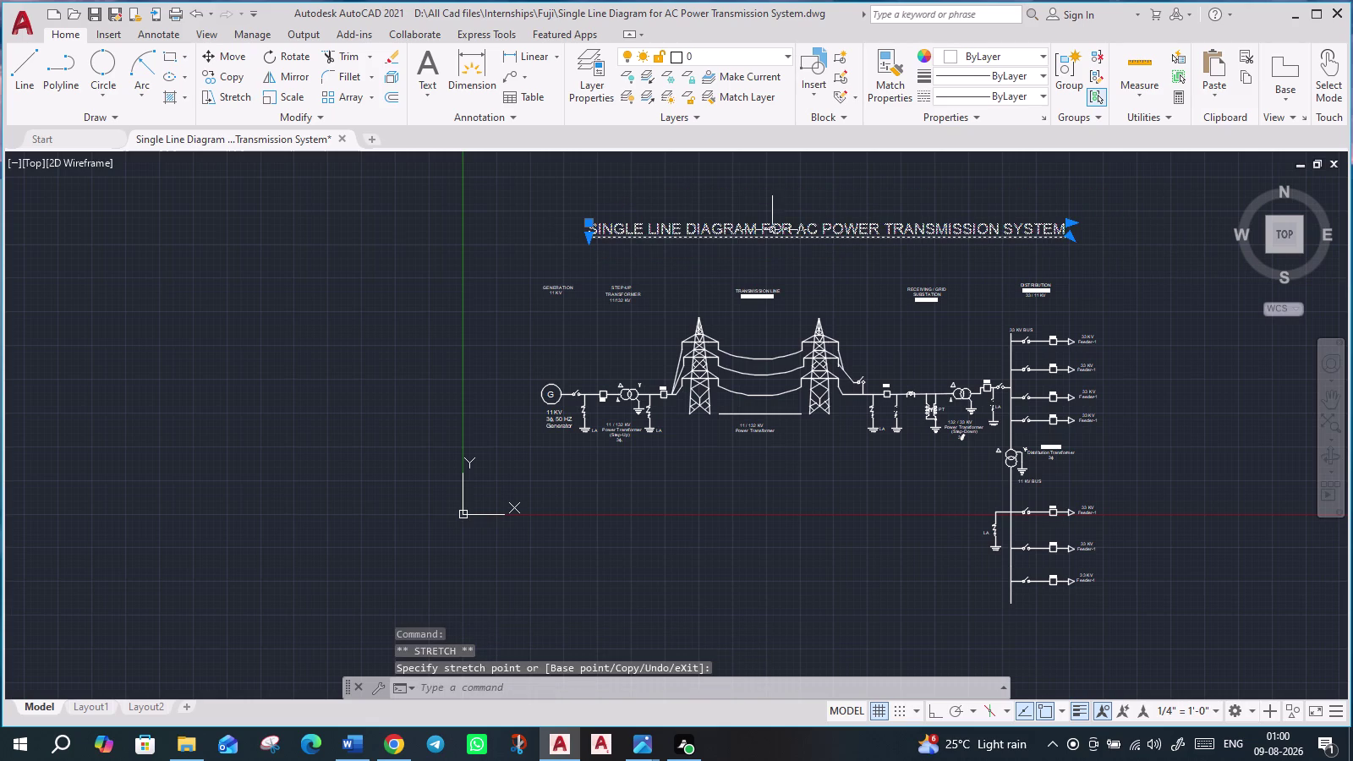
key(Escape)
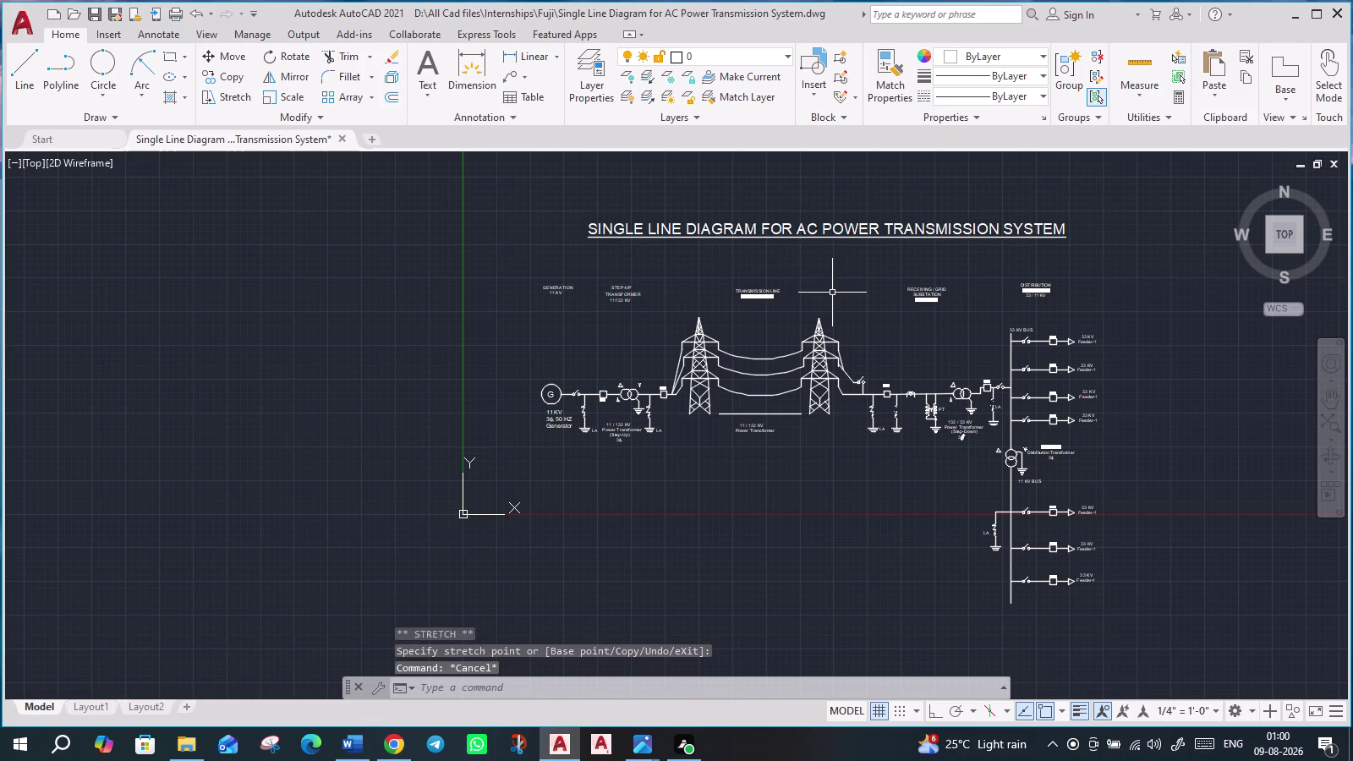
Pan and zoom across the diagram to check the title's position.
scroll(up, 3)
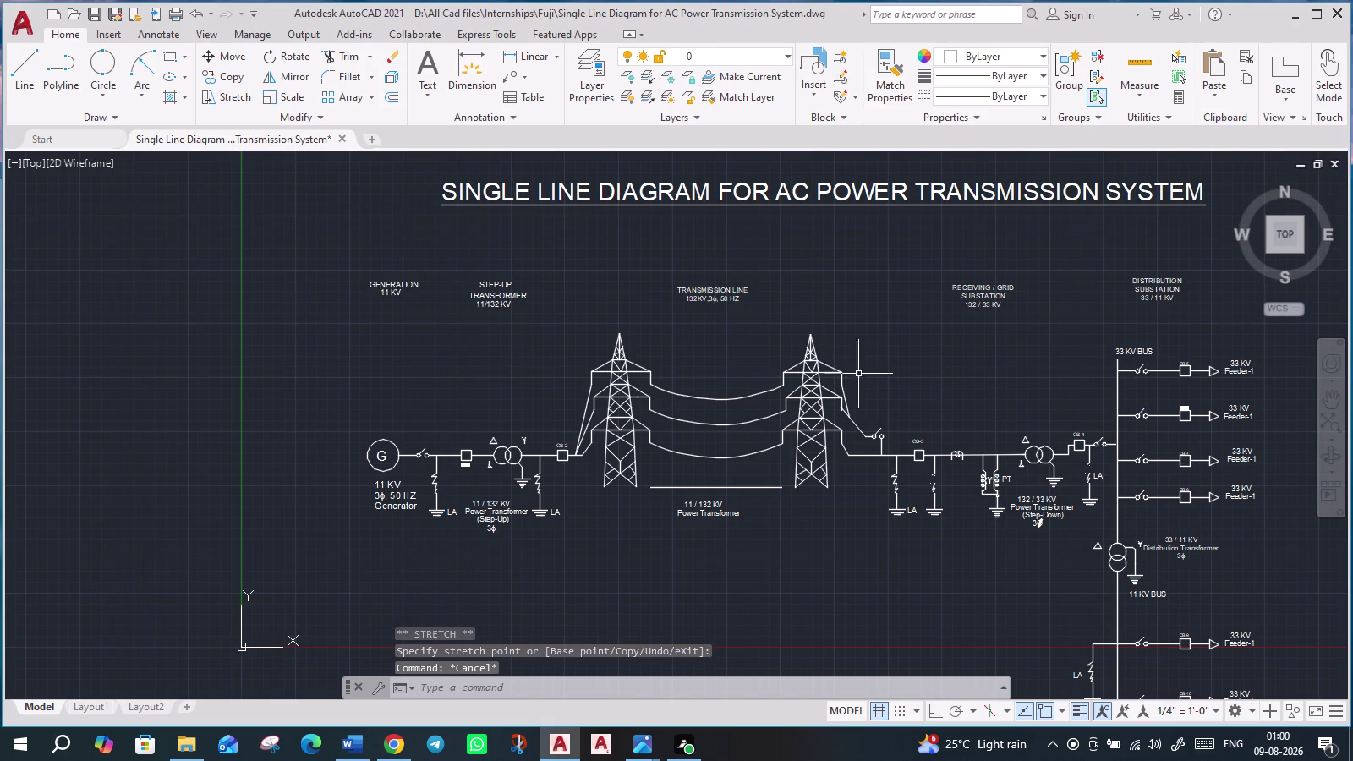
middle_drag(892, 576, 847, 537)
scroll(down, 3)
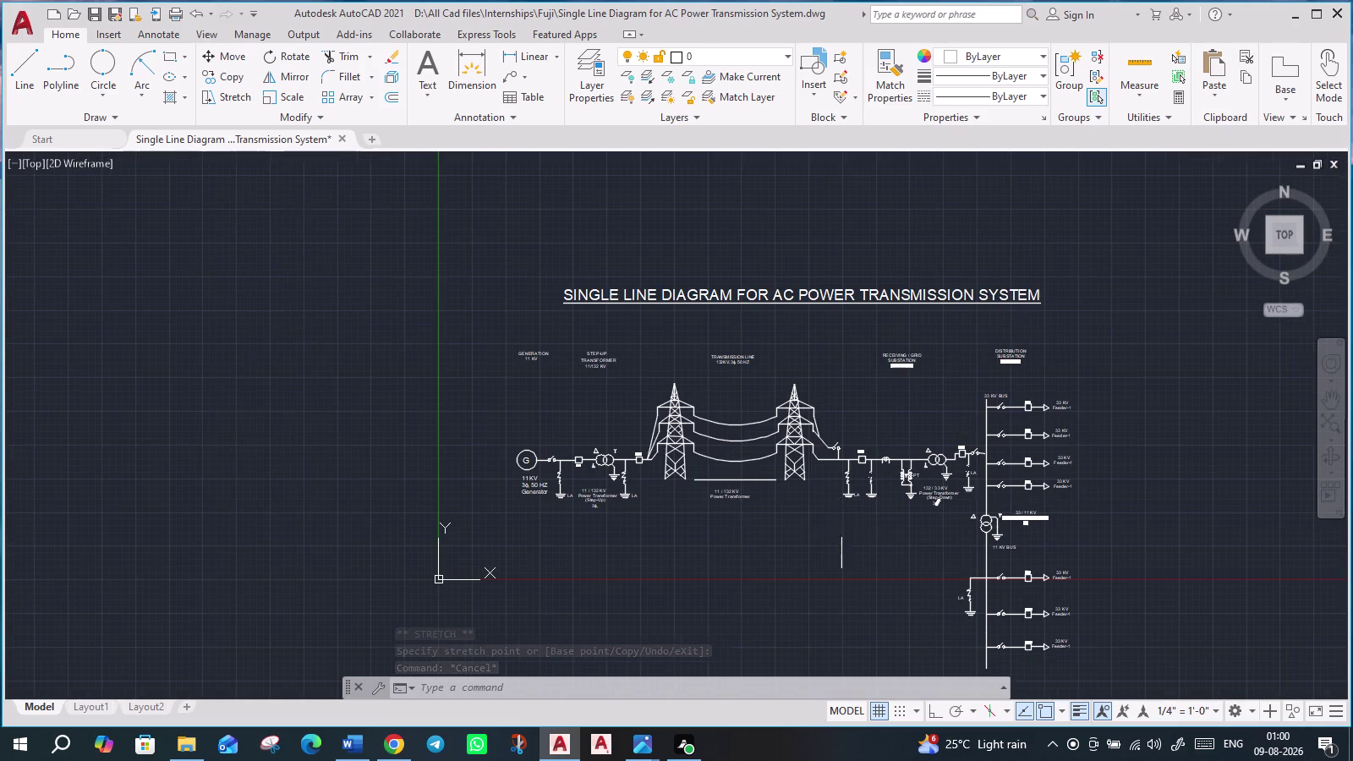
middle_drag(1103, 573, 1057, 536)
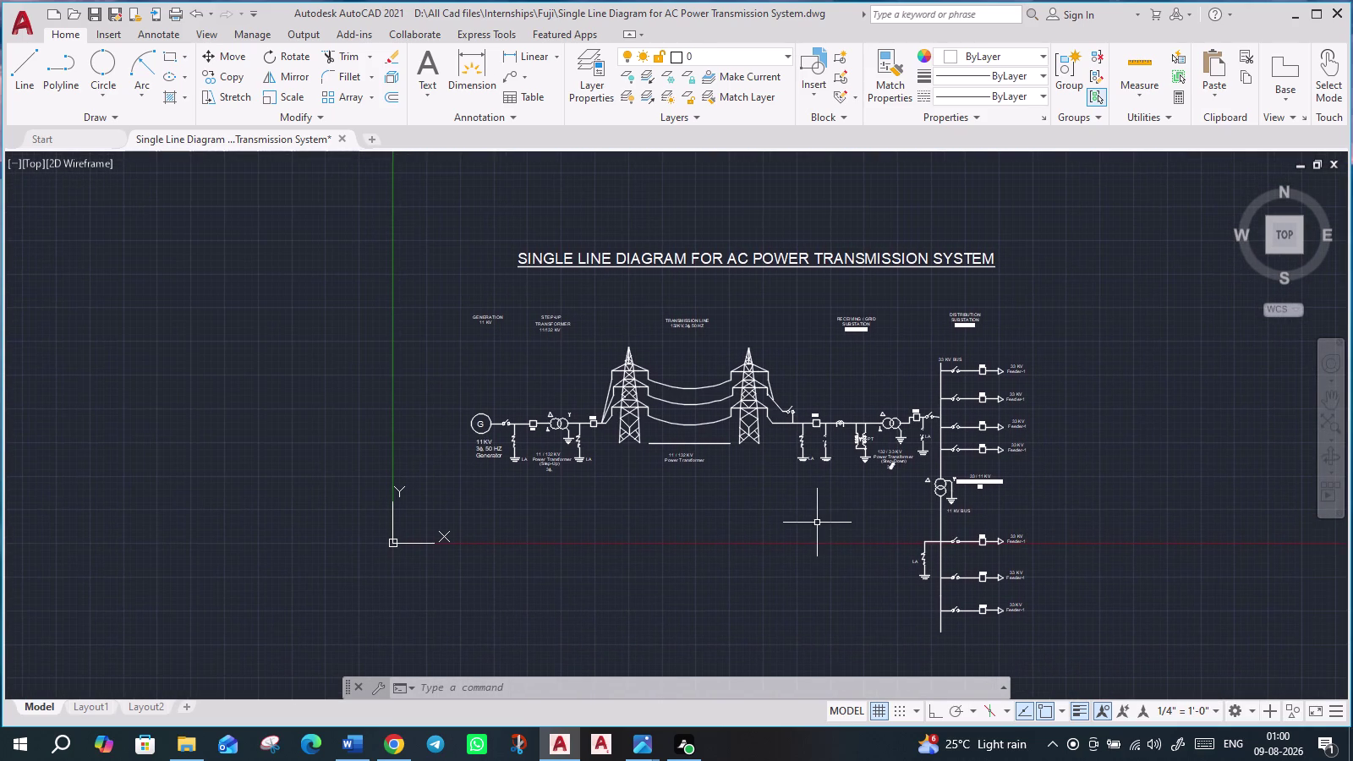
scroll(up, 3)
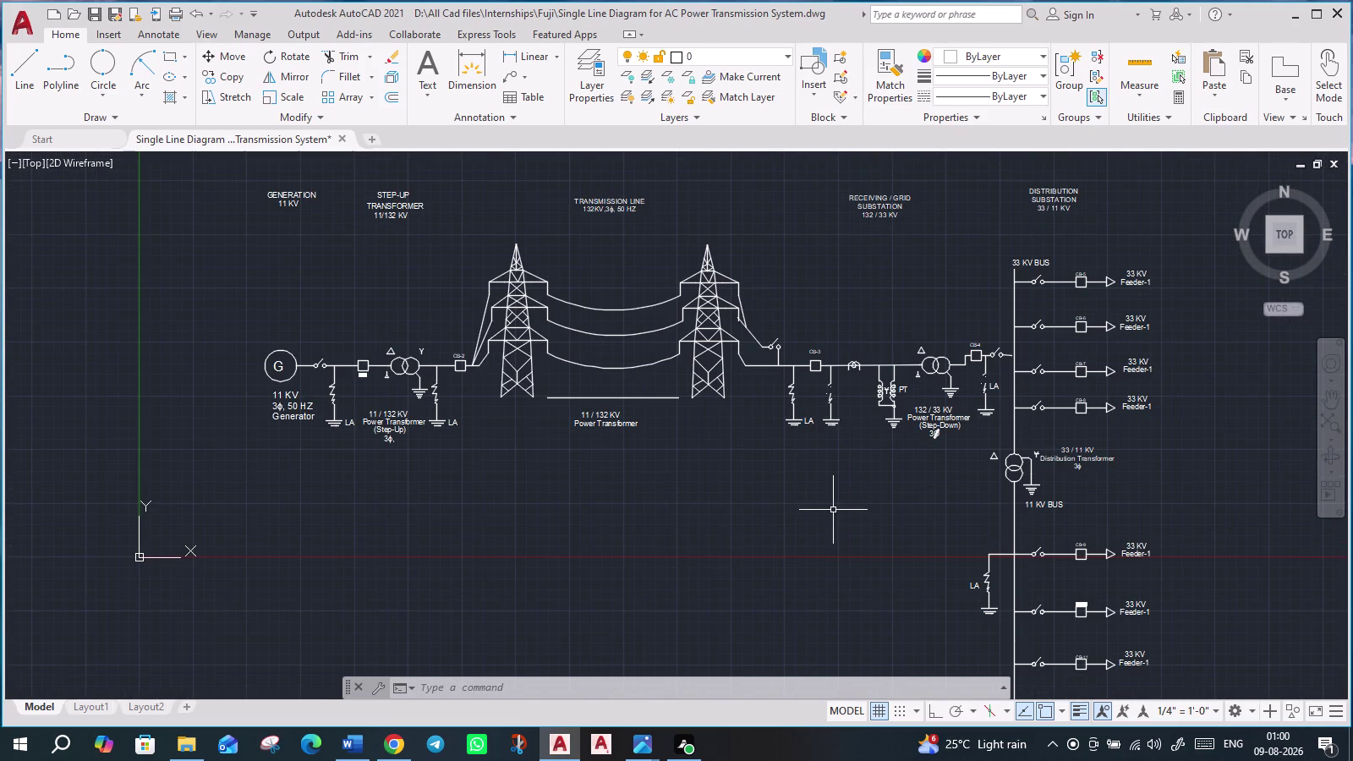
scroll(down, 3)
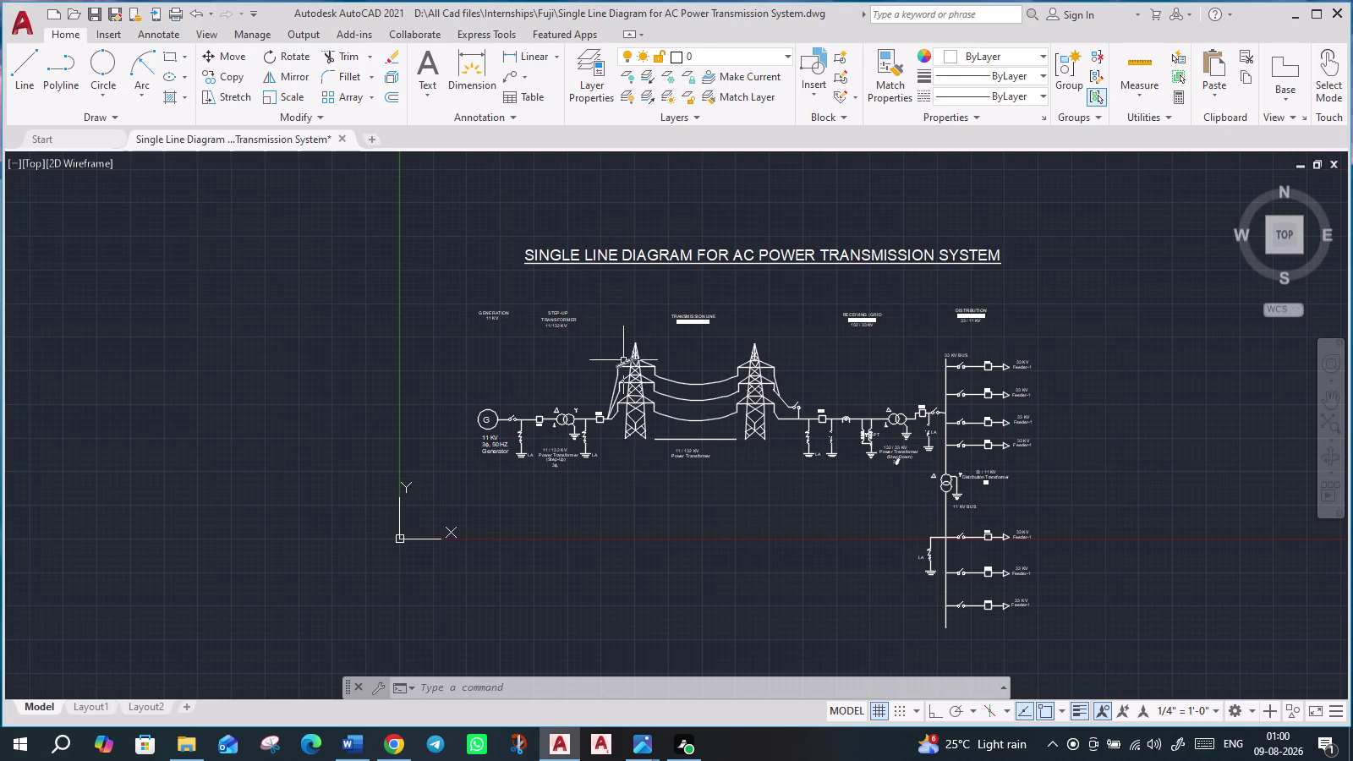
click(509, 235)
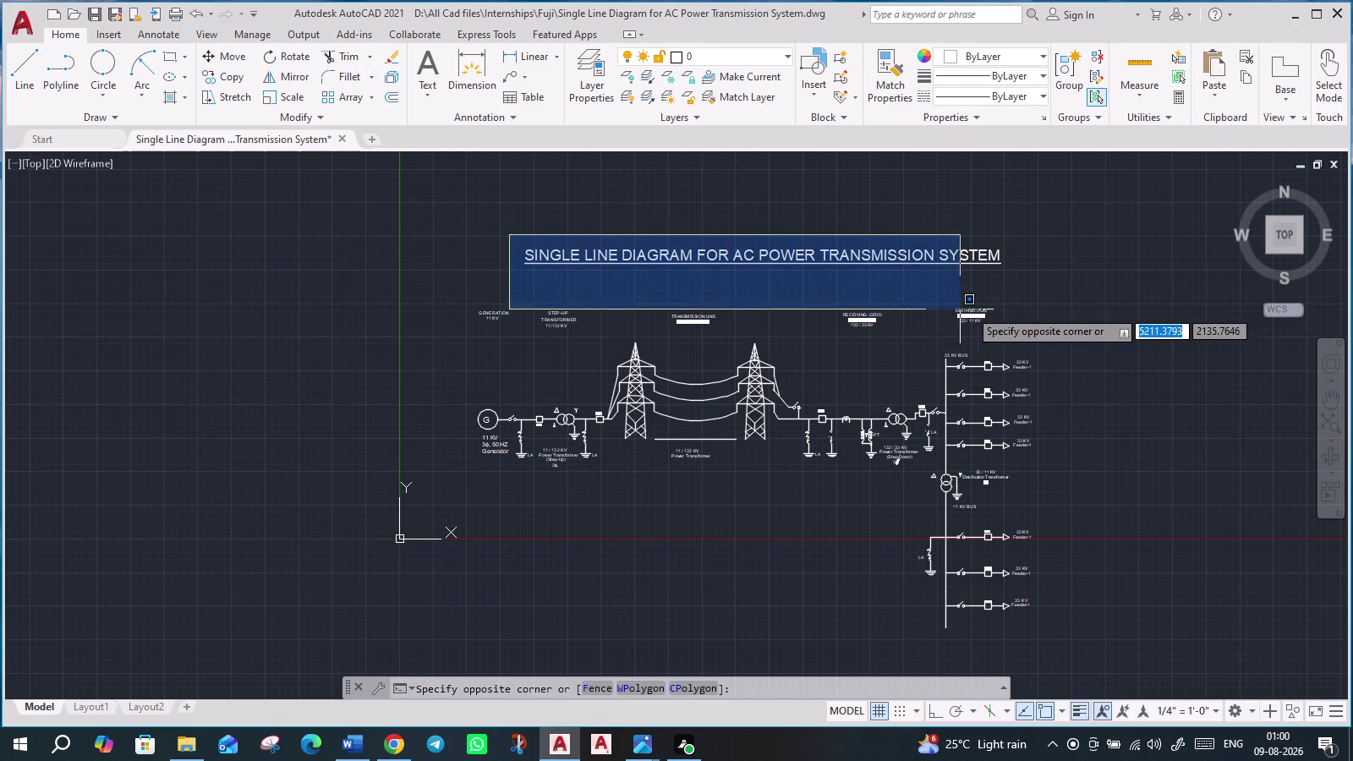
click(1062, 272)
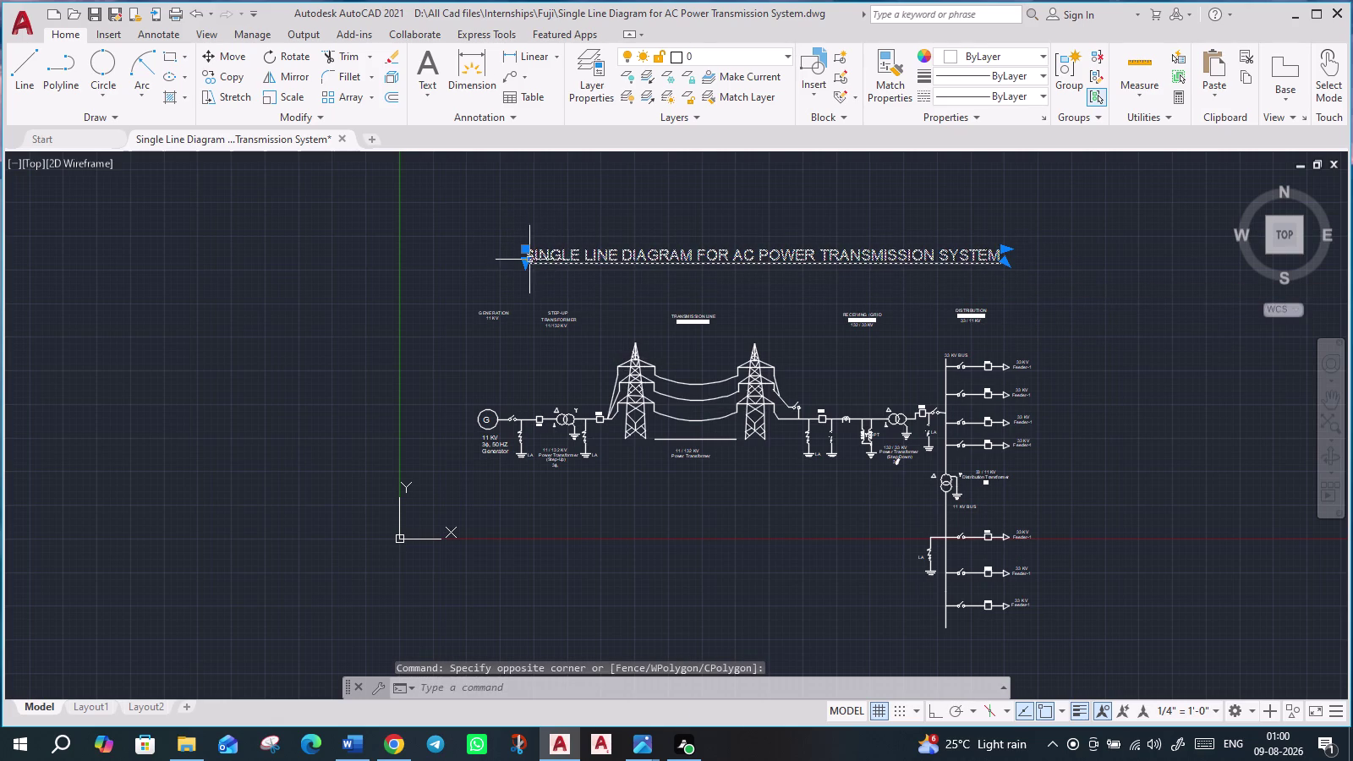
key(s)
key(c)
key(Return)
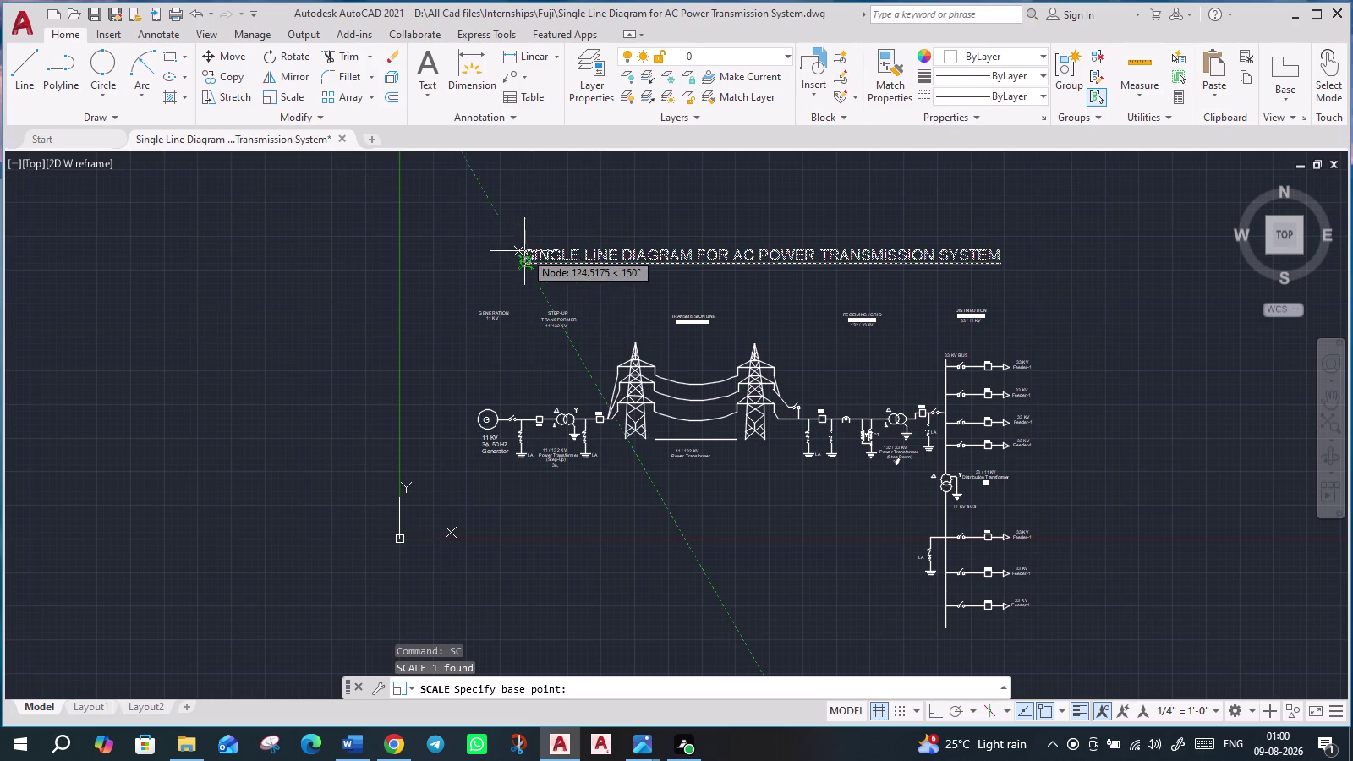
click(534, 254)
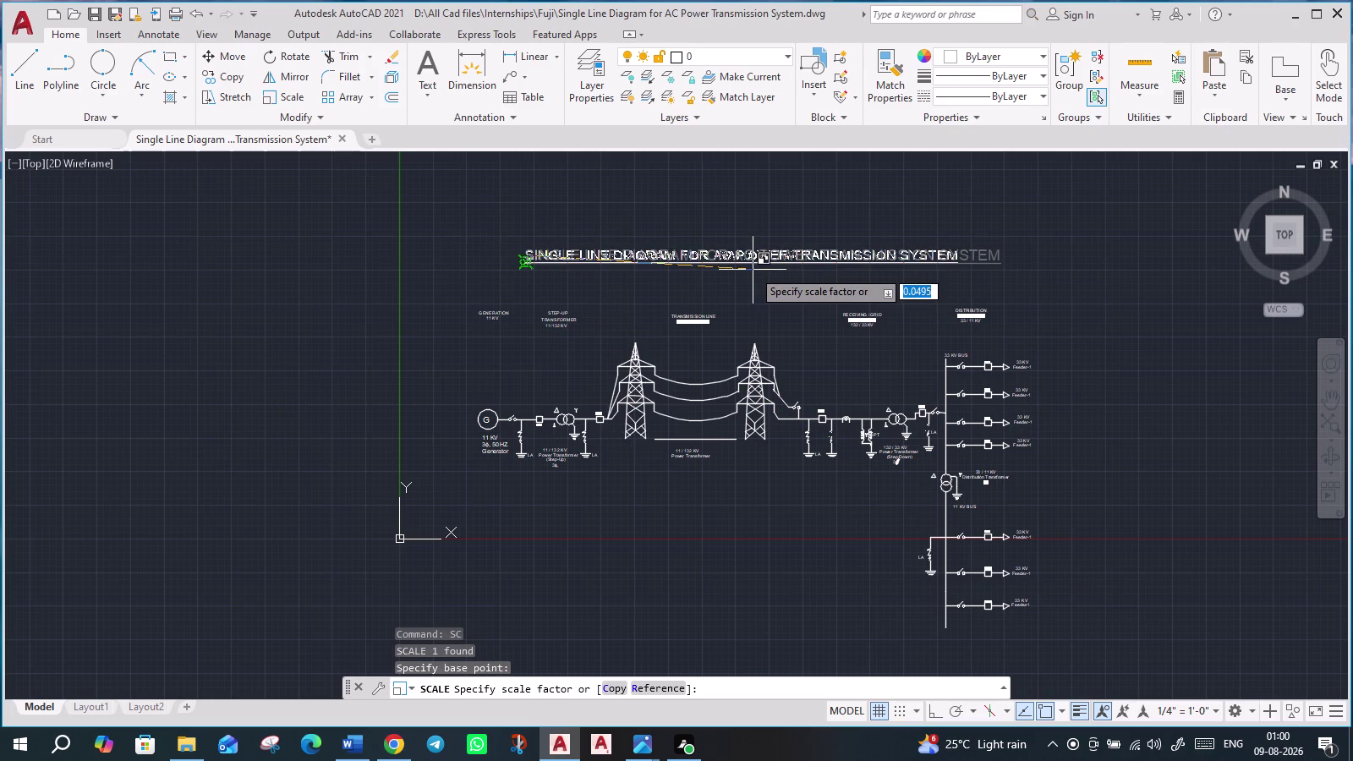
click(751, 270)
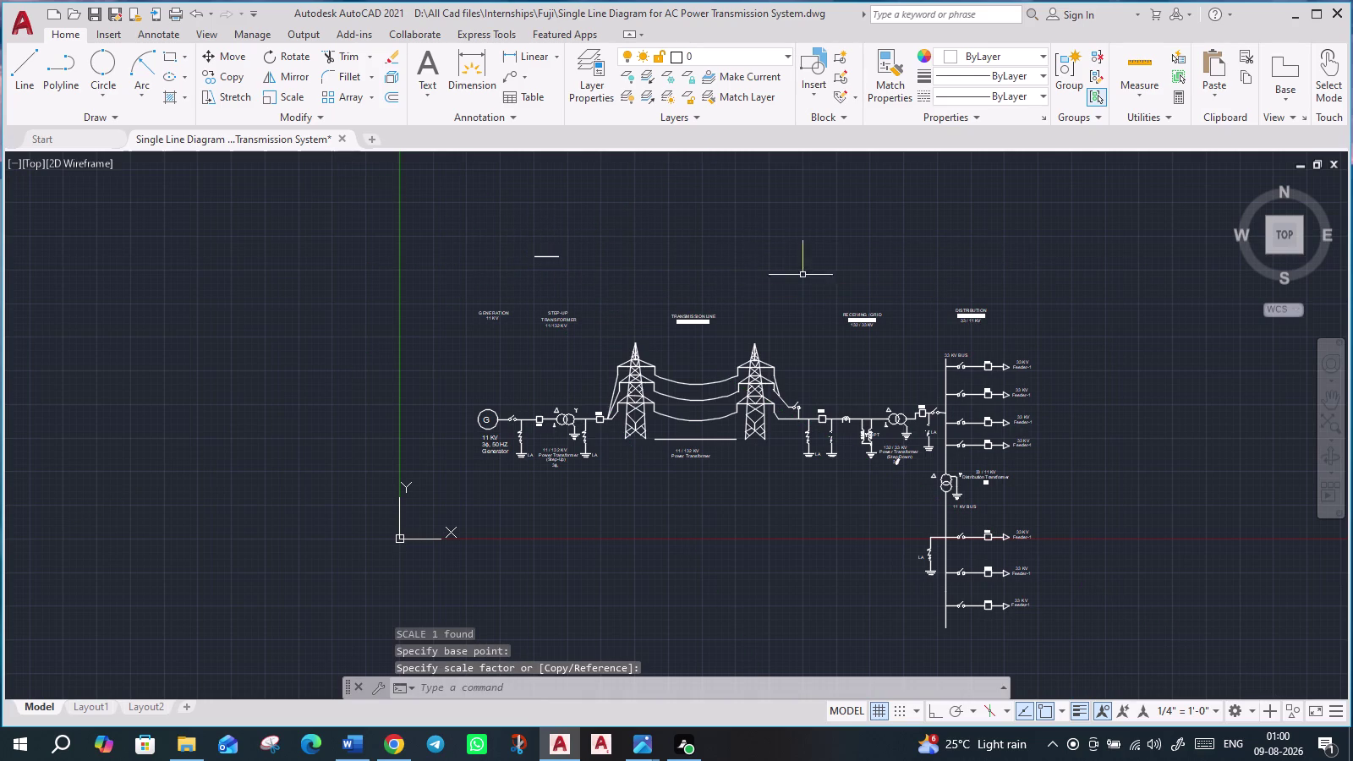
scroll(up, 3)
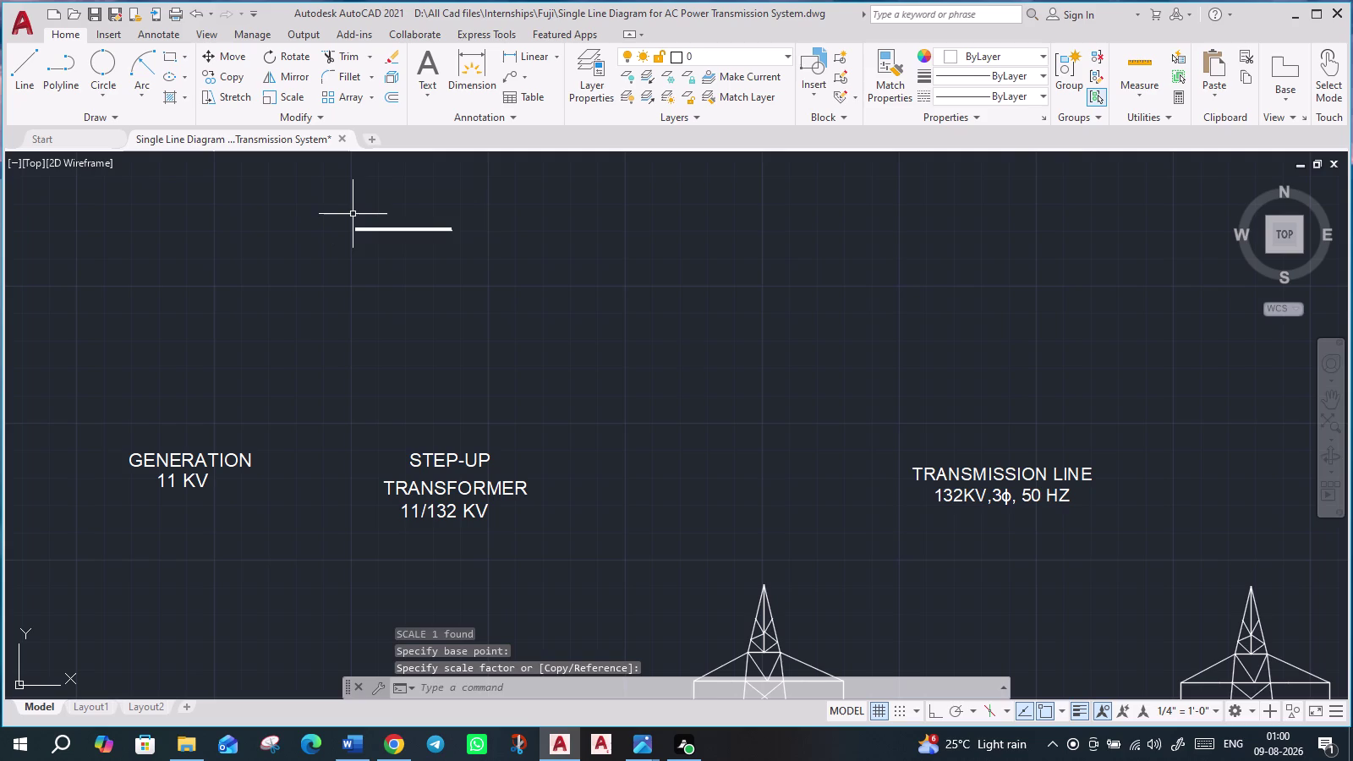
click(352, 214)
click(496, 270)
text(SC)
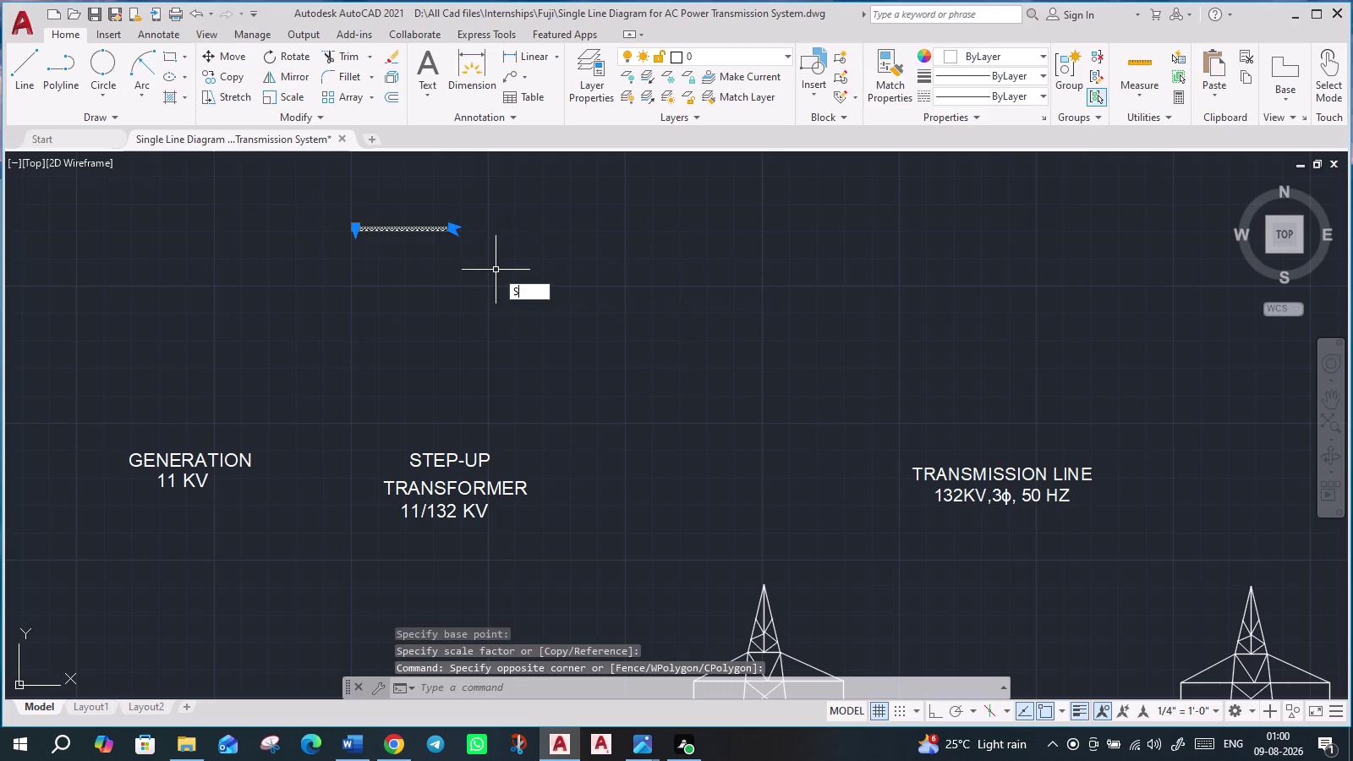
key(Return)
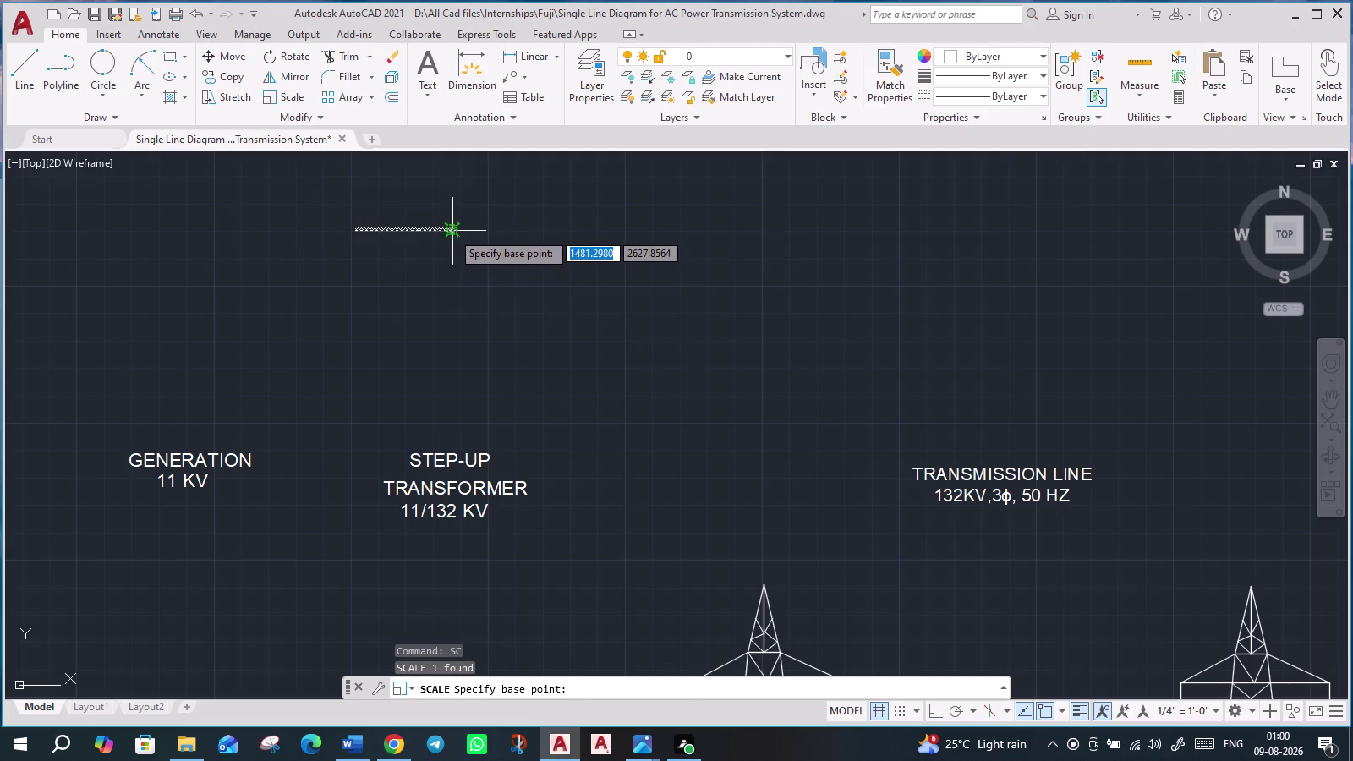
click(450, 232)
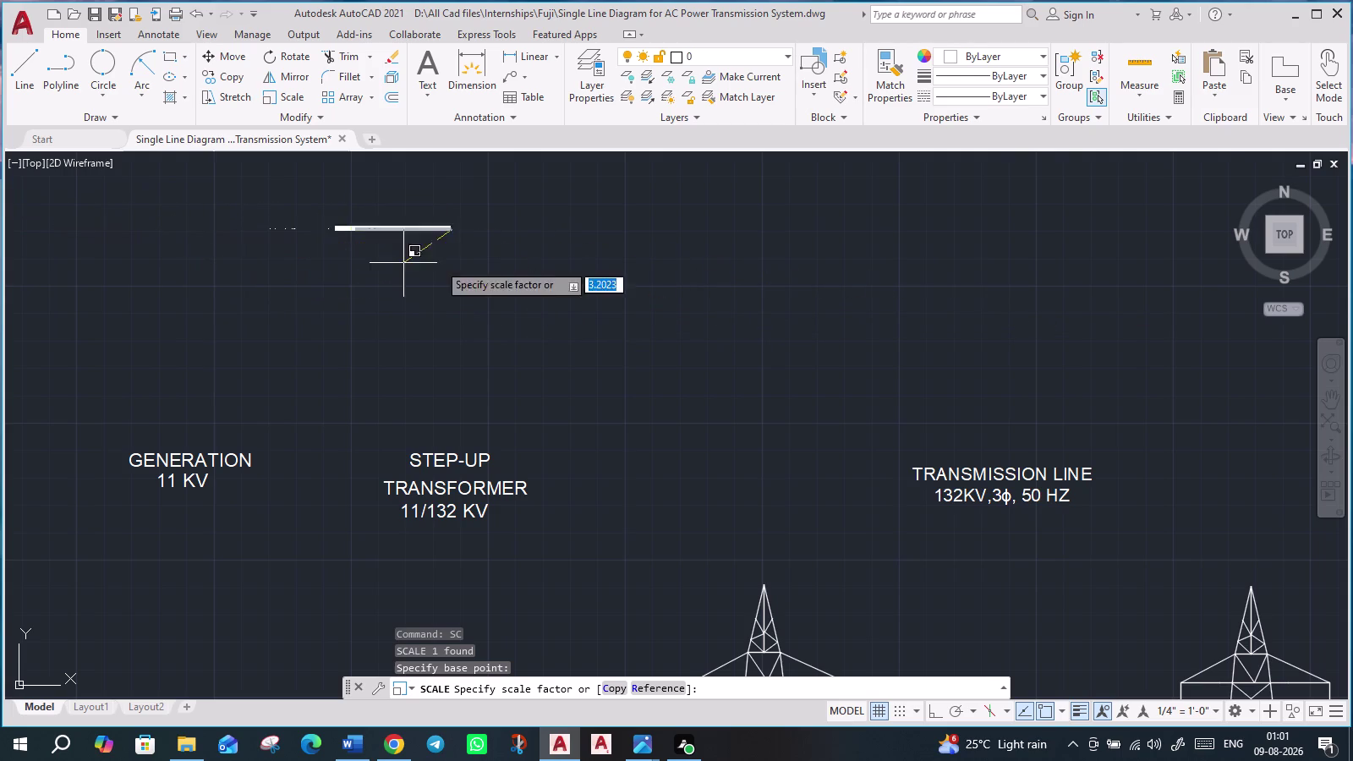
key(Escape)
key(ctrl+z)
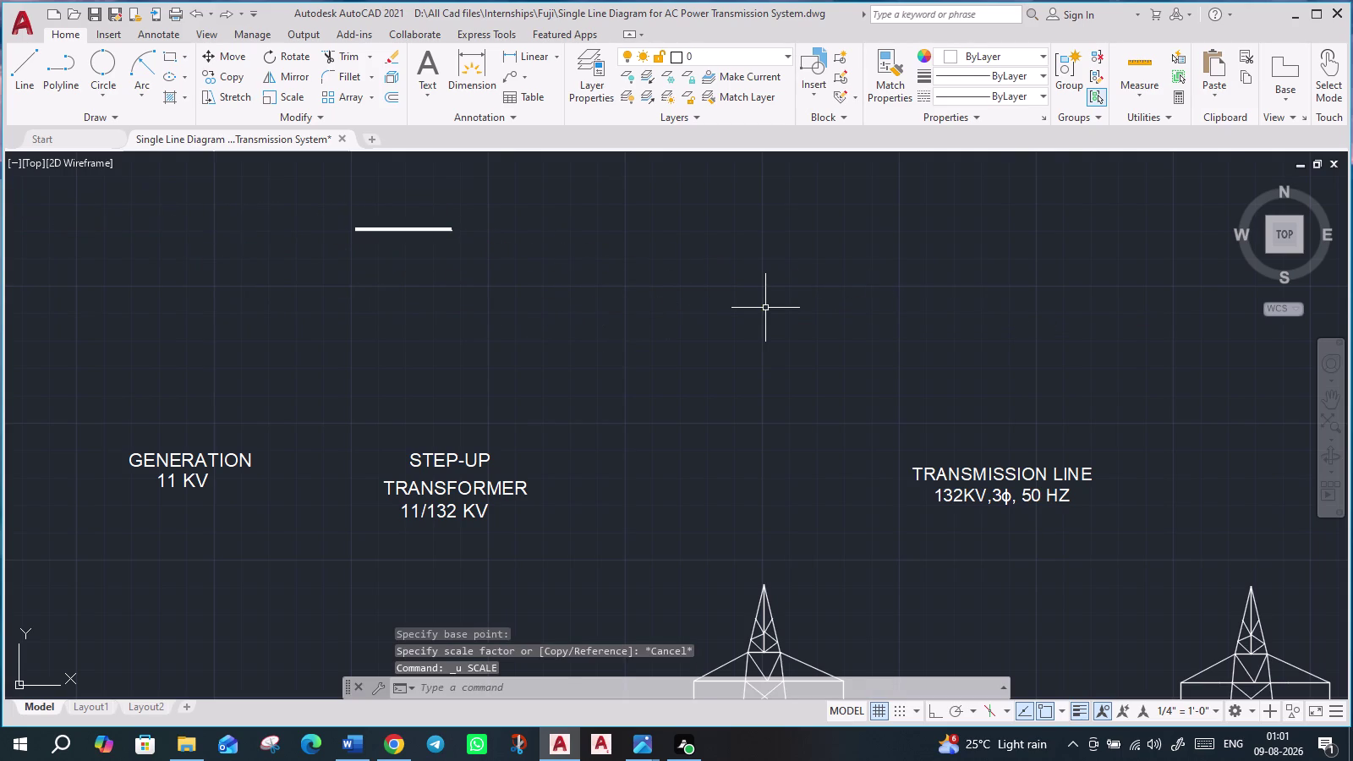
key(ctrl+z)
key(ctrl+z)
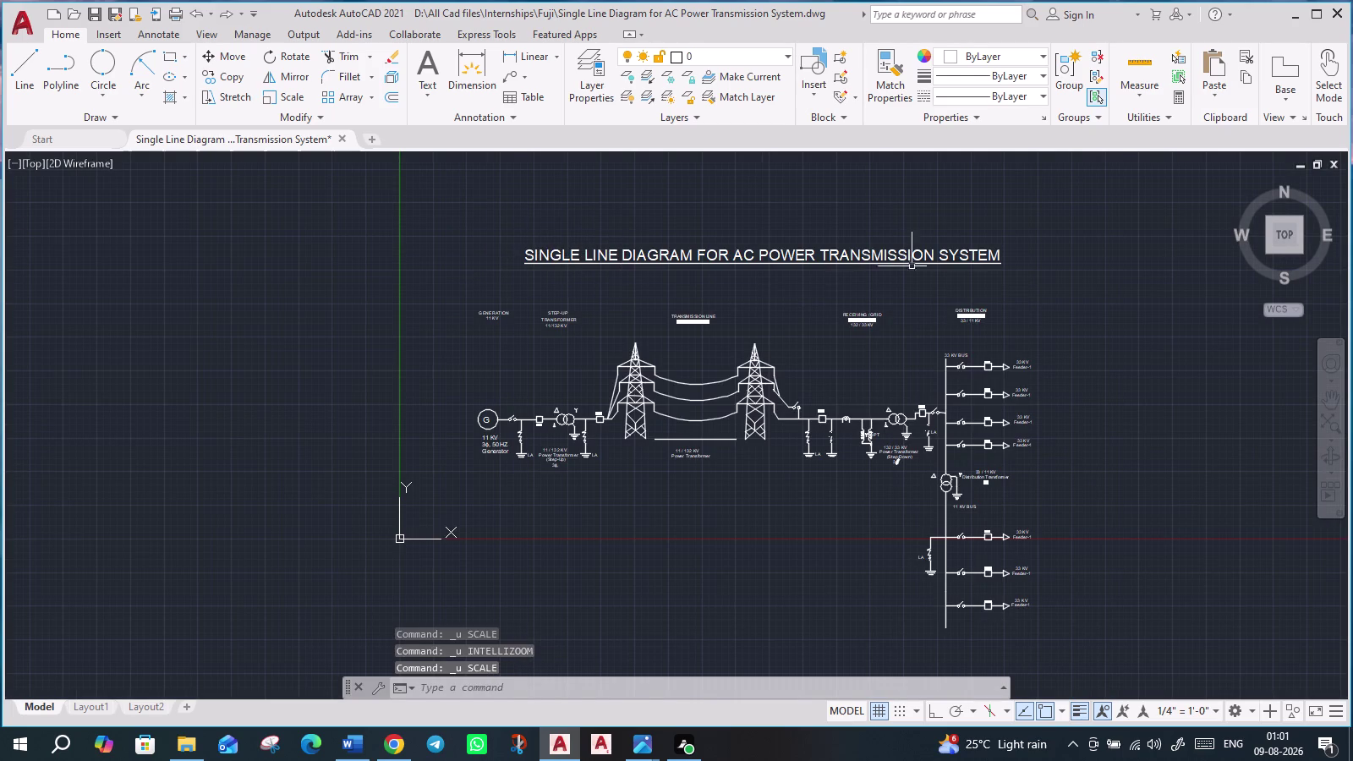
drag(511, 221, 523, 222)
click(1100, 325)
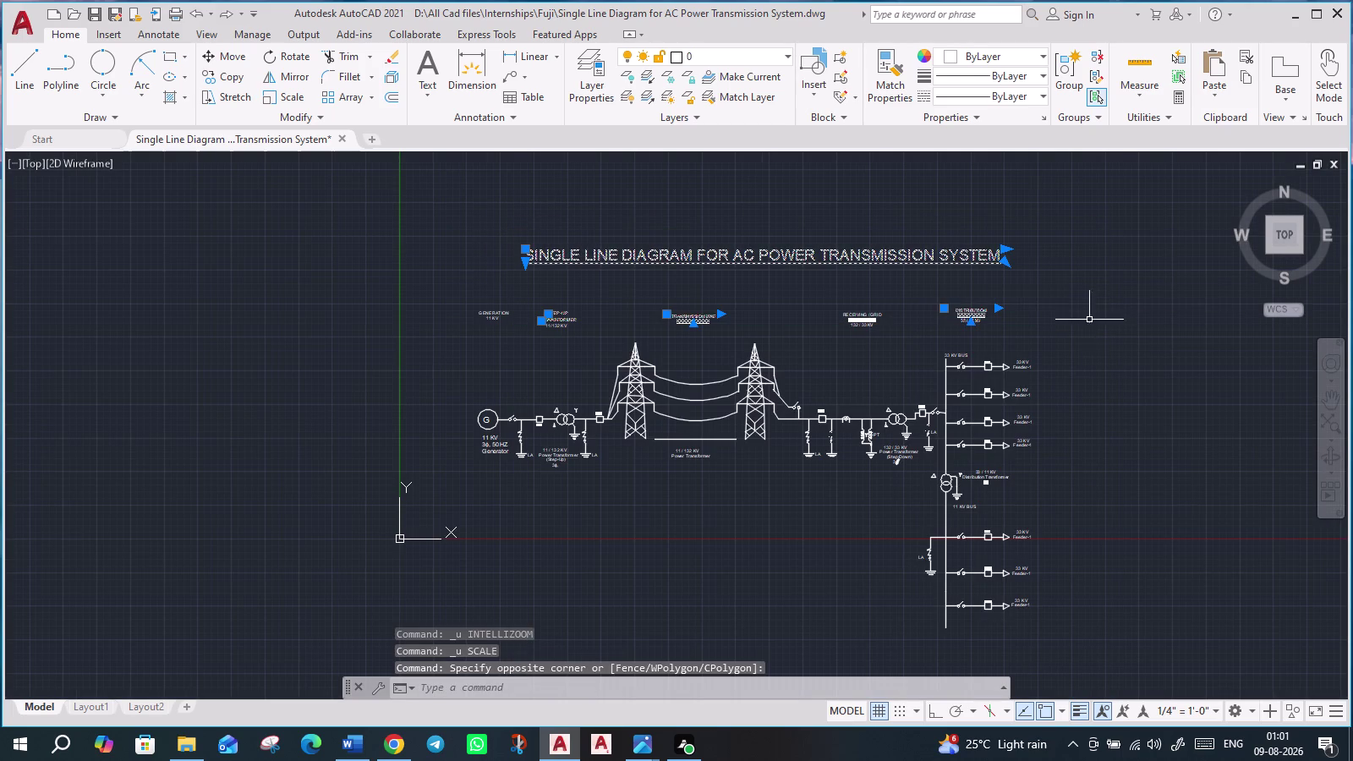
key(s)
key(c)
key(Return)
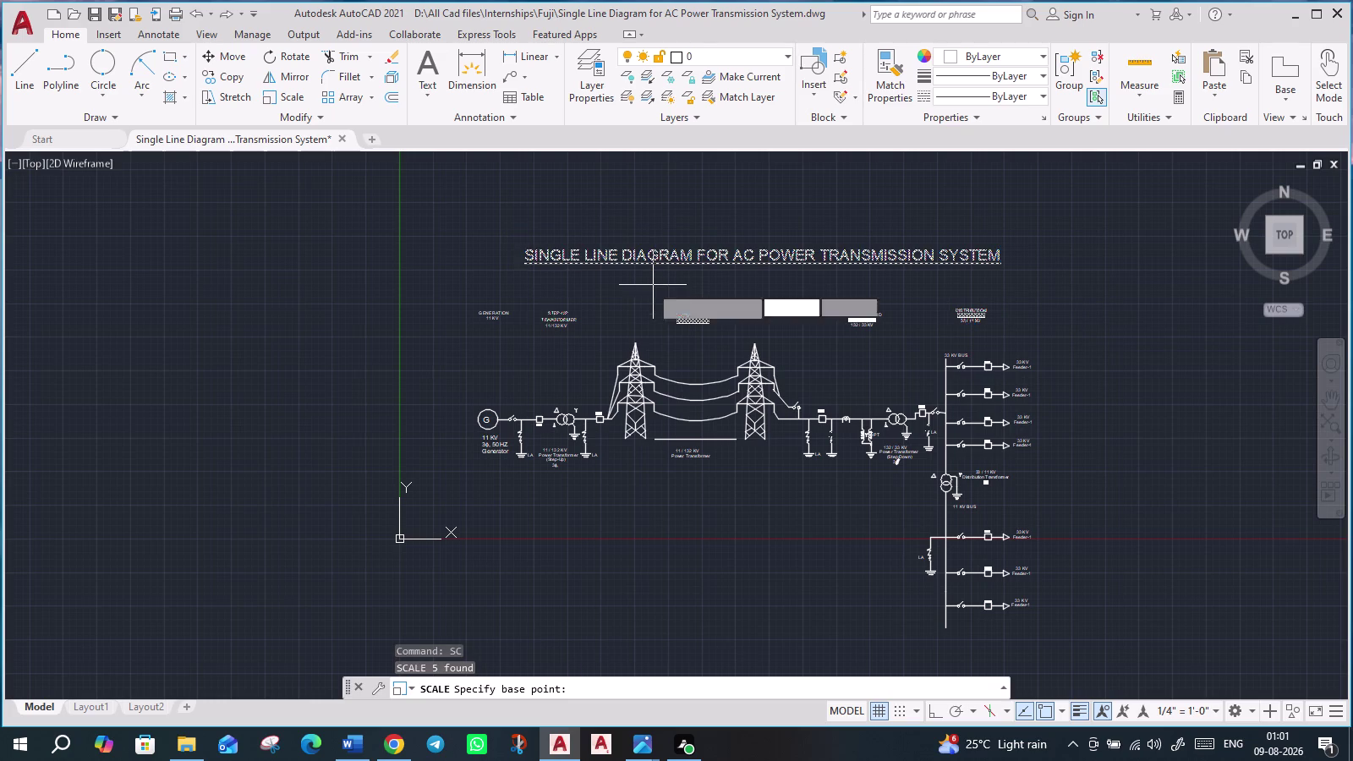
click(523, 264)
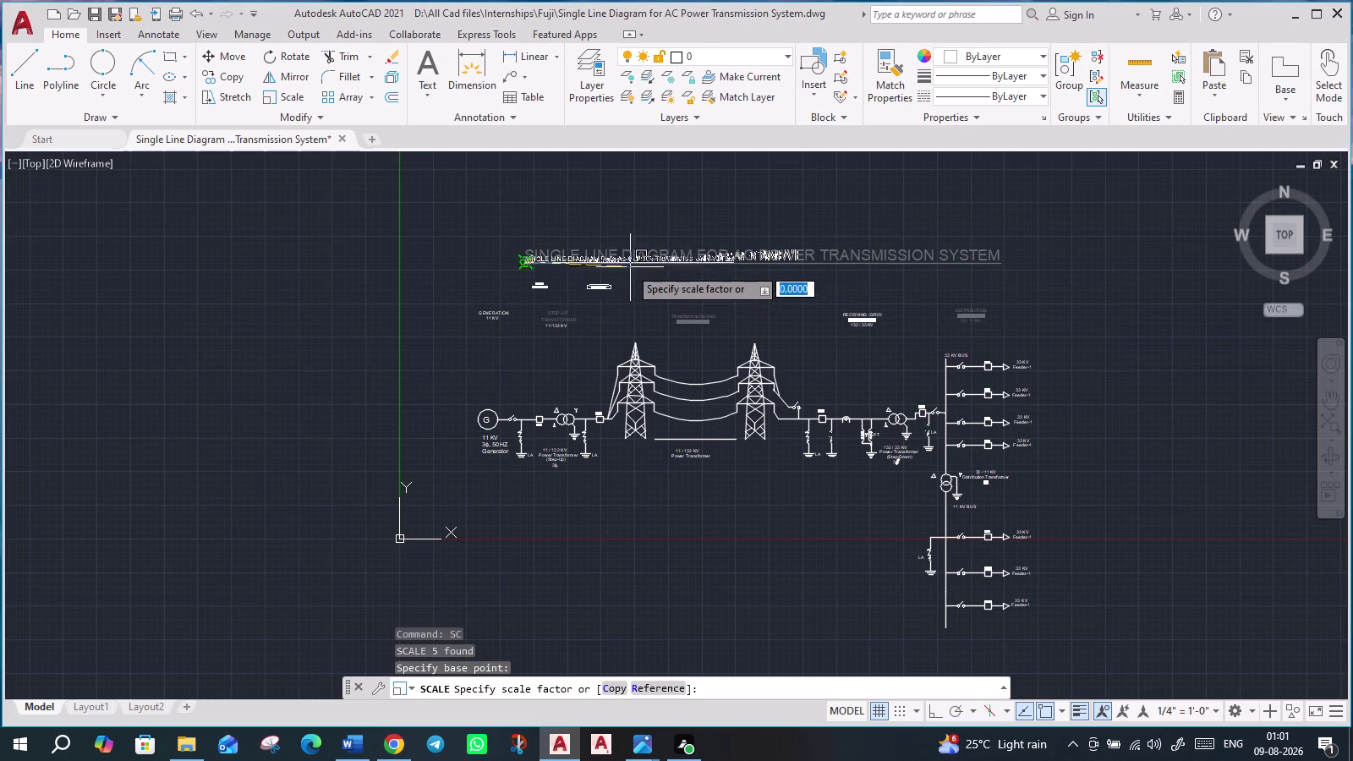
key(Escape)
key(Escape)
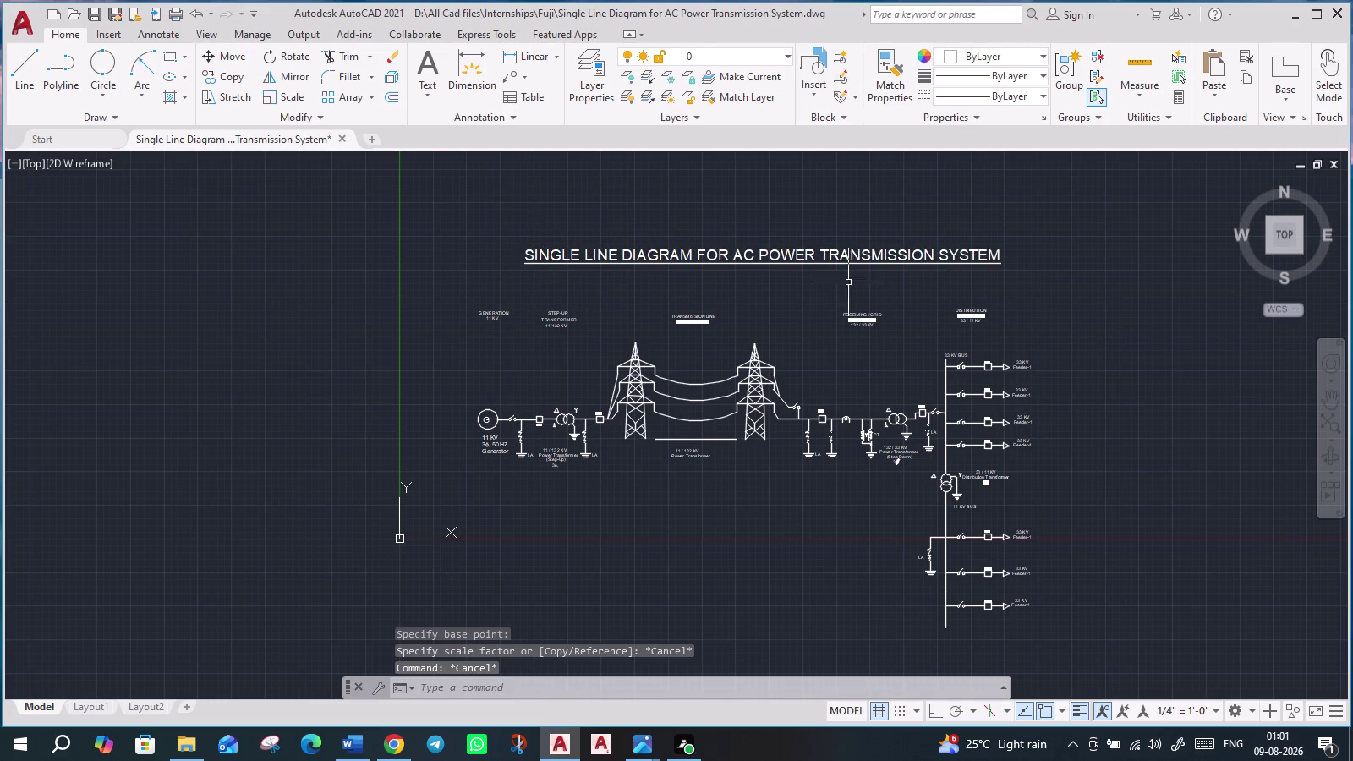
drag(495, 205, 520, 216)
click(1035, 285)
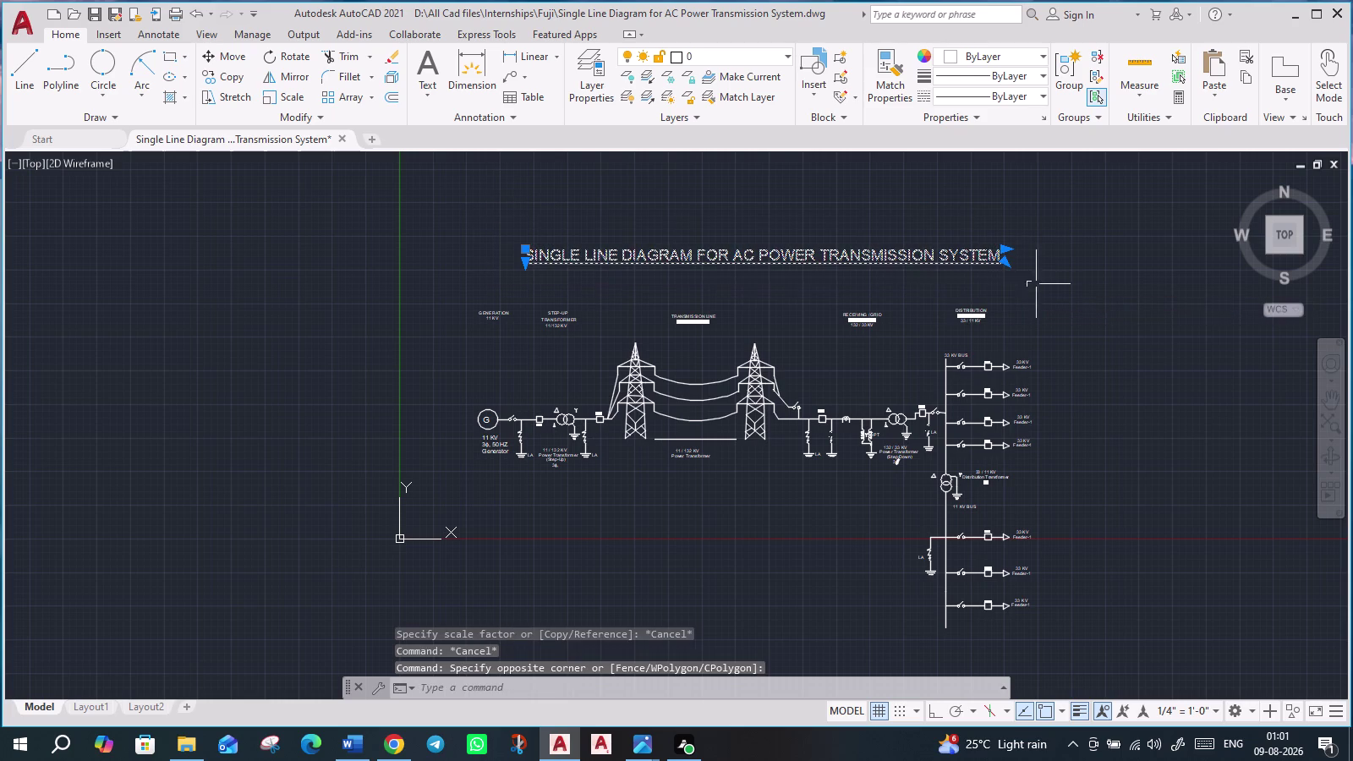
scroll(up, 3)
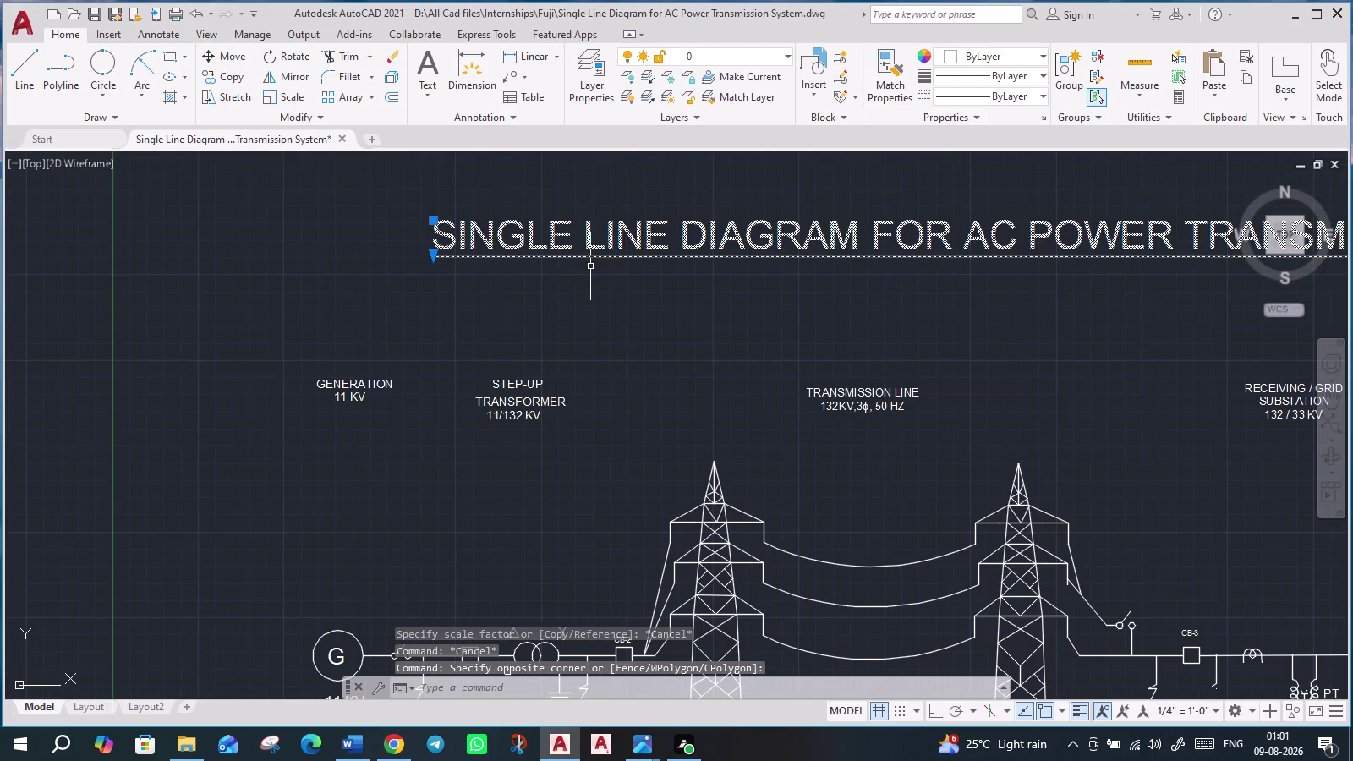
scroll(down, 3)
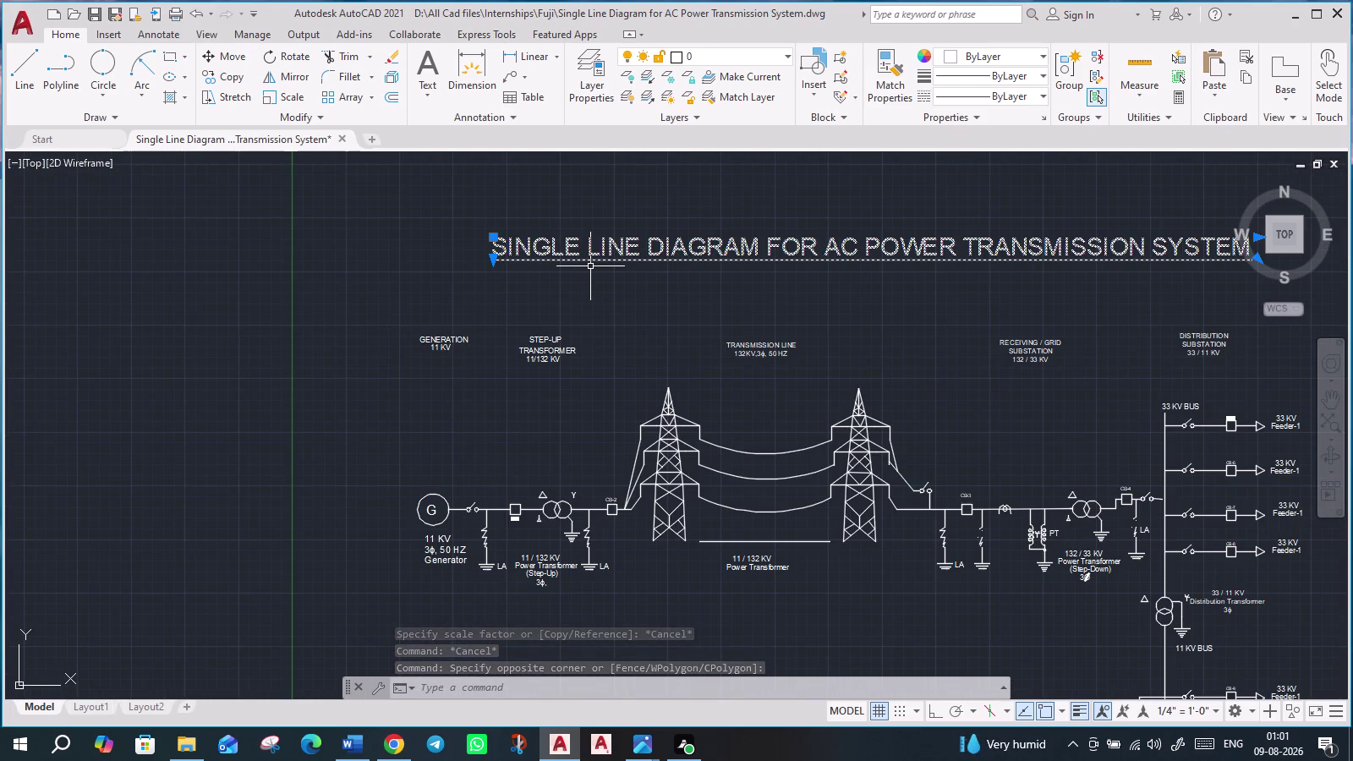
text(SC)
key(Return)
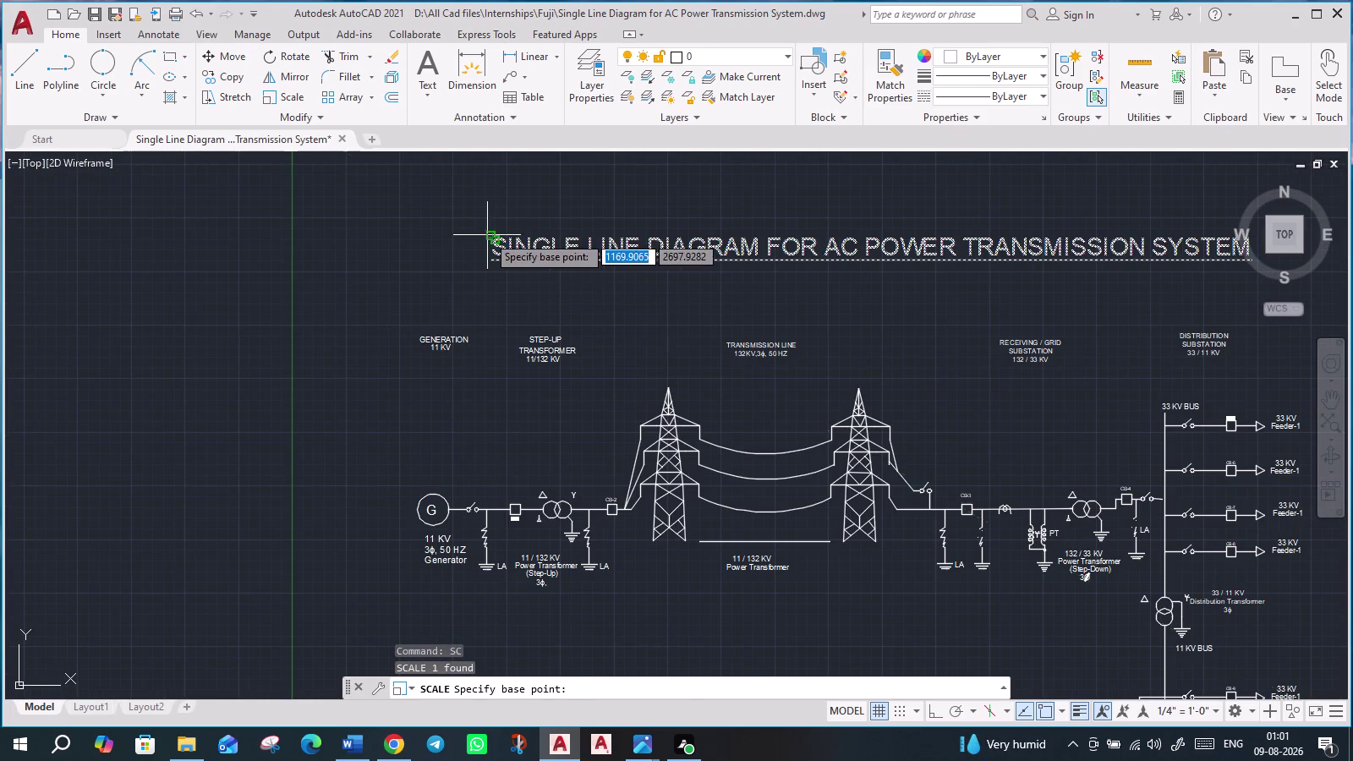
click(494, 249)
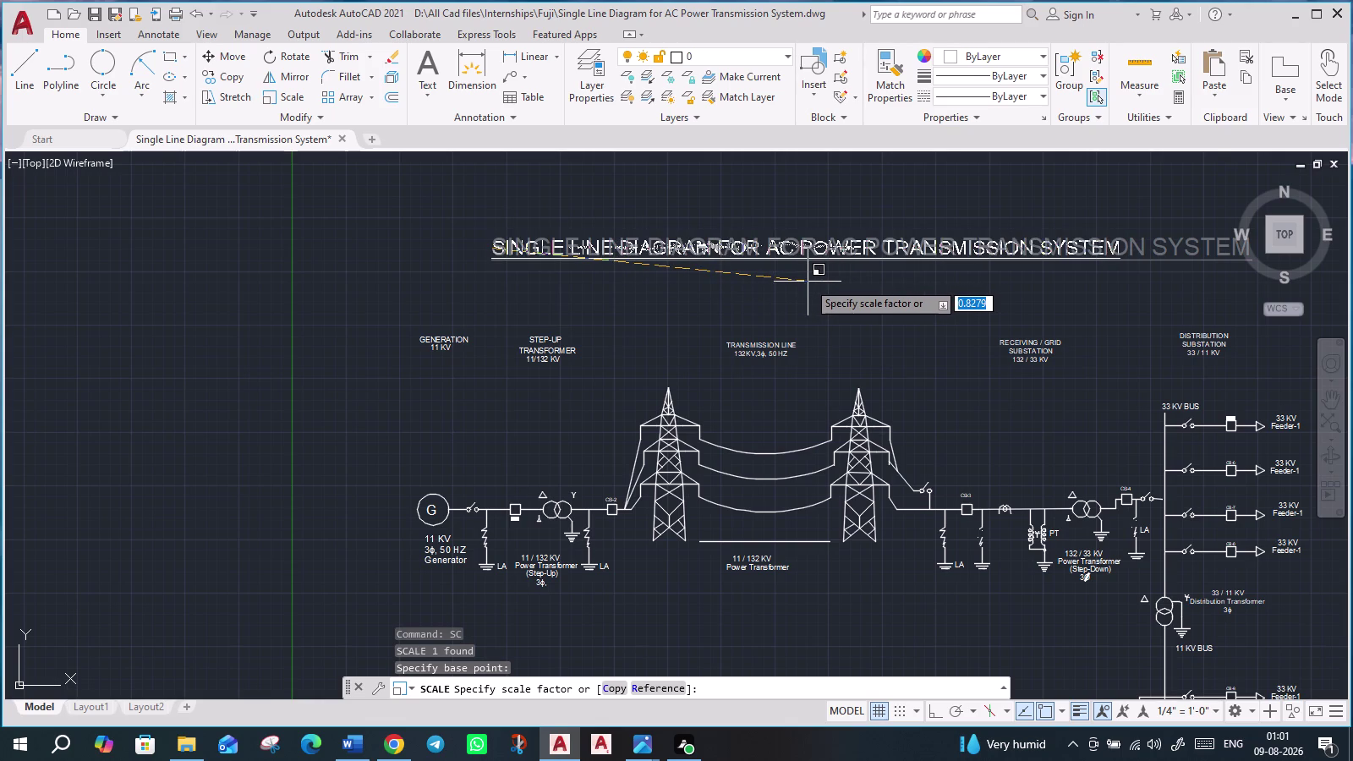
click(806, 282)
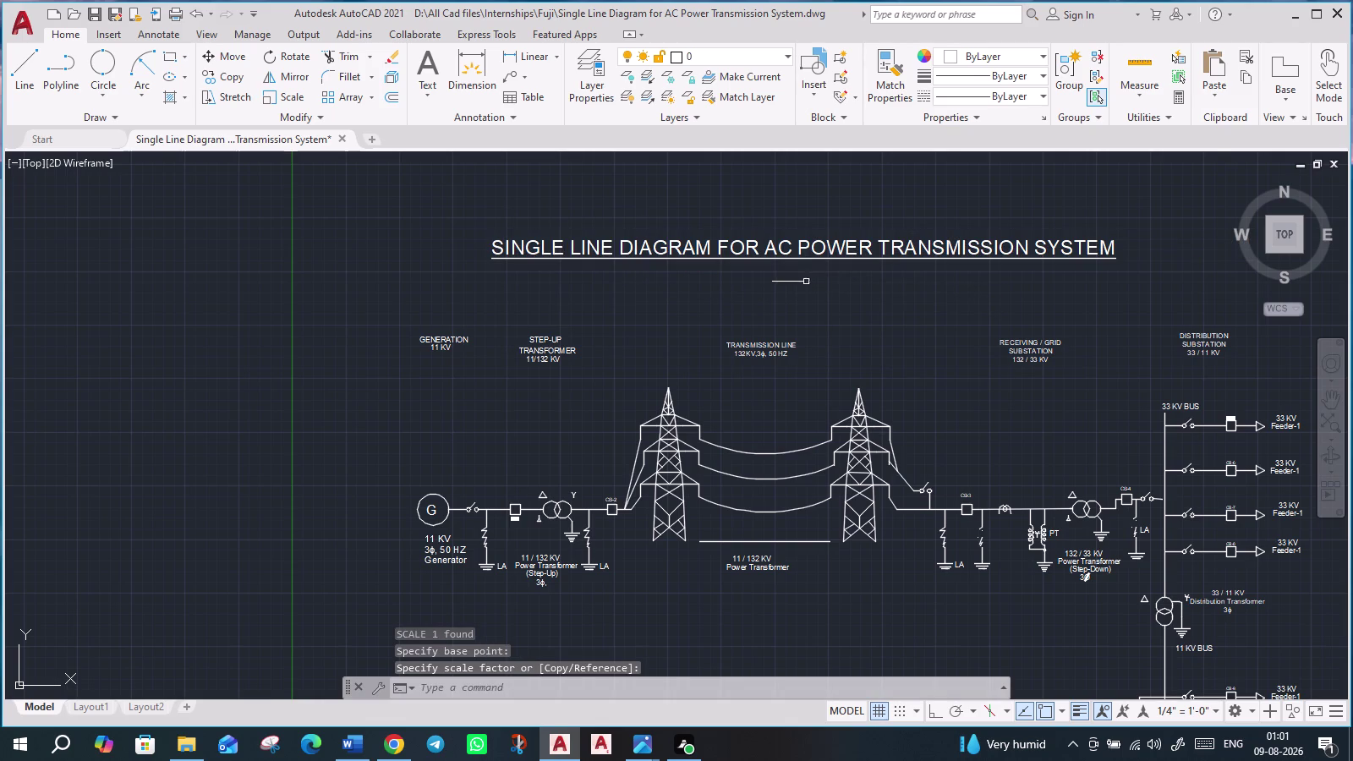
scroll(down, 3)
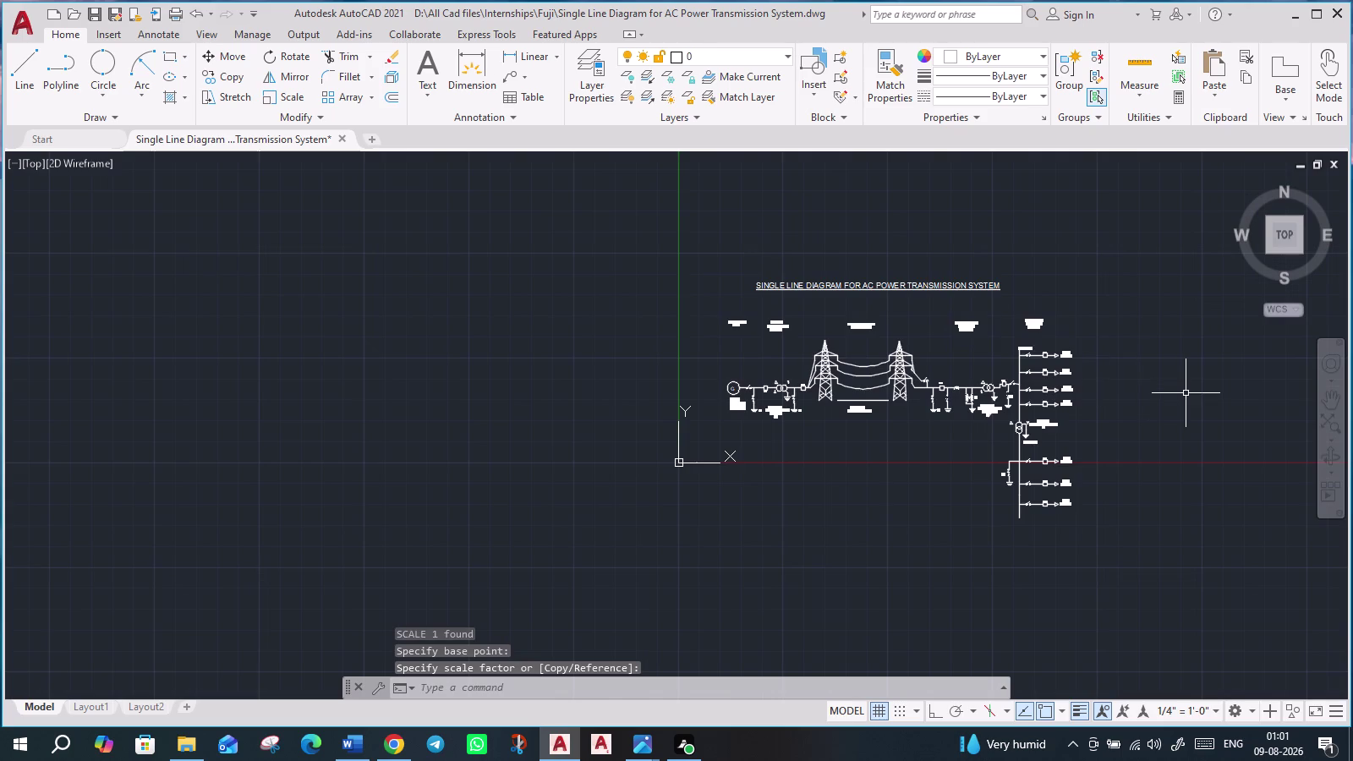
scroll(up, 3)
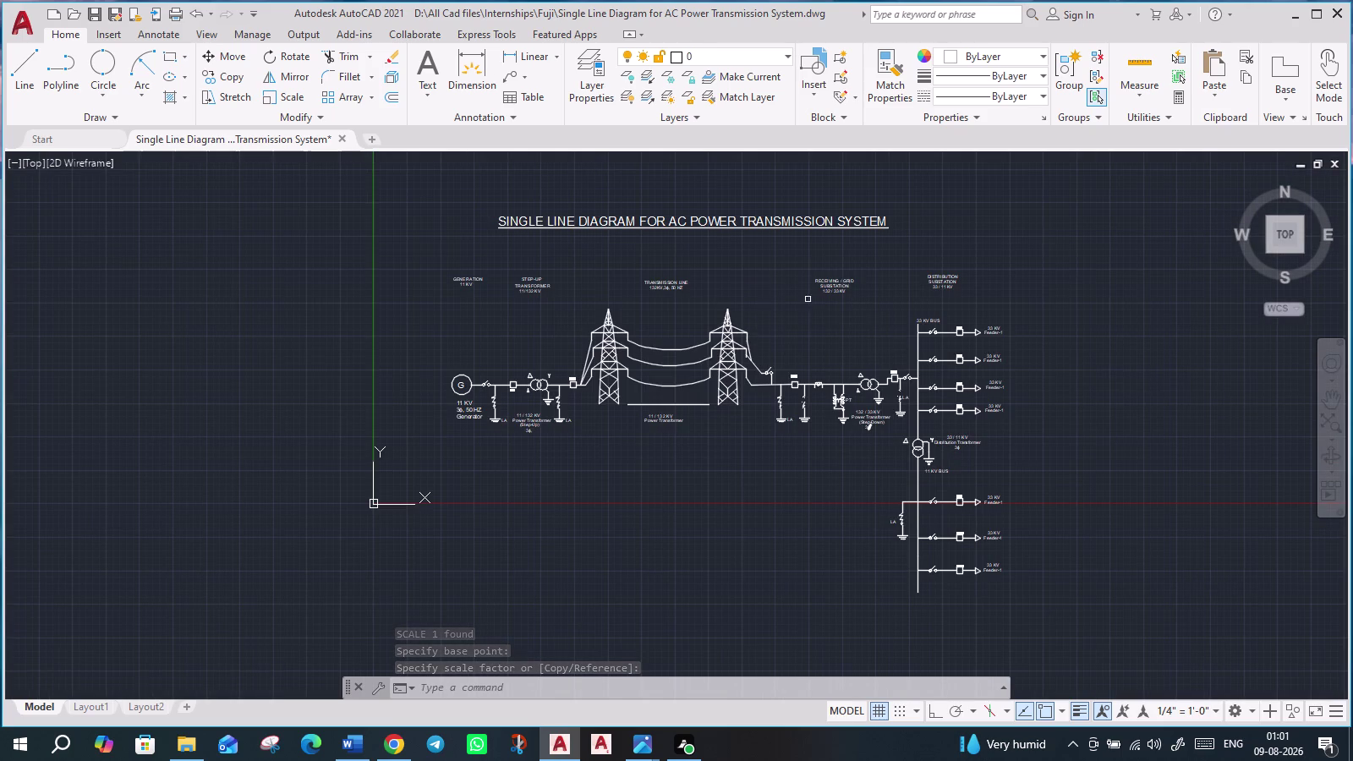
scroll(up, 3)
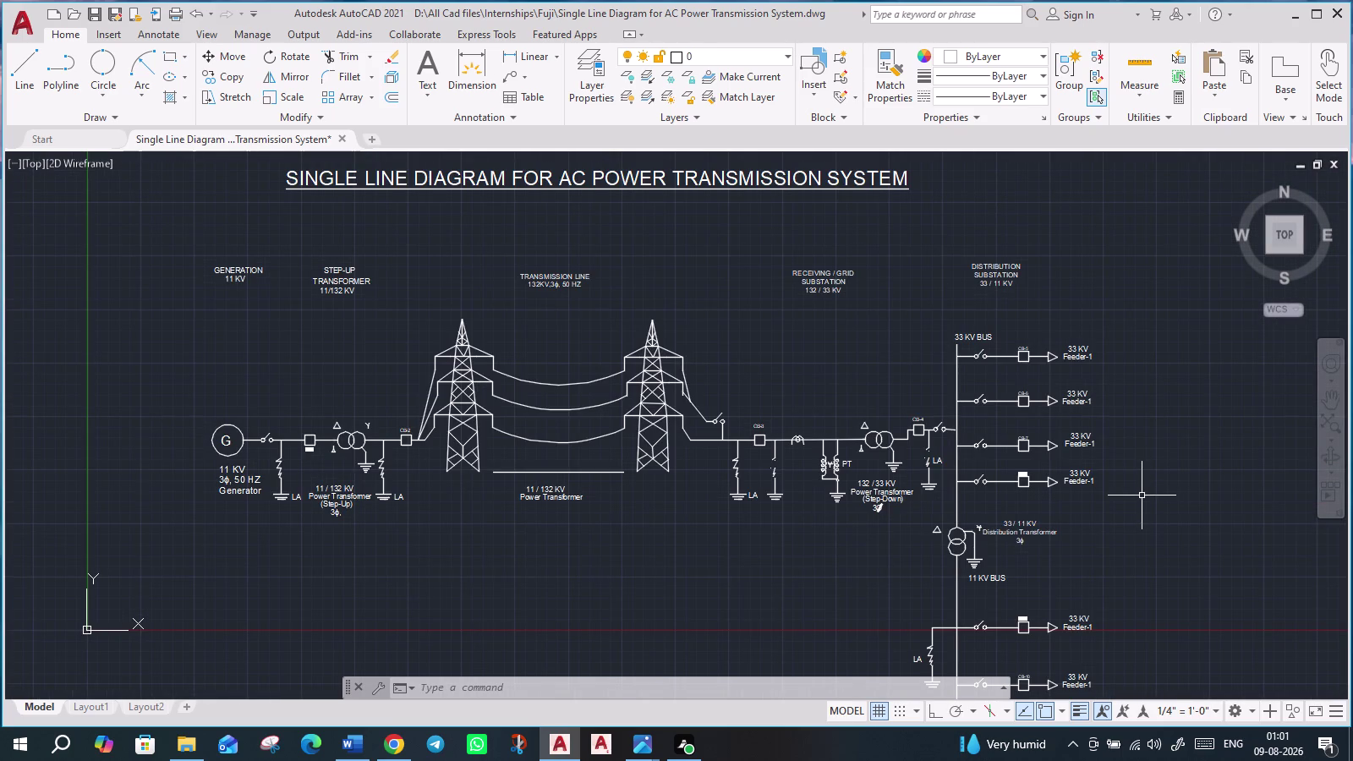
scroll(up, 3)
scroll(down, 3)
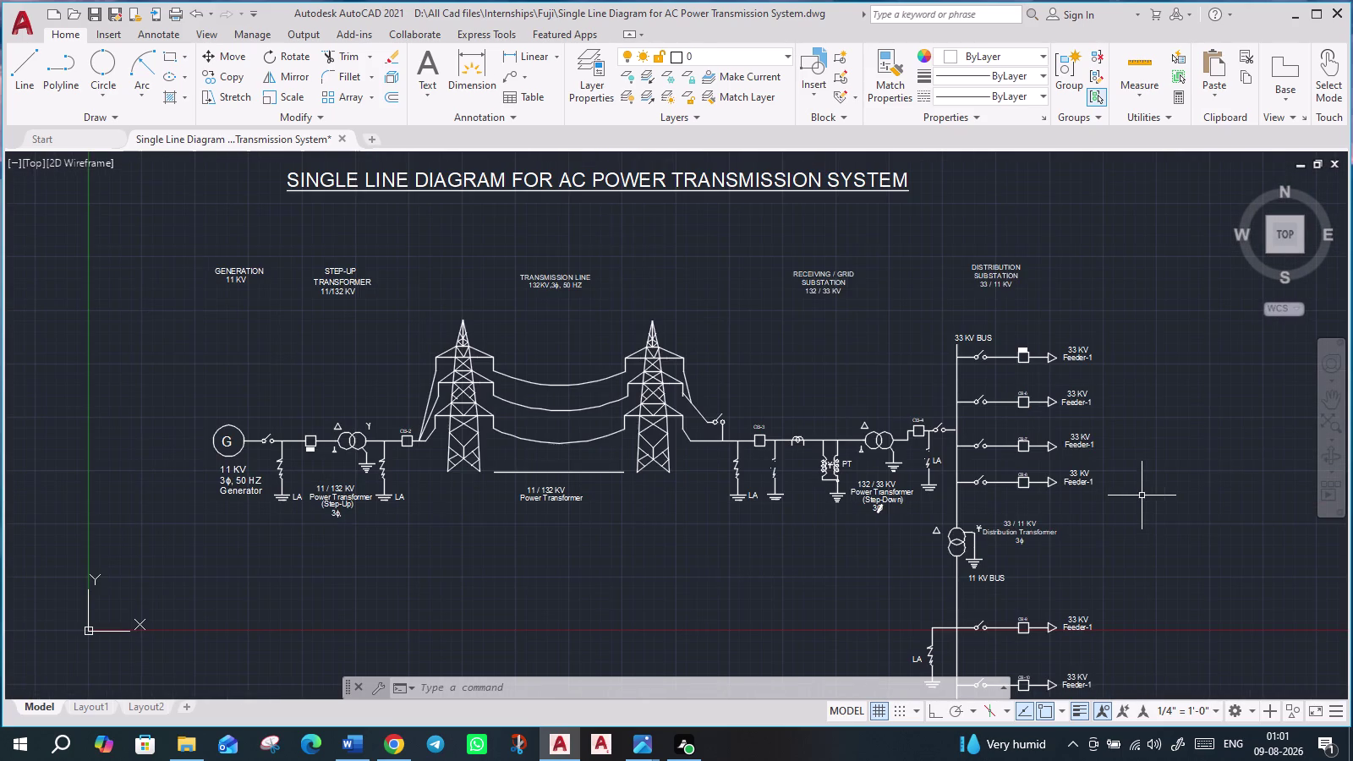
scroll(down, 3)
middle_drag(1181, 582, 1143, 533)
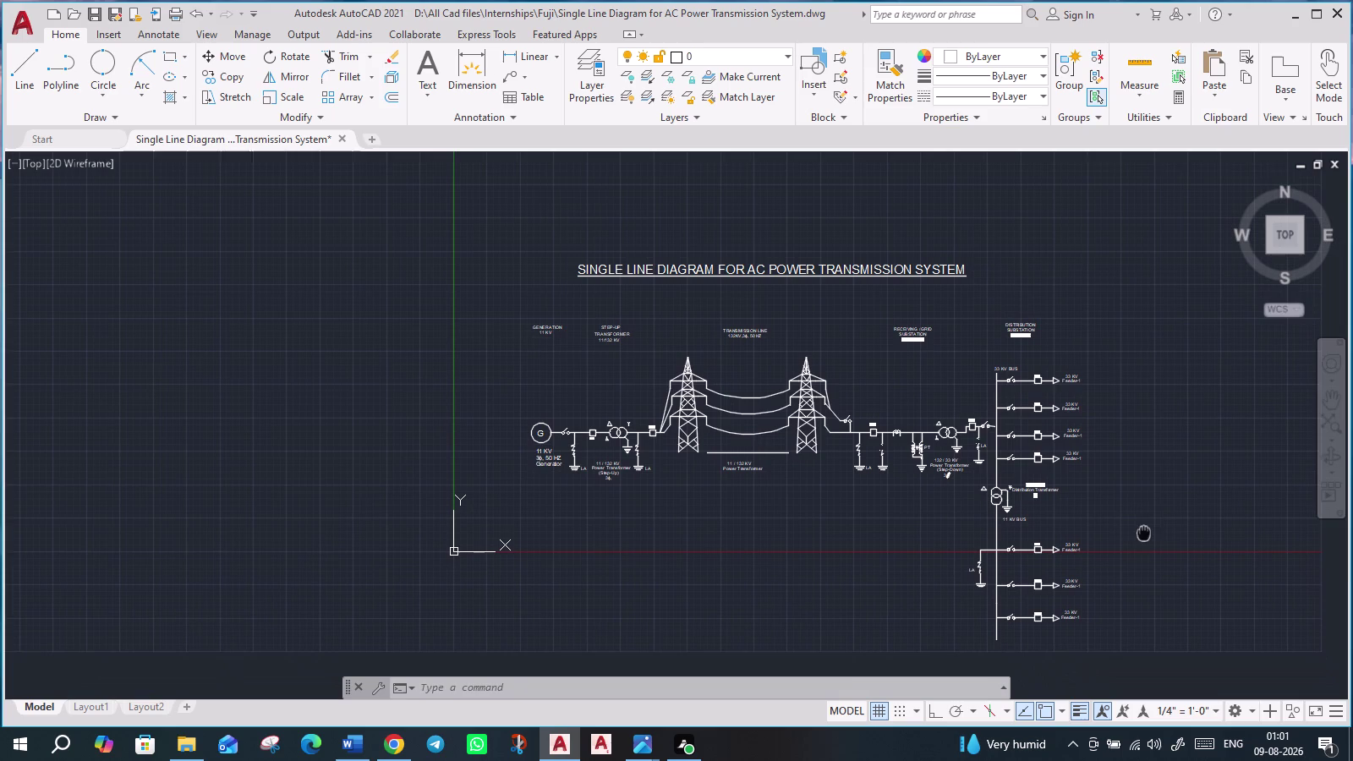
middle_drag(1143, 533, 1142, 530)
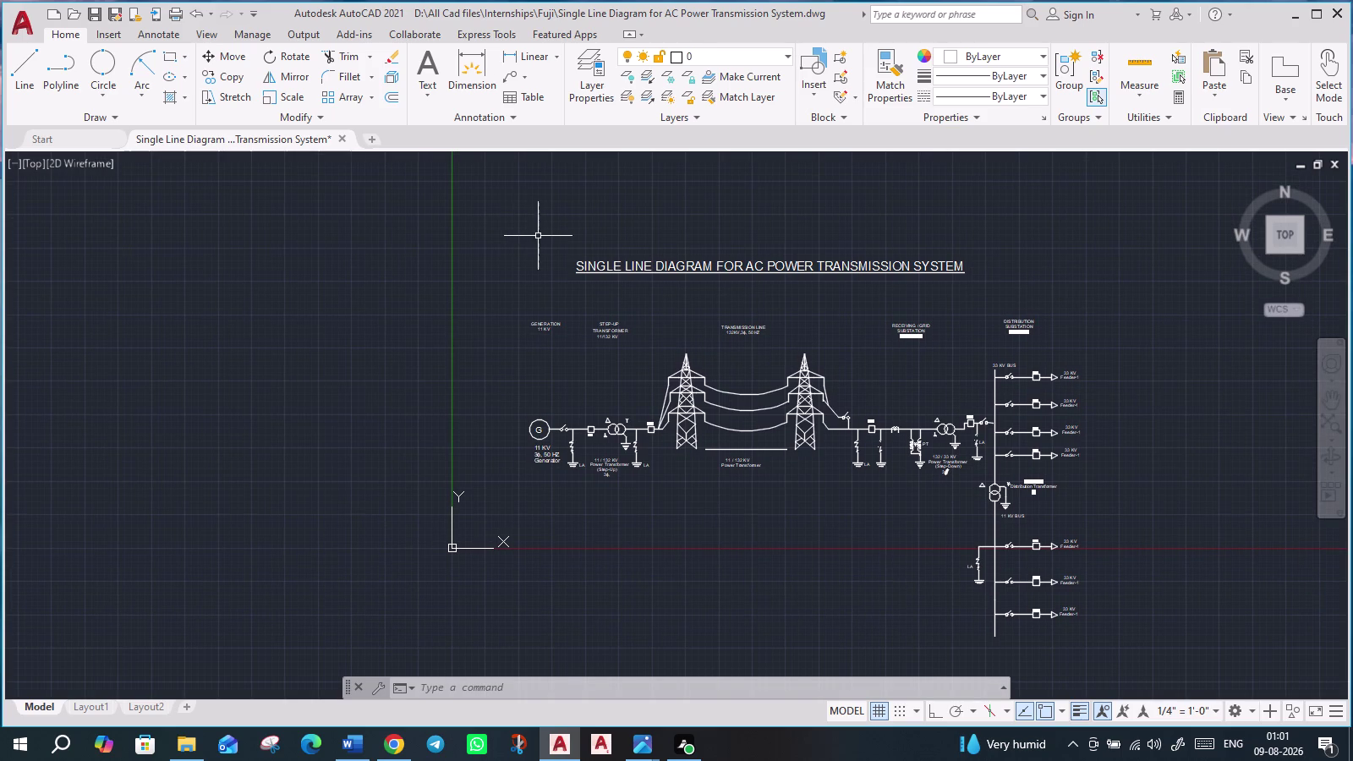
click(566, 249)
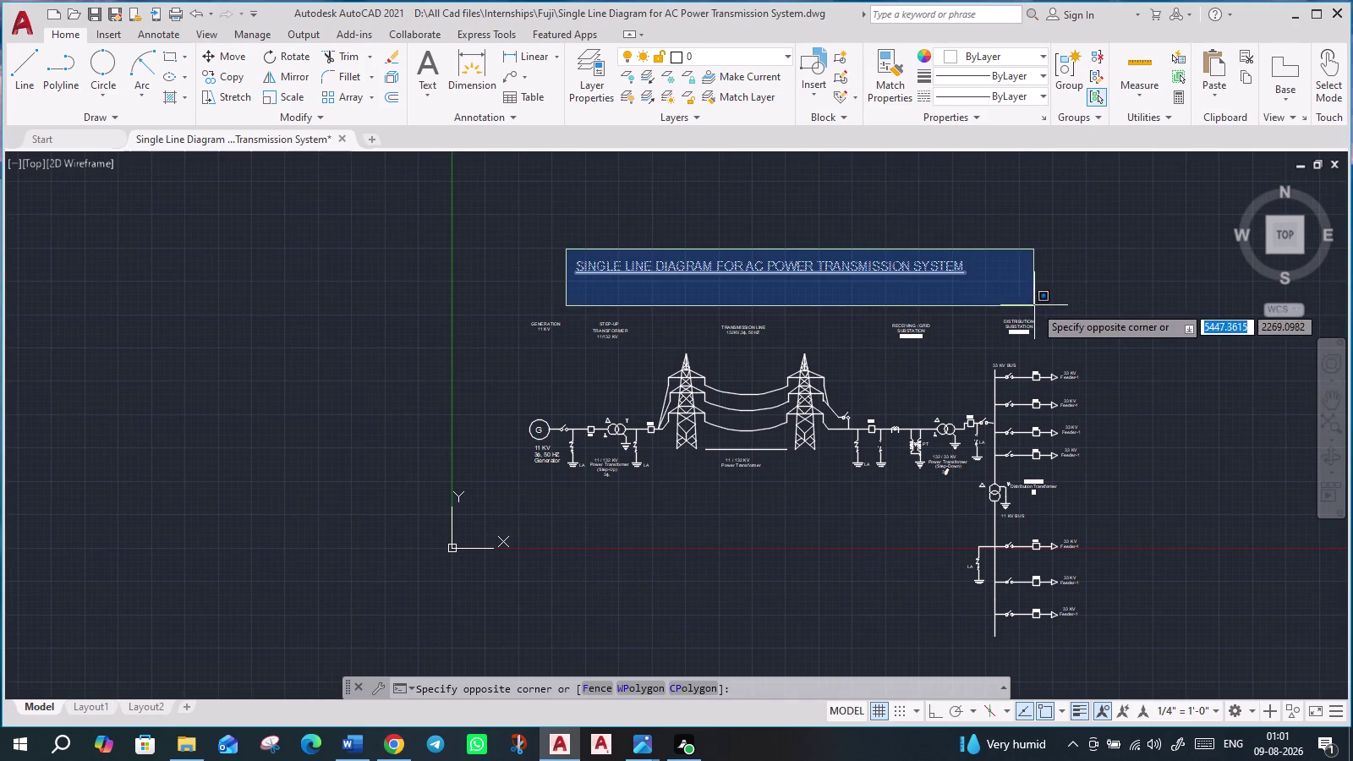
click(1035, 302)
key(Escape)
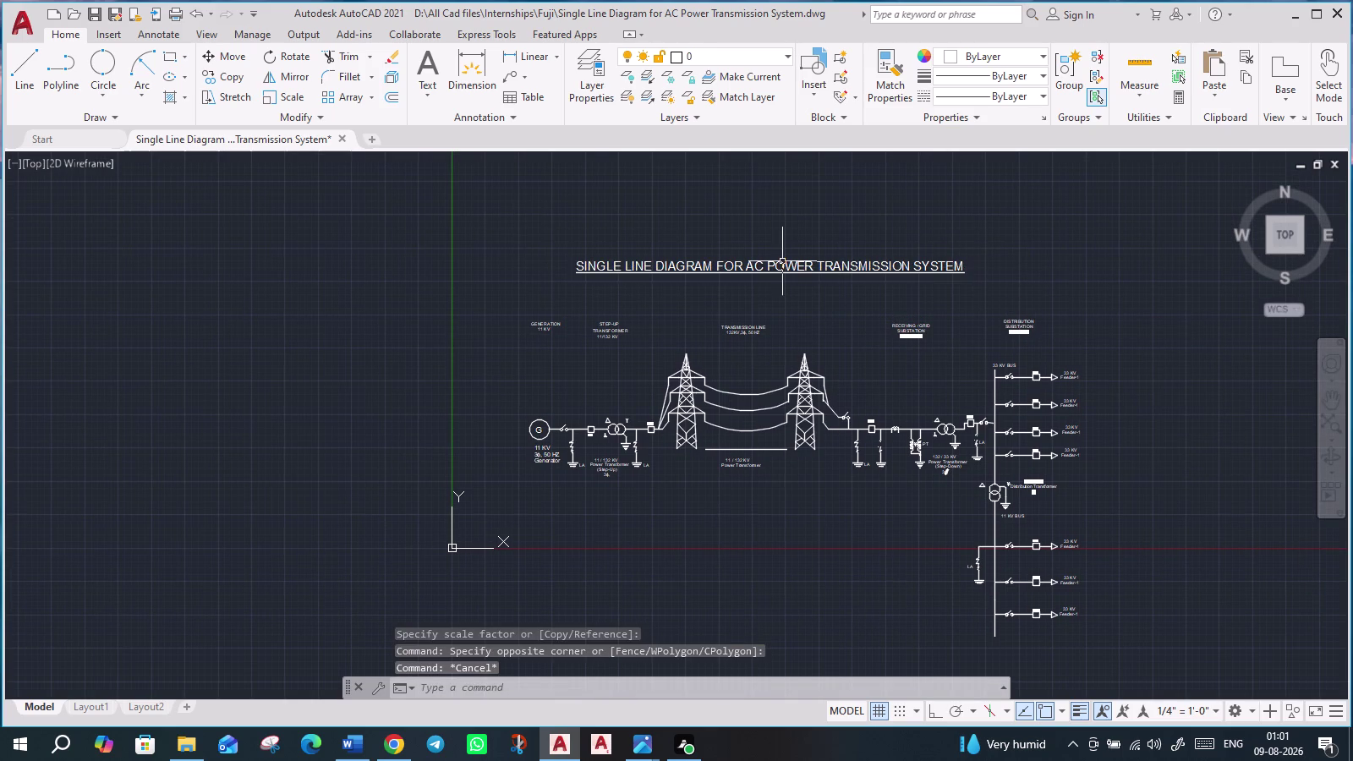
double_click(783, 262)
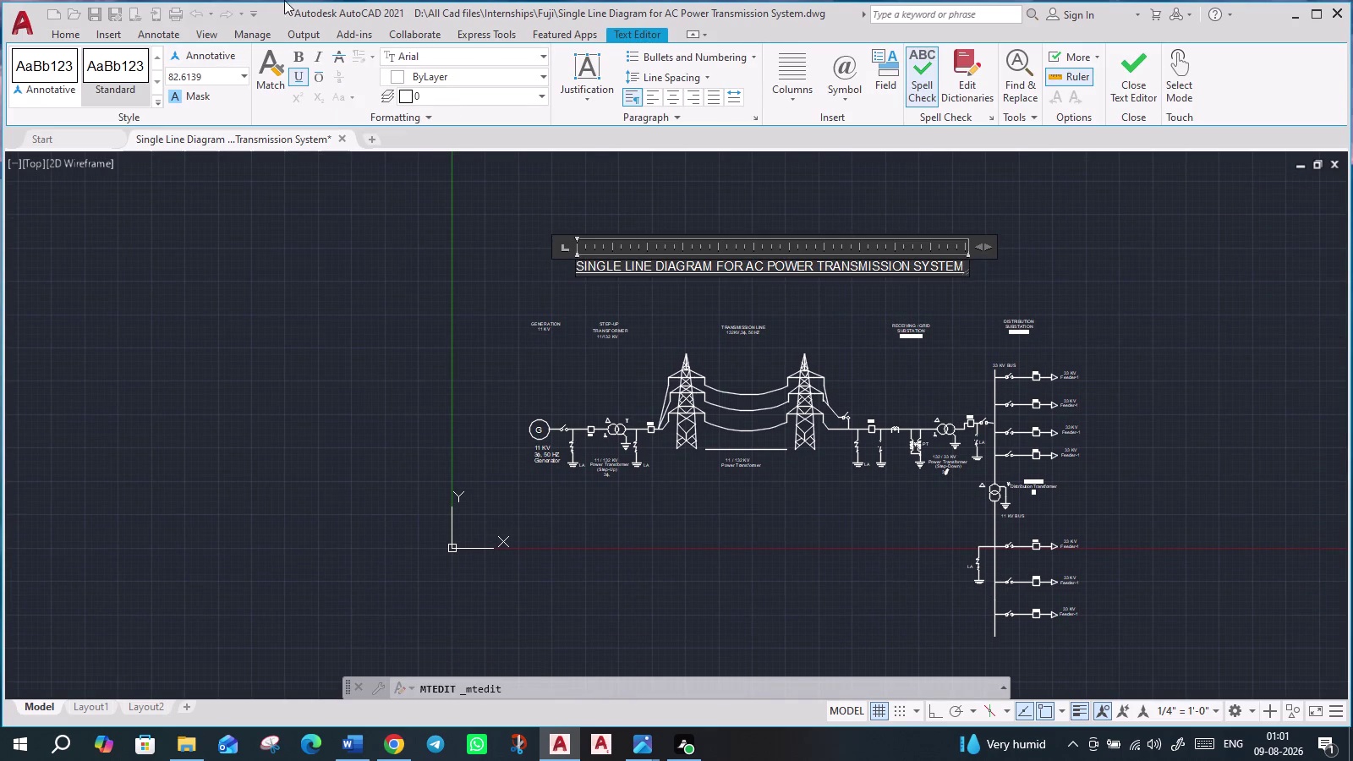
Bold the whole title text and widen its text box to keep one line.
click(297, 56)
scroll(up, 3)
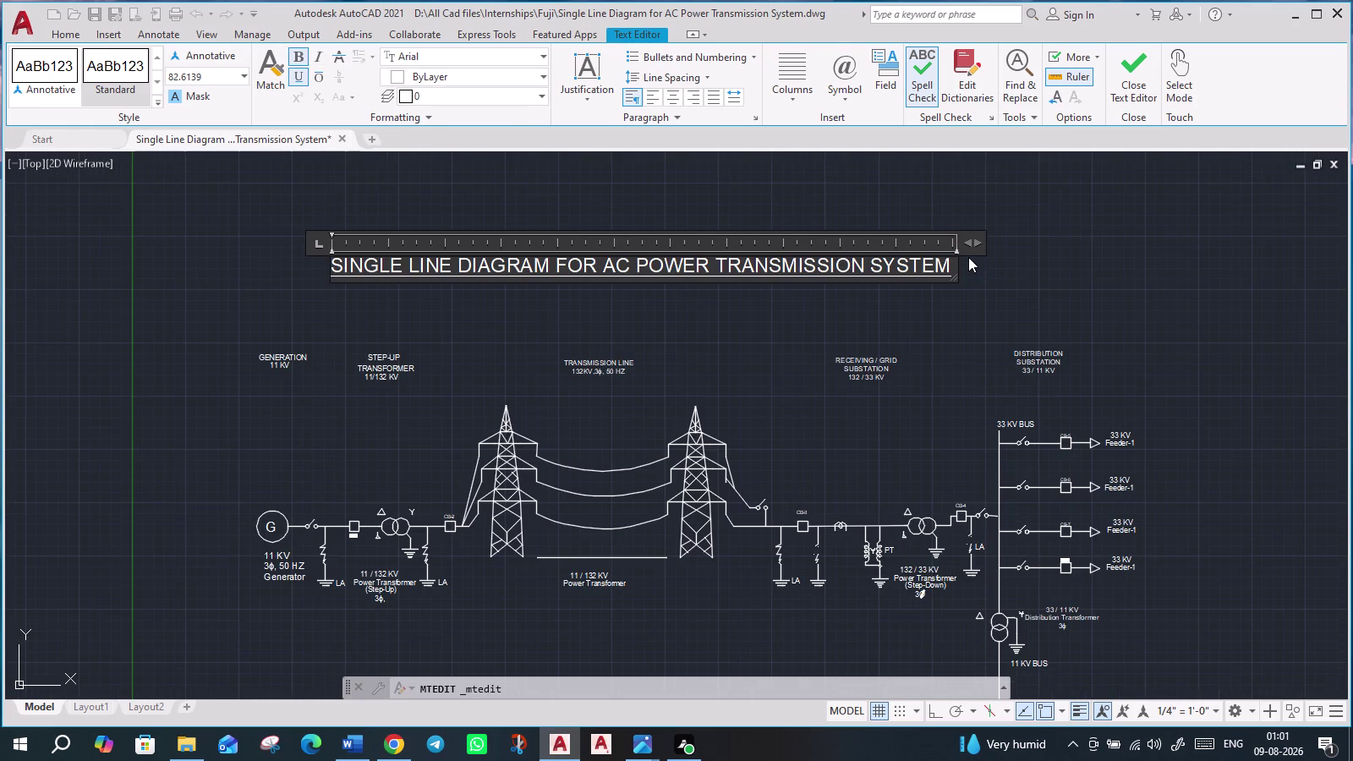
key(Escape)
click(851, 376)
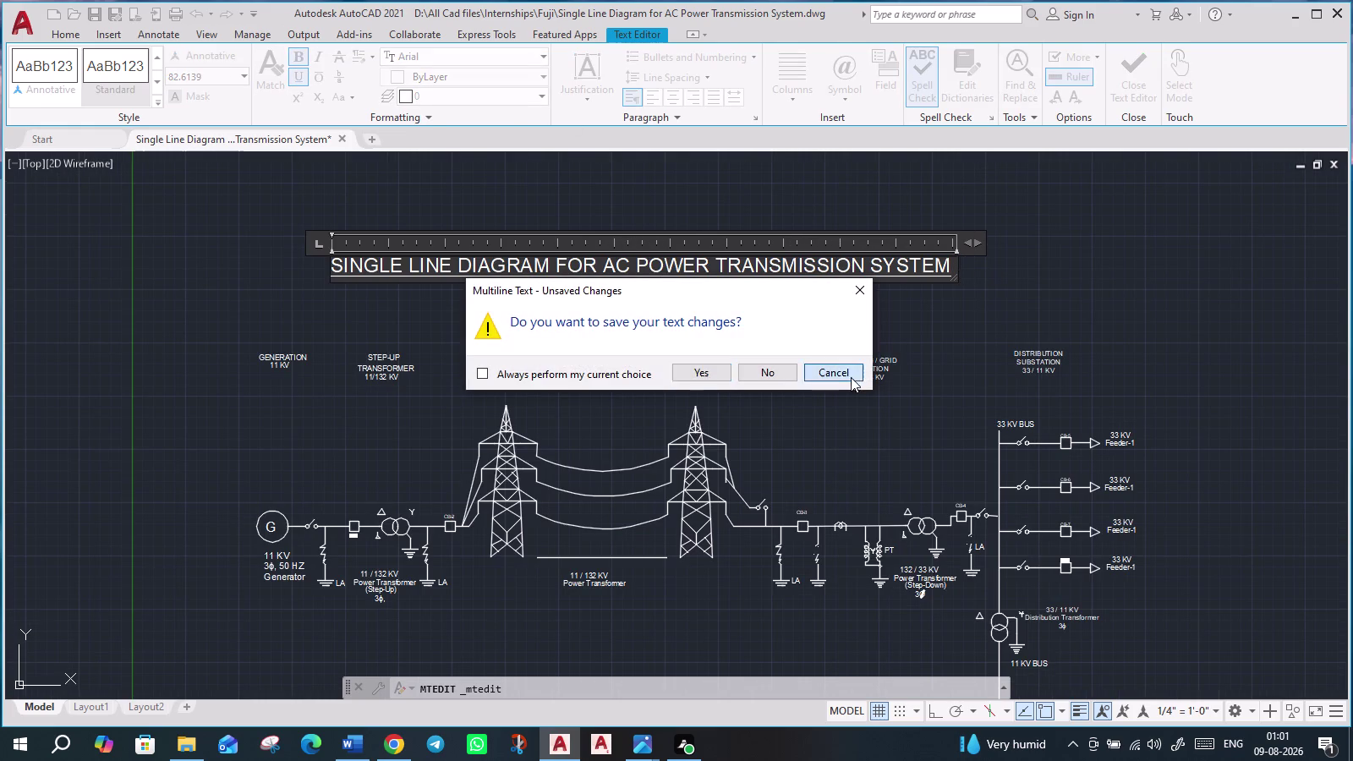
drag(952, 265, 770, 258)
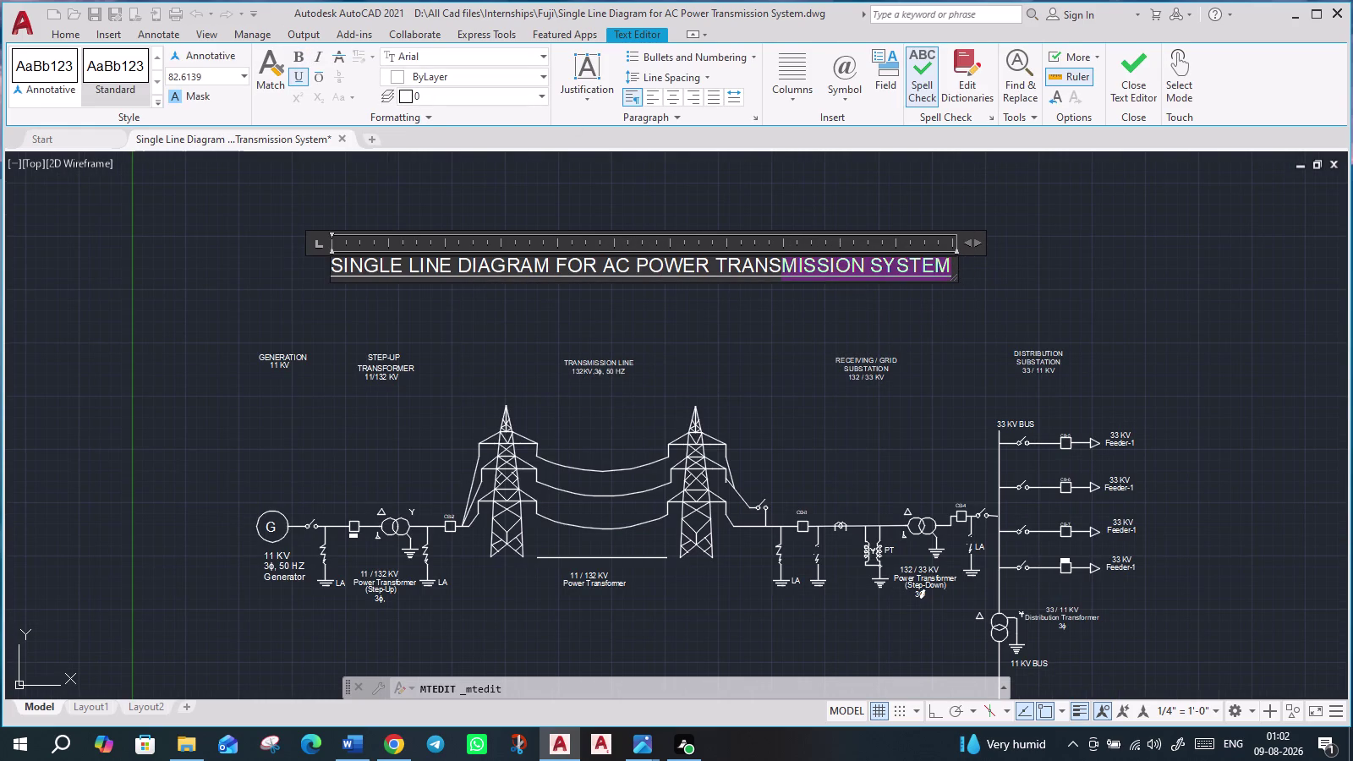
drag(770, 258, 278, 242)
click(292, 57)
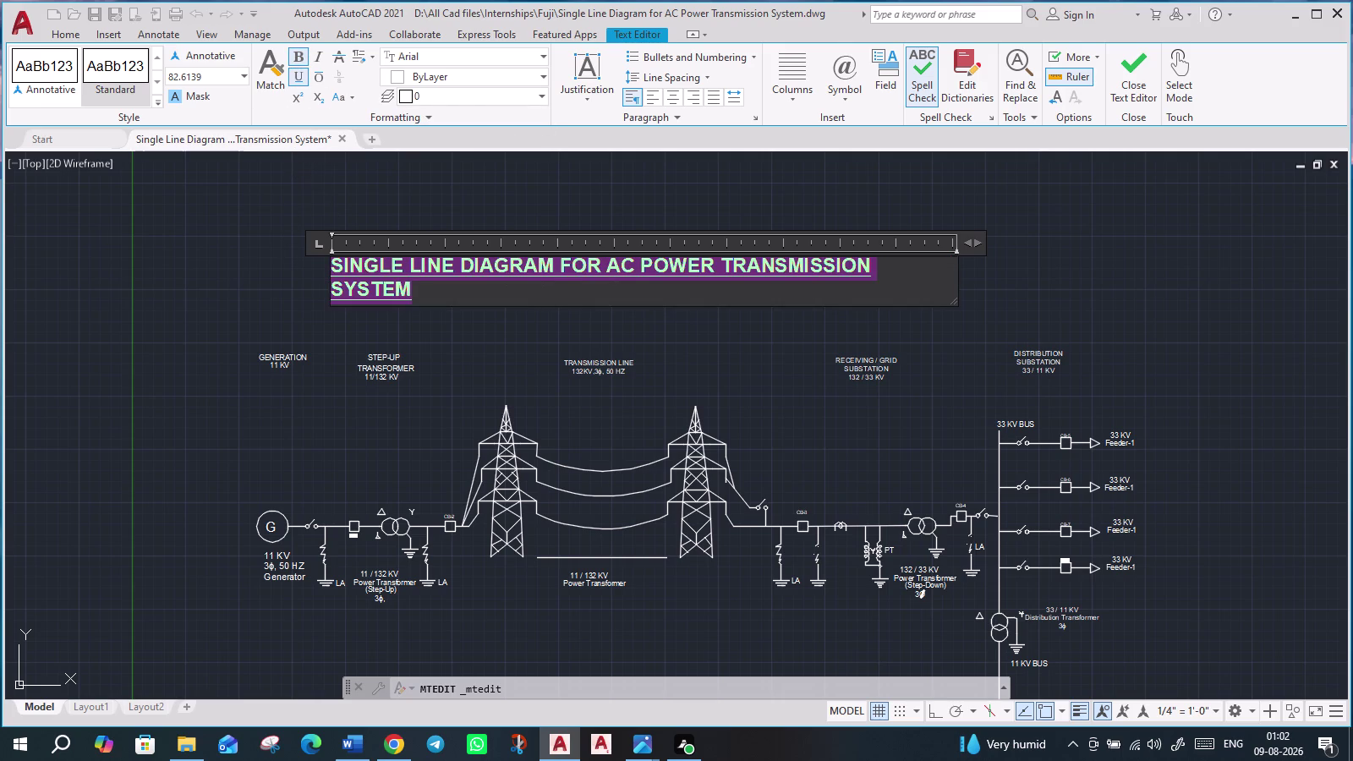
drag(955, 278, 979, 276)
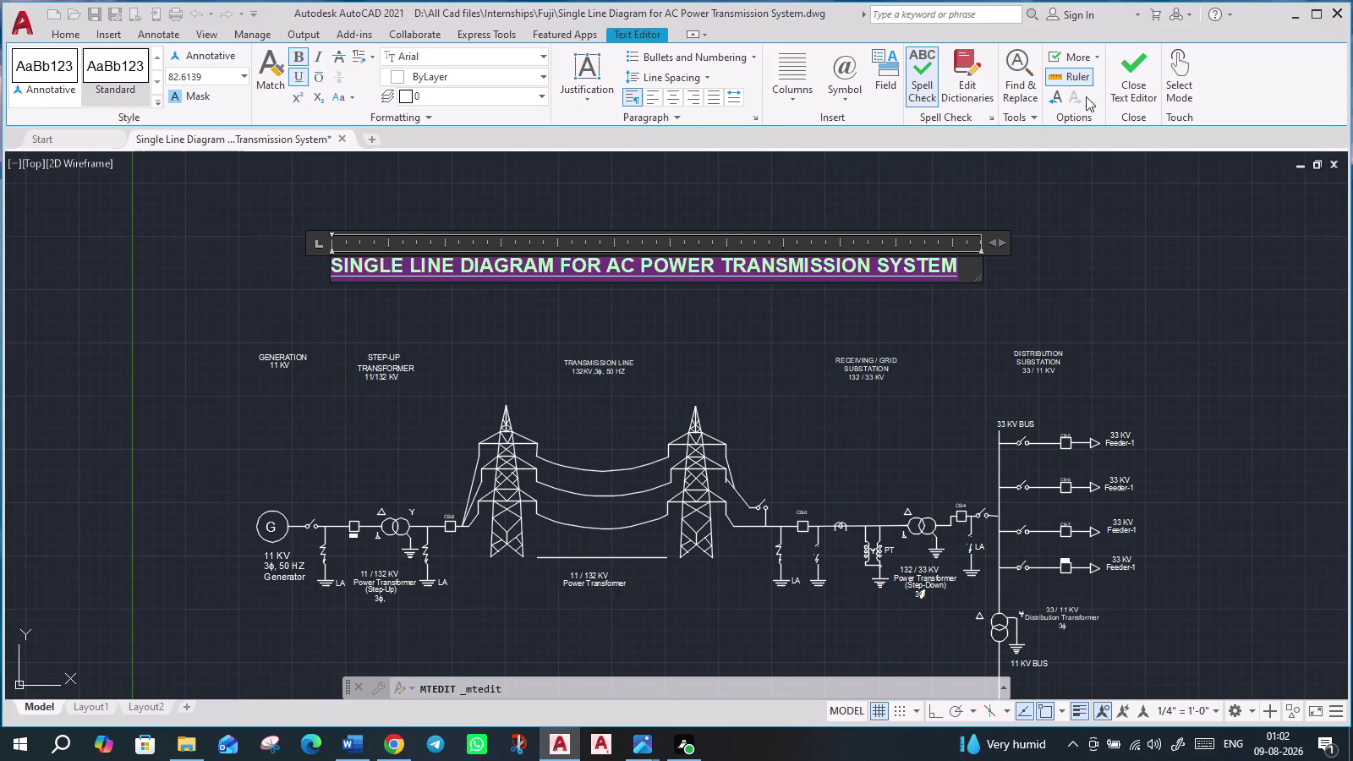
click(1122, 82)
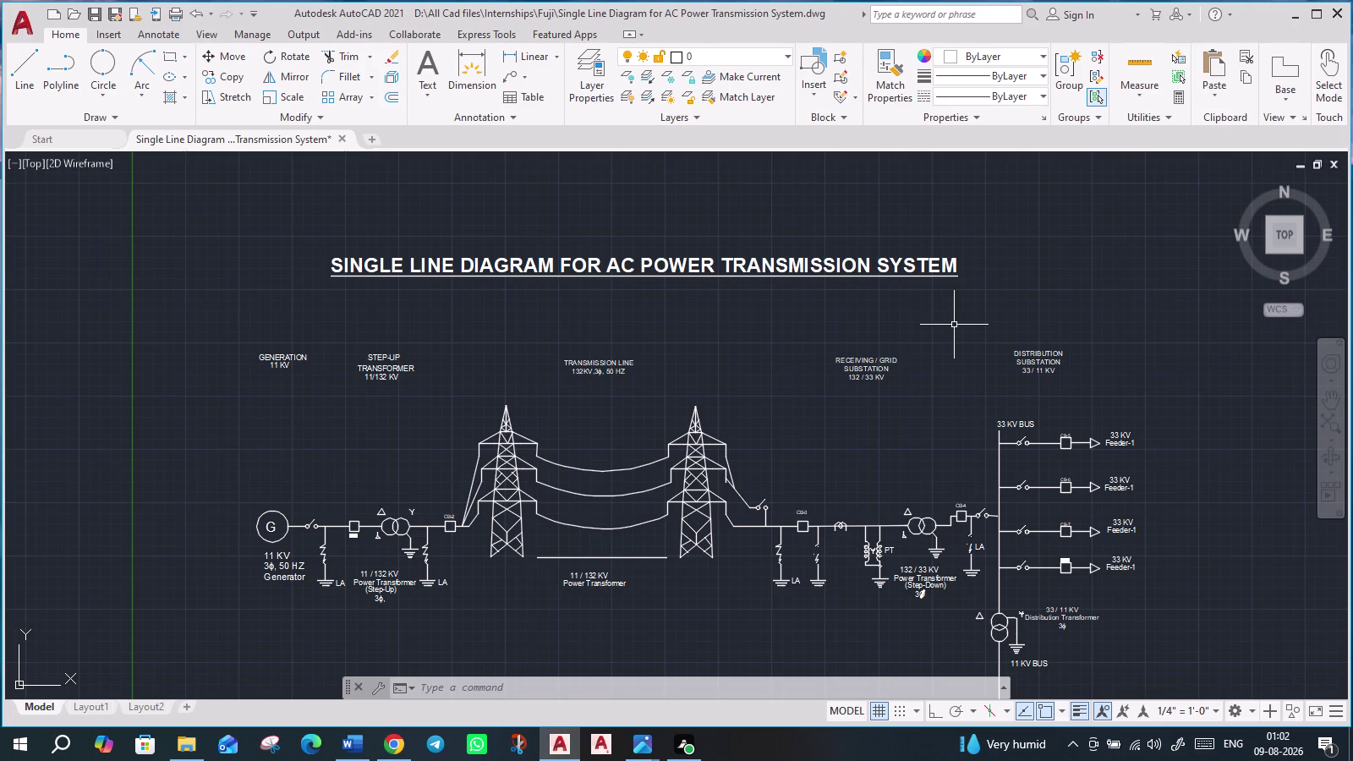
Shift the title a little to the right by its insertion grip.
click(346, 264)
click(330, 263)
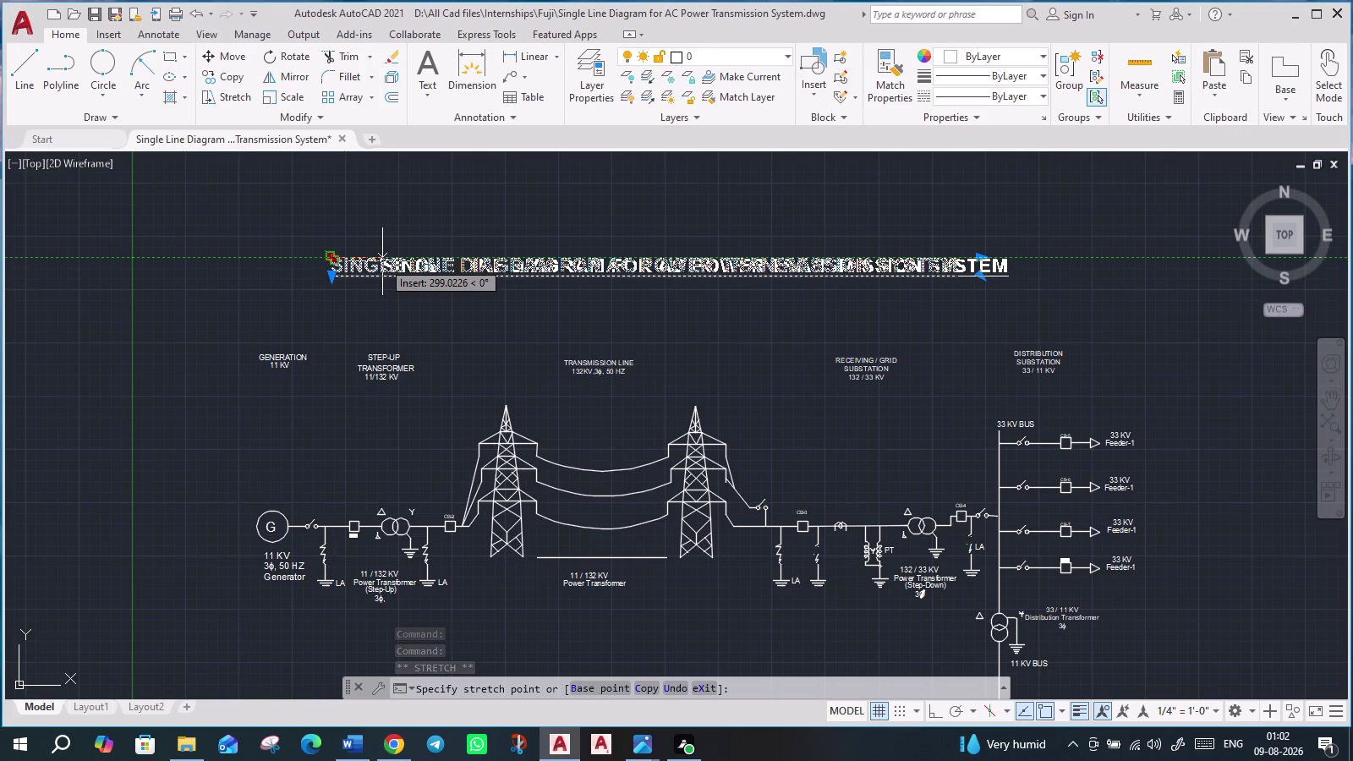
click(382, 262)
key(Escape)
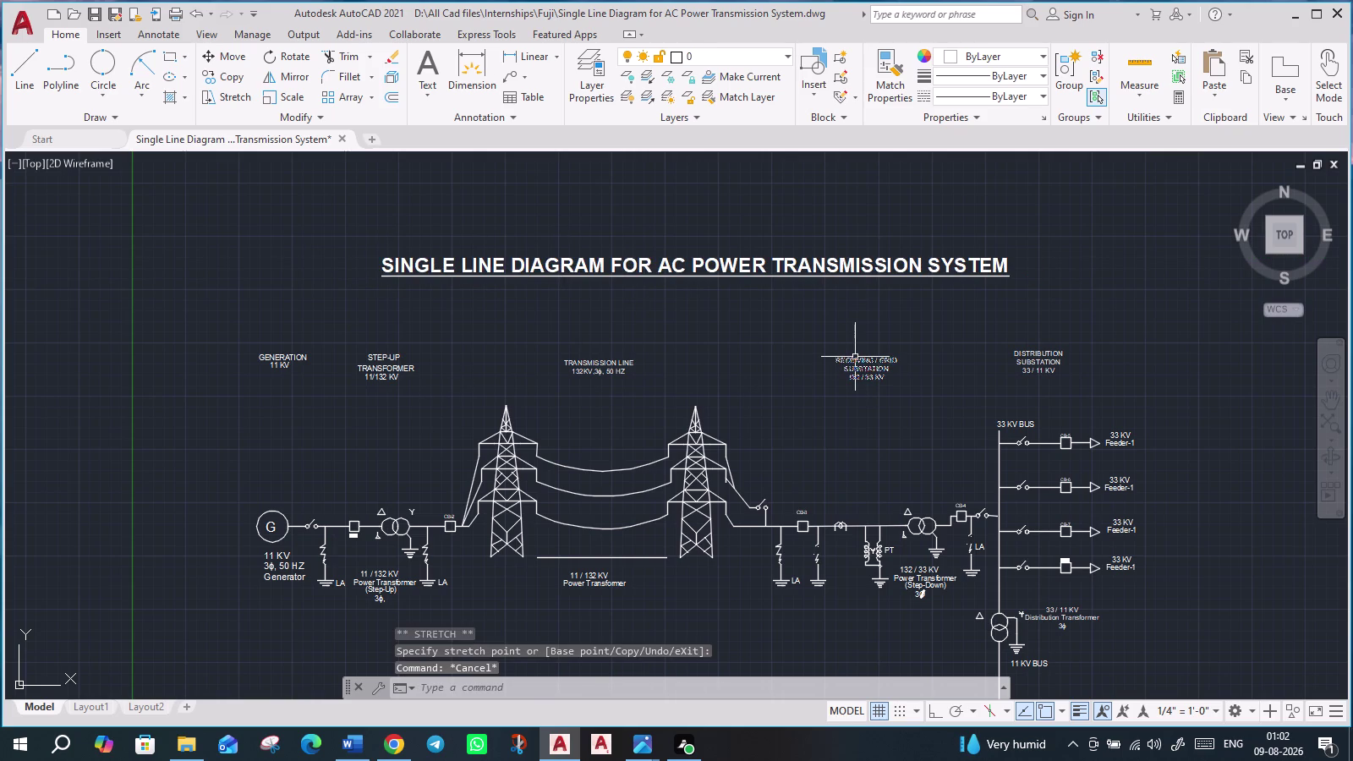
Lower the title slightly above the diagram using its insertion grip.
click(390, 259)
click(384, 257)
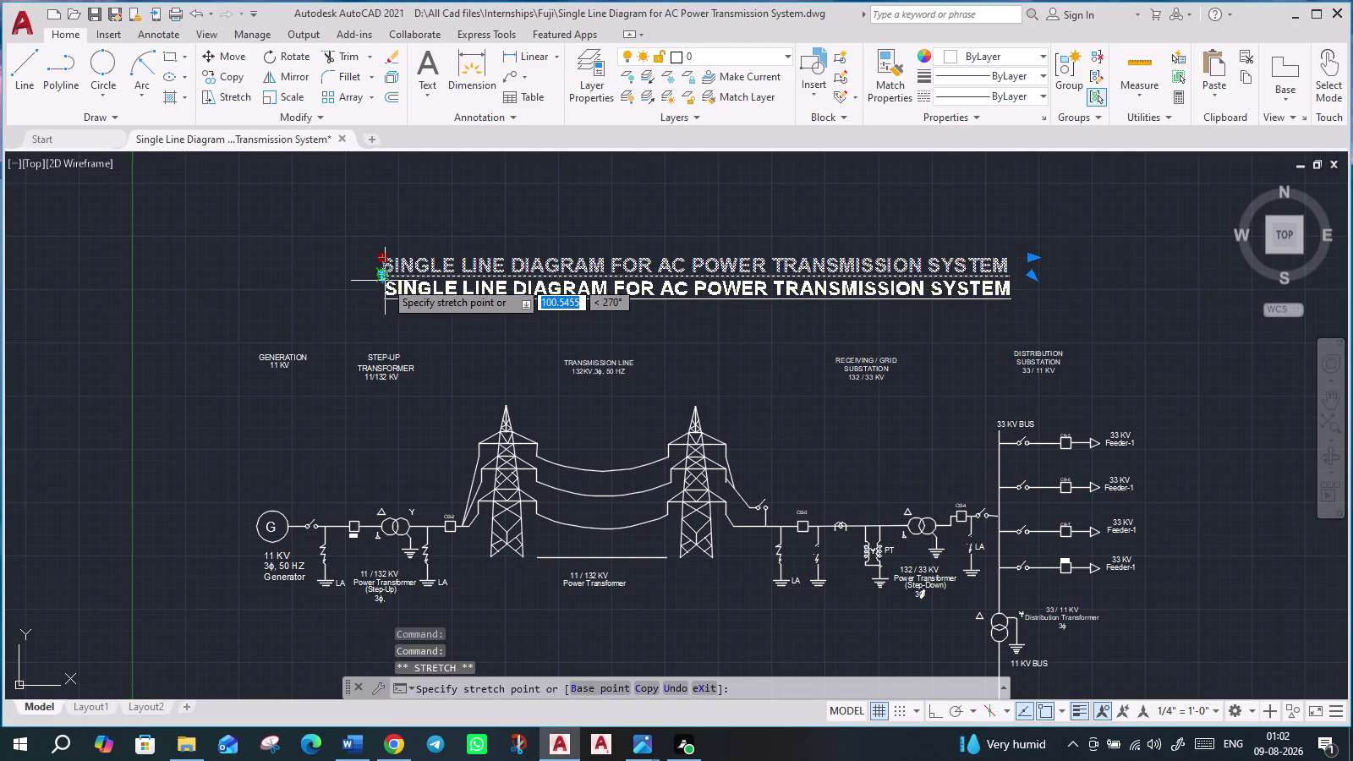
click(385, 281)
key(Escape)
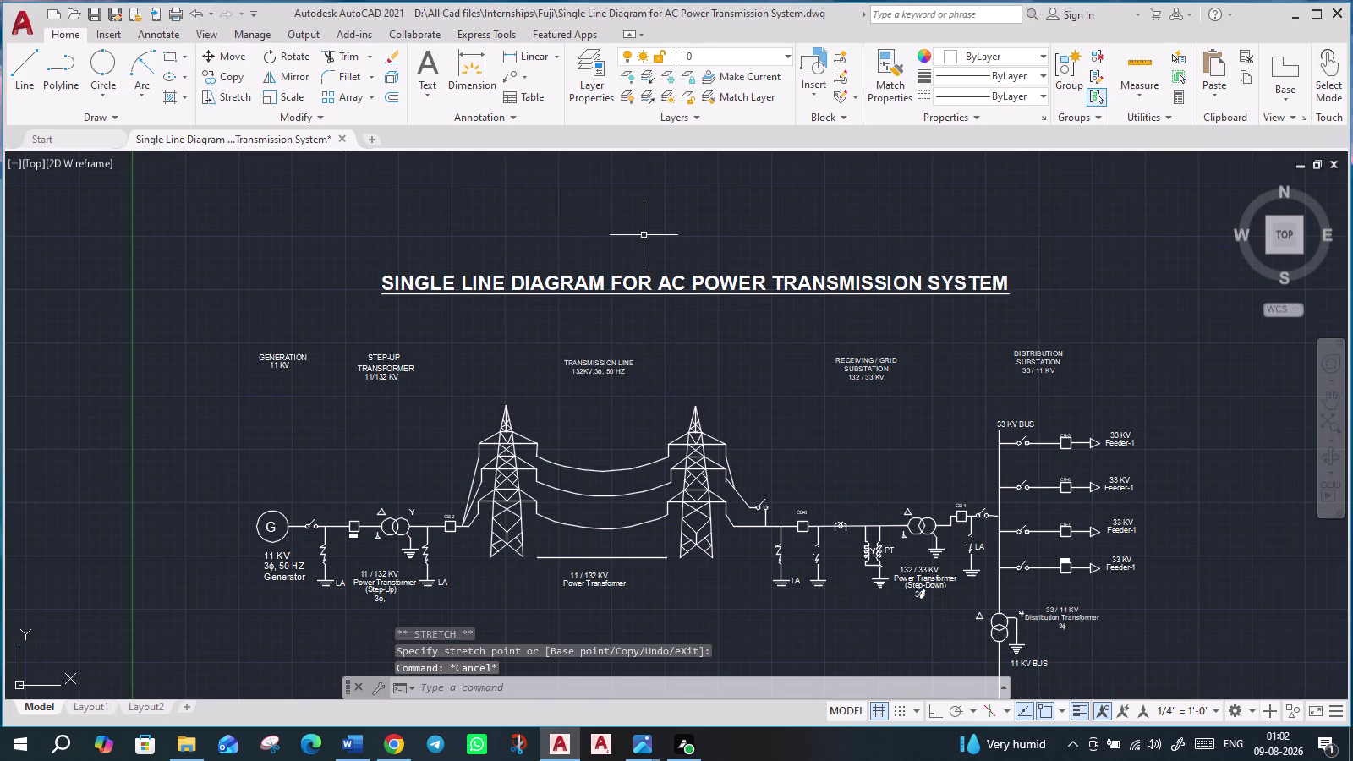
scroll(down, 3)
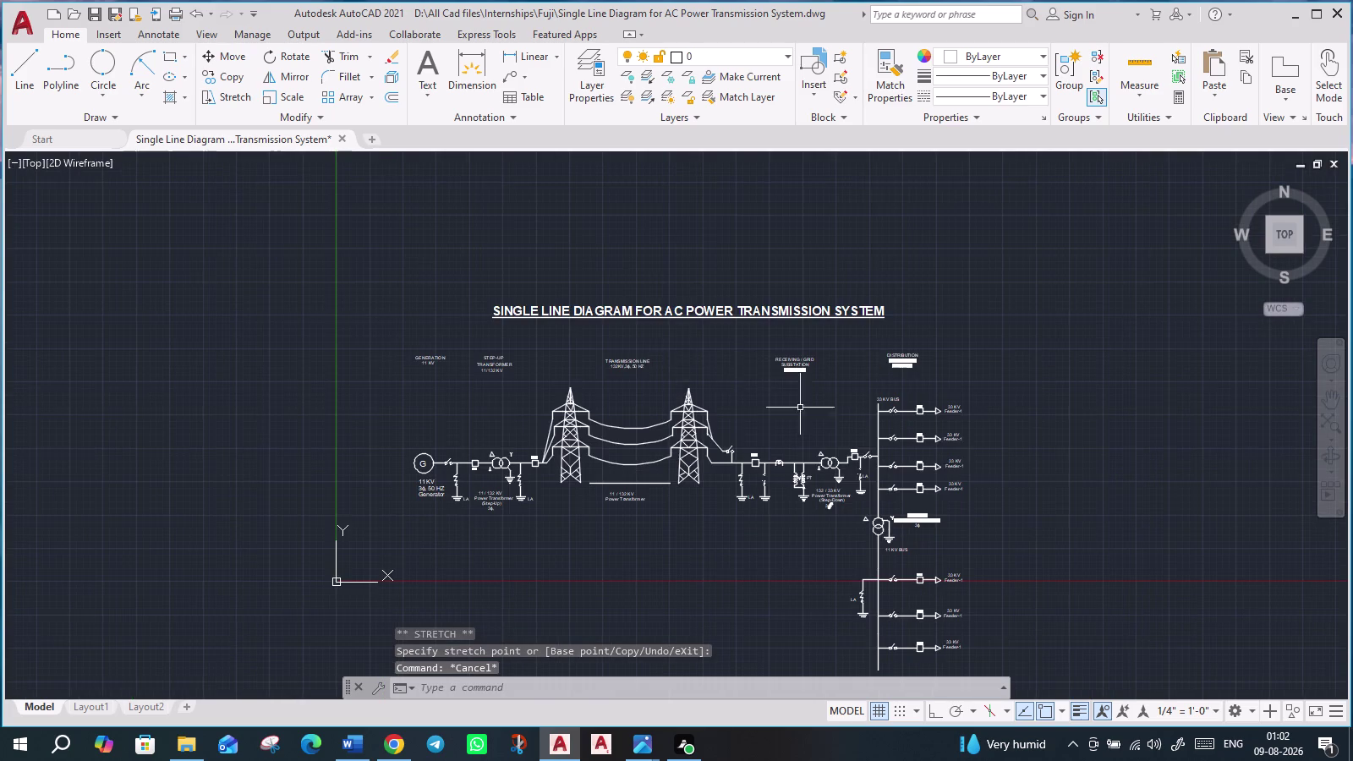
Drag the UCS origin grip to a point below the diagram.
scroll(up, 3)
middle_drag(1114, 521, 1086, 378)
scroll(down, 3)
click(408, 513)
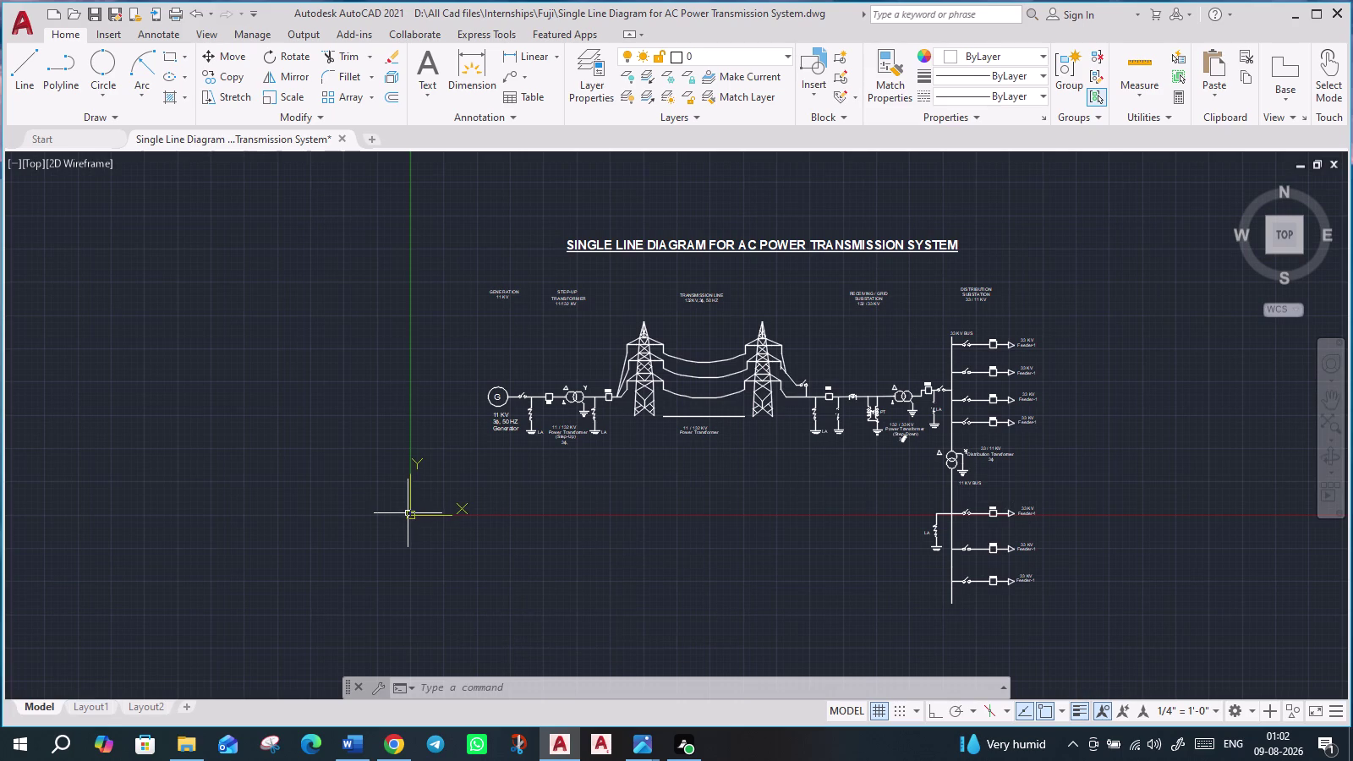
click(411, 511)
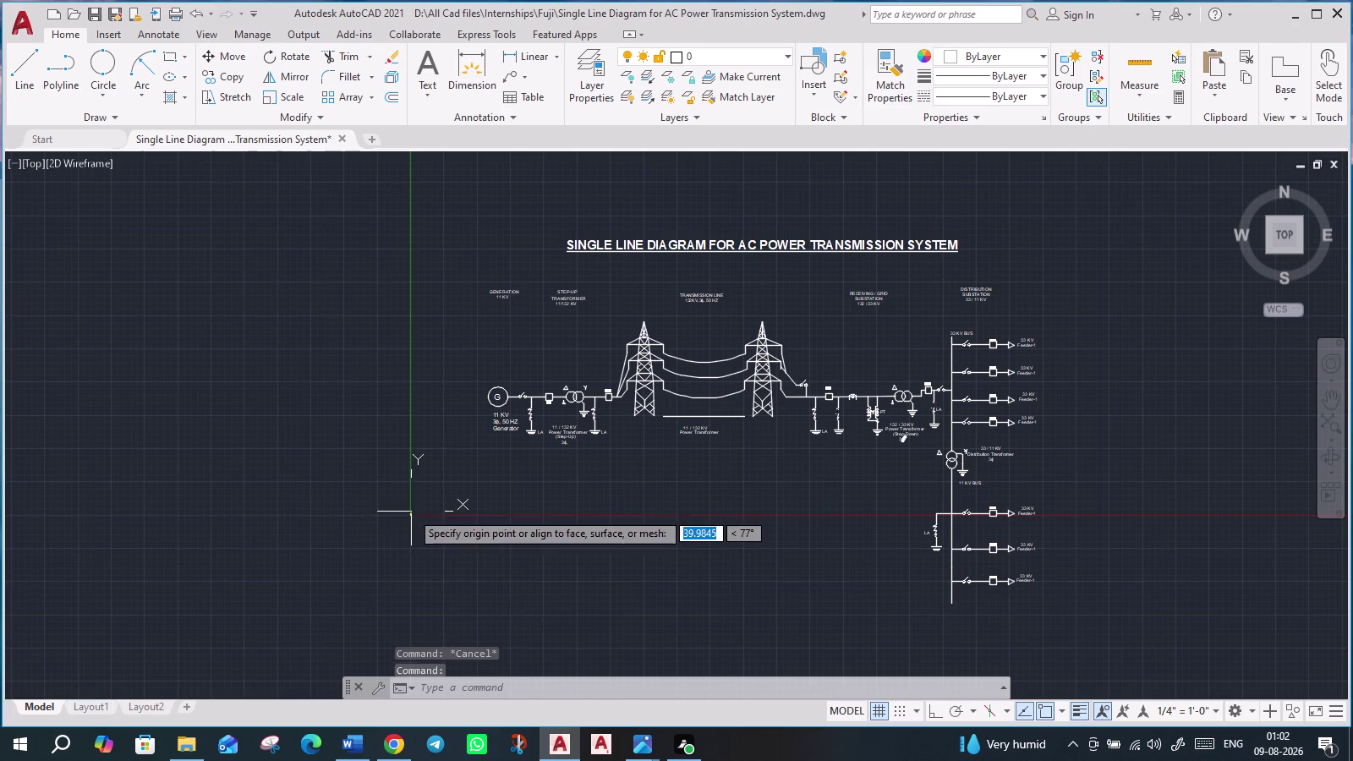
click(317, 654)
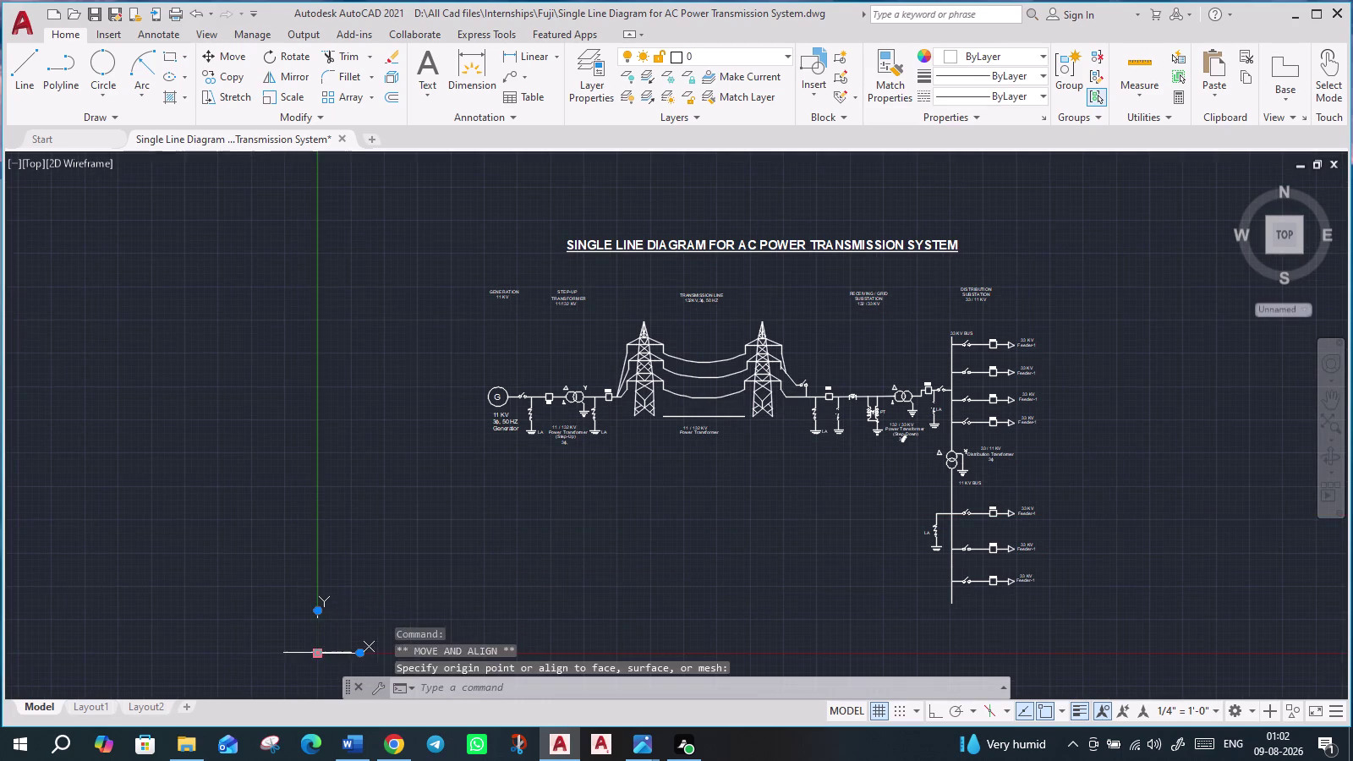
Pan below the diagram and move the UCS origin further down and left.
middle_drag(658, 550, 493, 548)
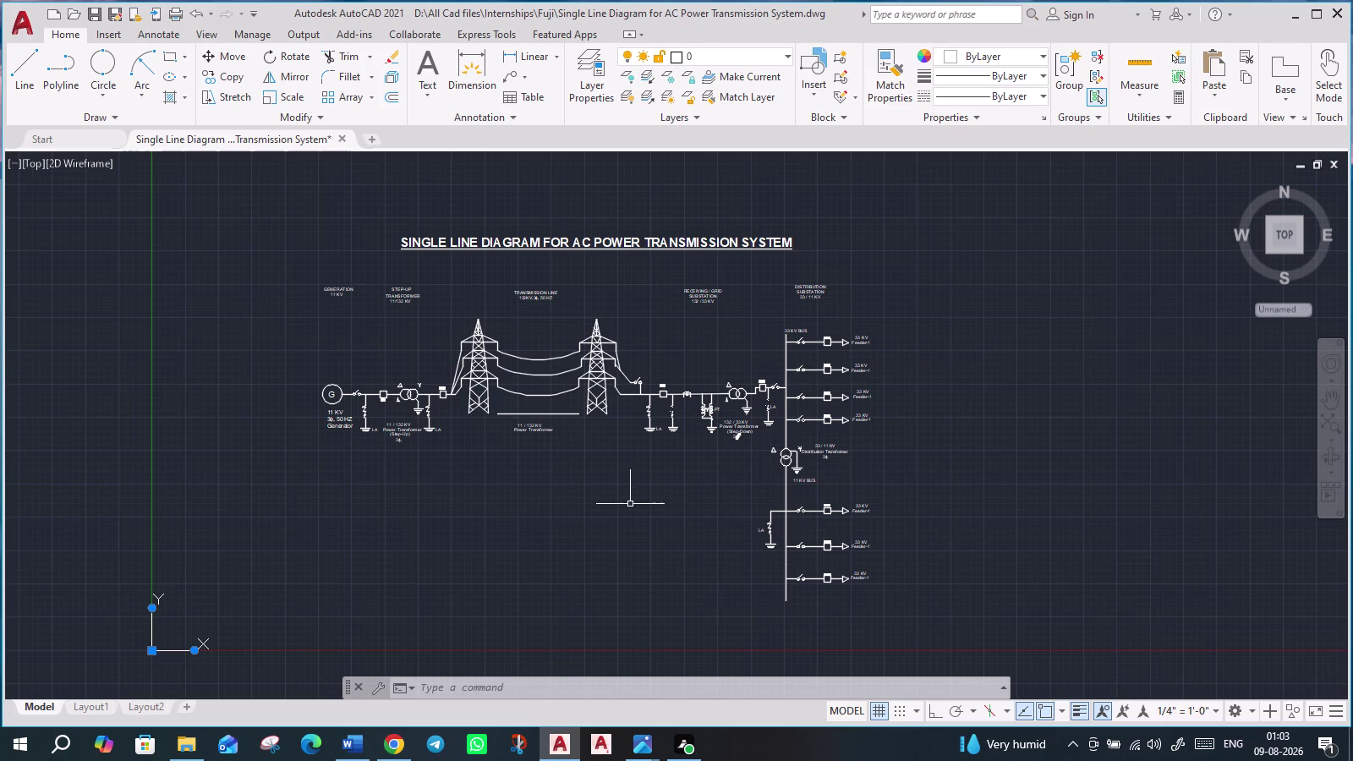
middle_drag(698, 547, 681, 482)
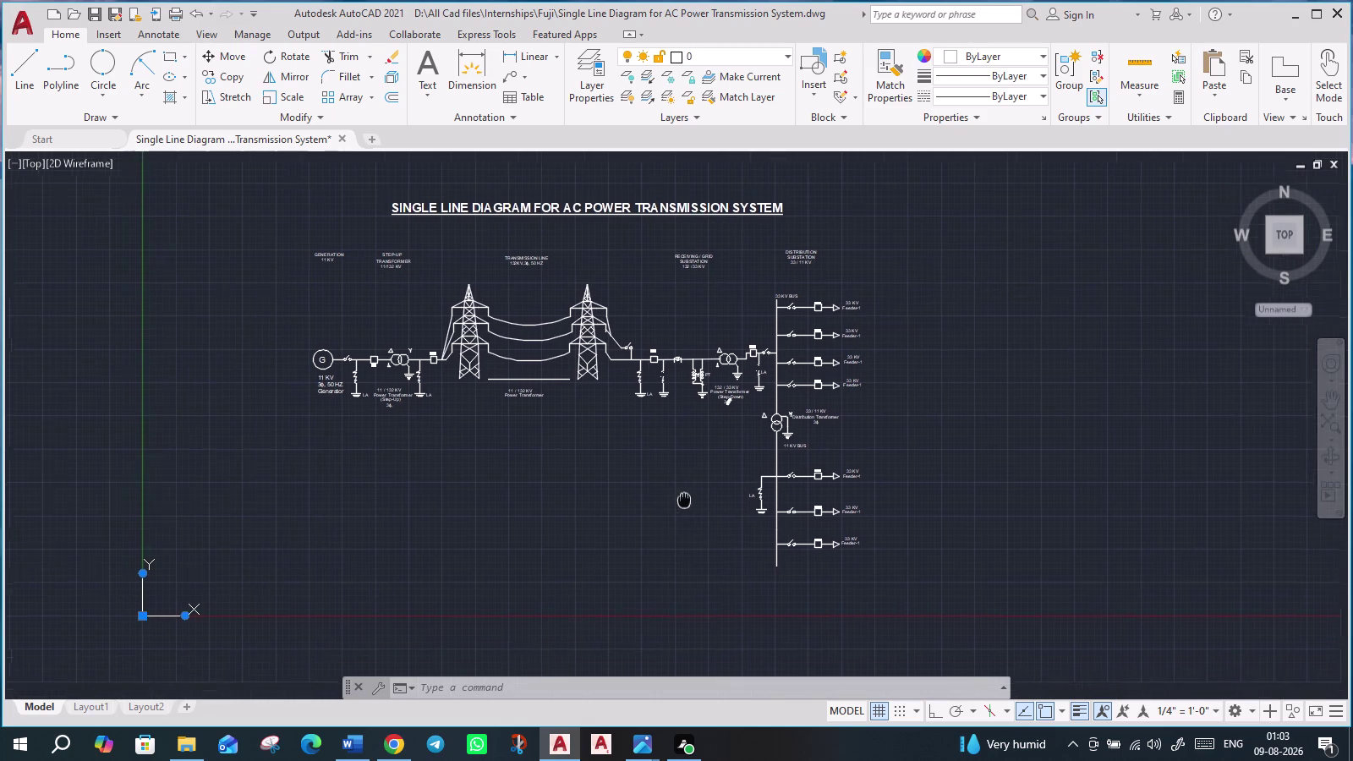
middle_drag(680, 482, 673, 459)
middle_drag(610, 565, 612, 407)
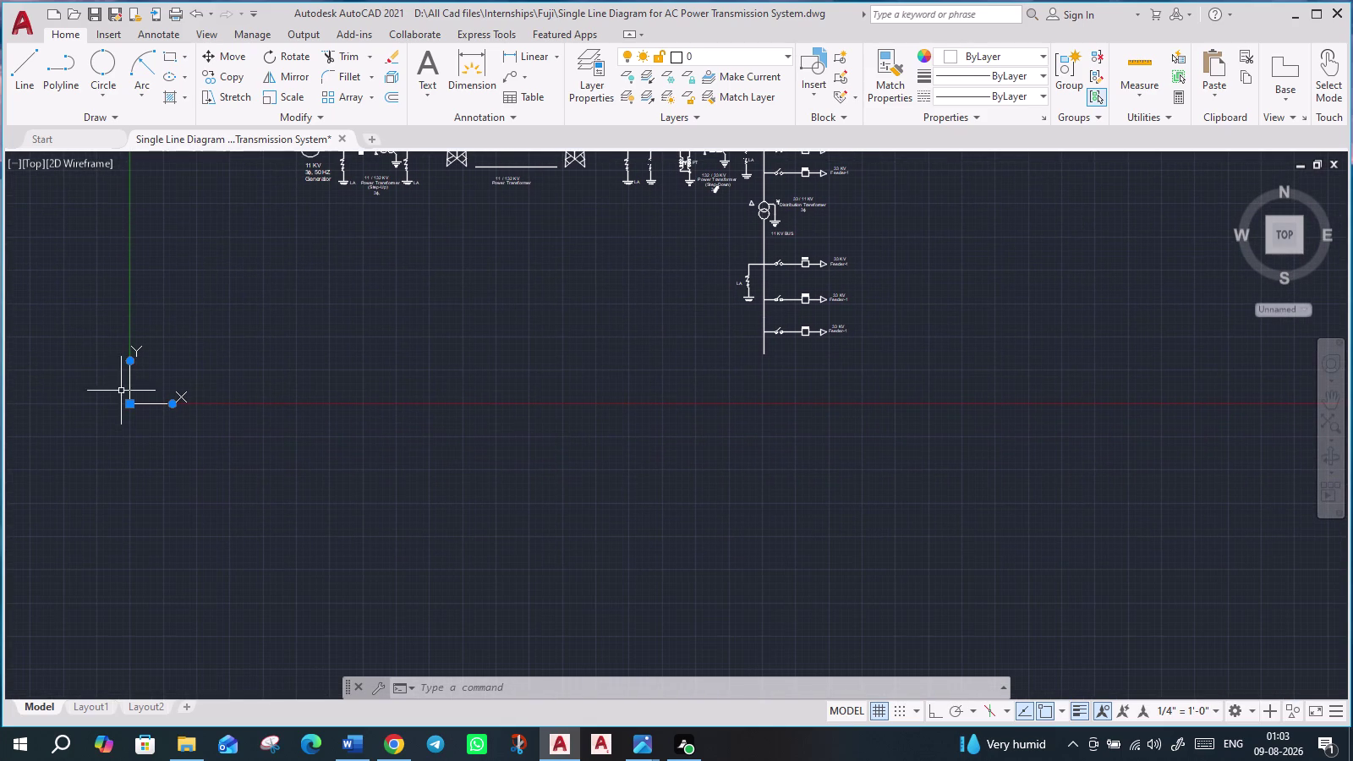
click(130, 405)
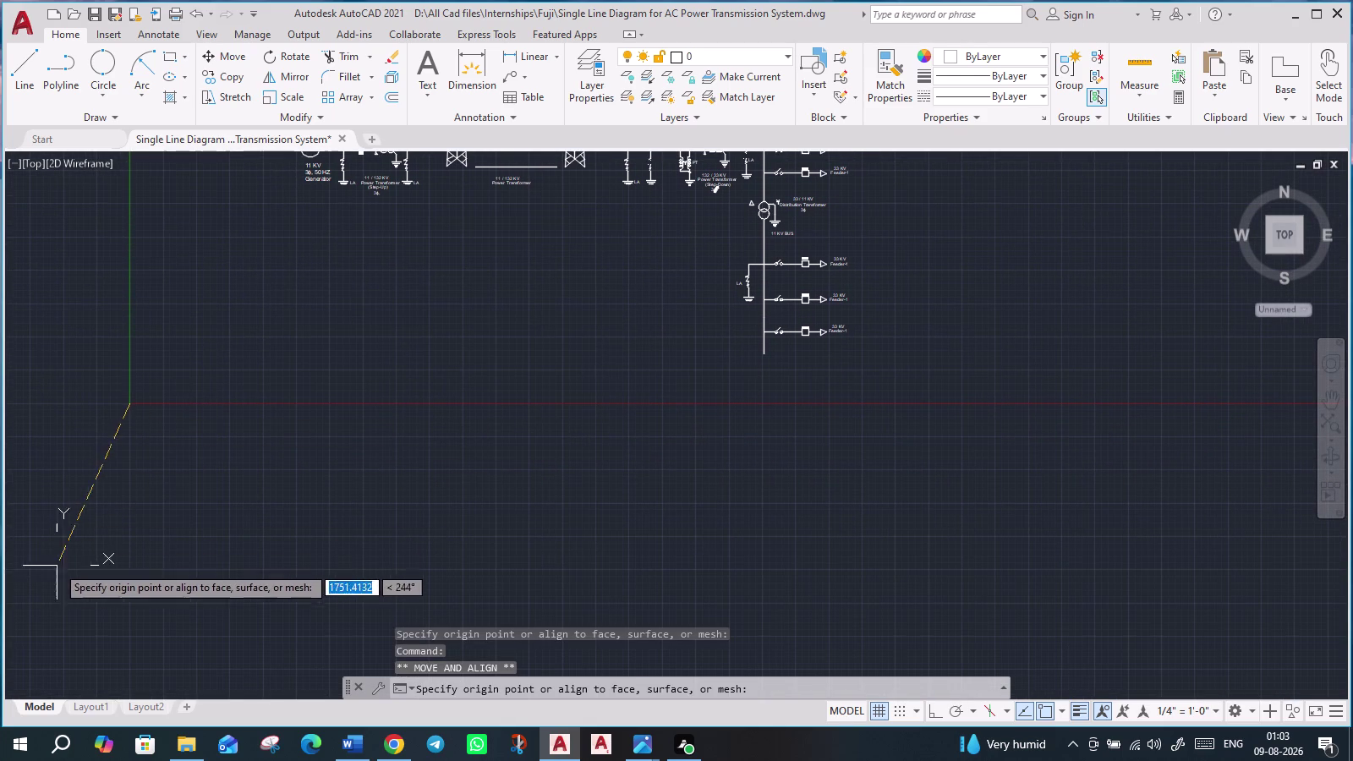
click(20, 655)
Bring the whole diagram back into view.
scroll(down, 3)
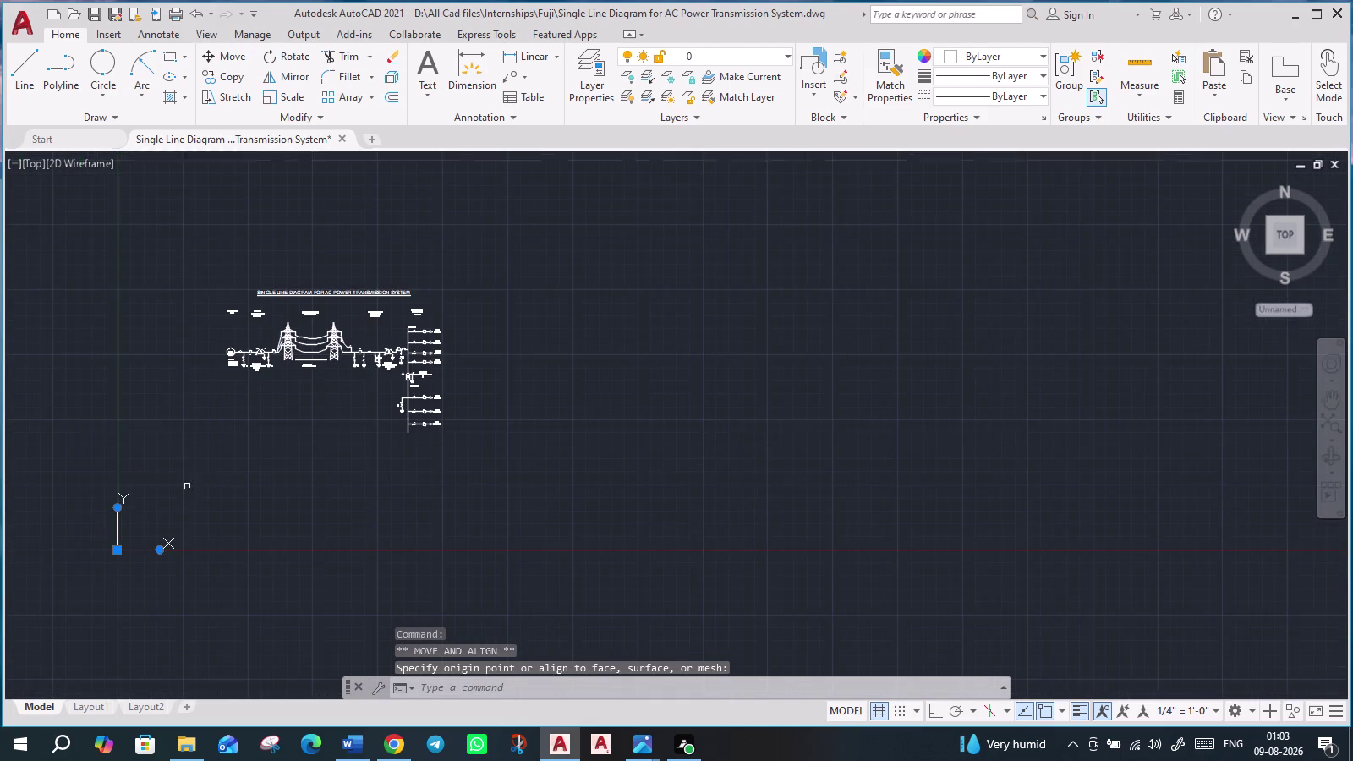
scroll(up, 3)
middle_drag(347, 484, 378, 503)
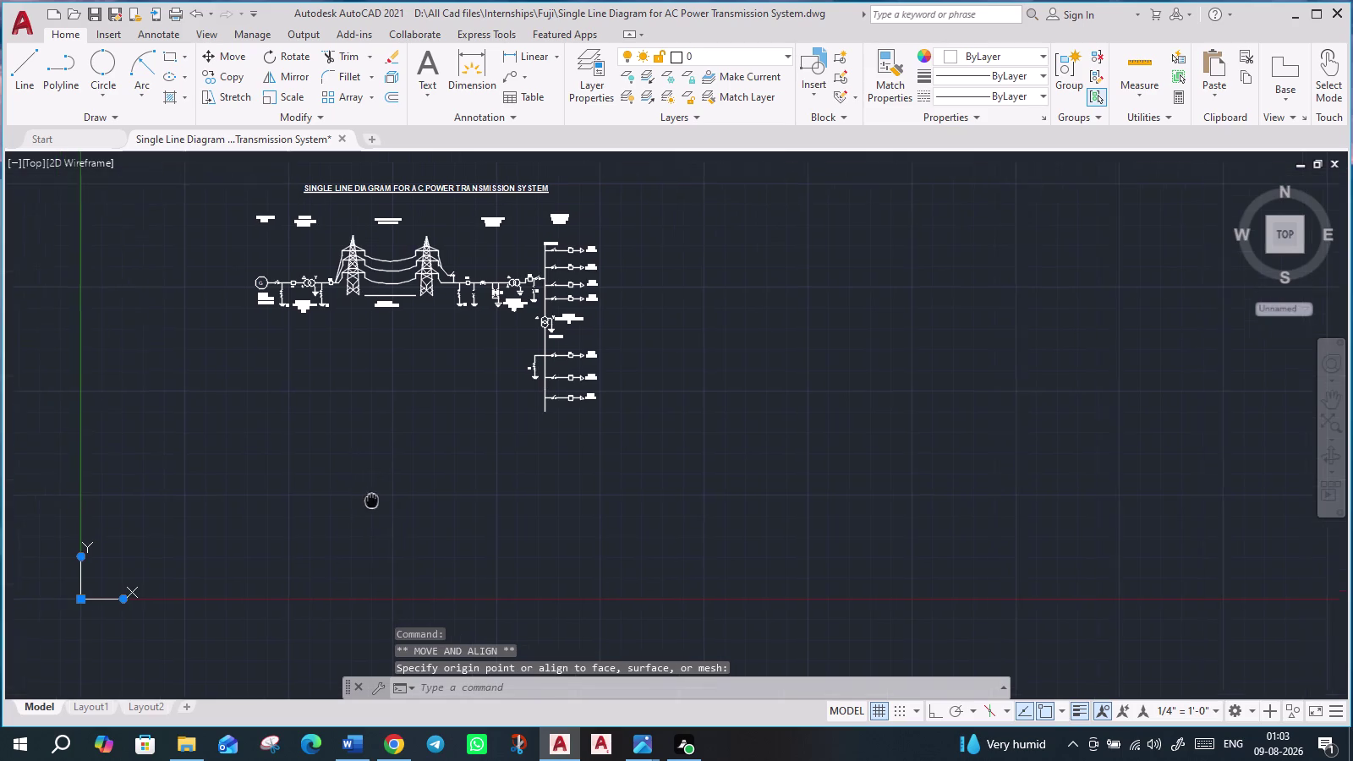
middle_drag(378, 502, 420, 515)
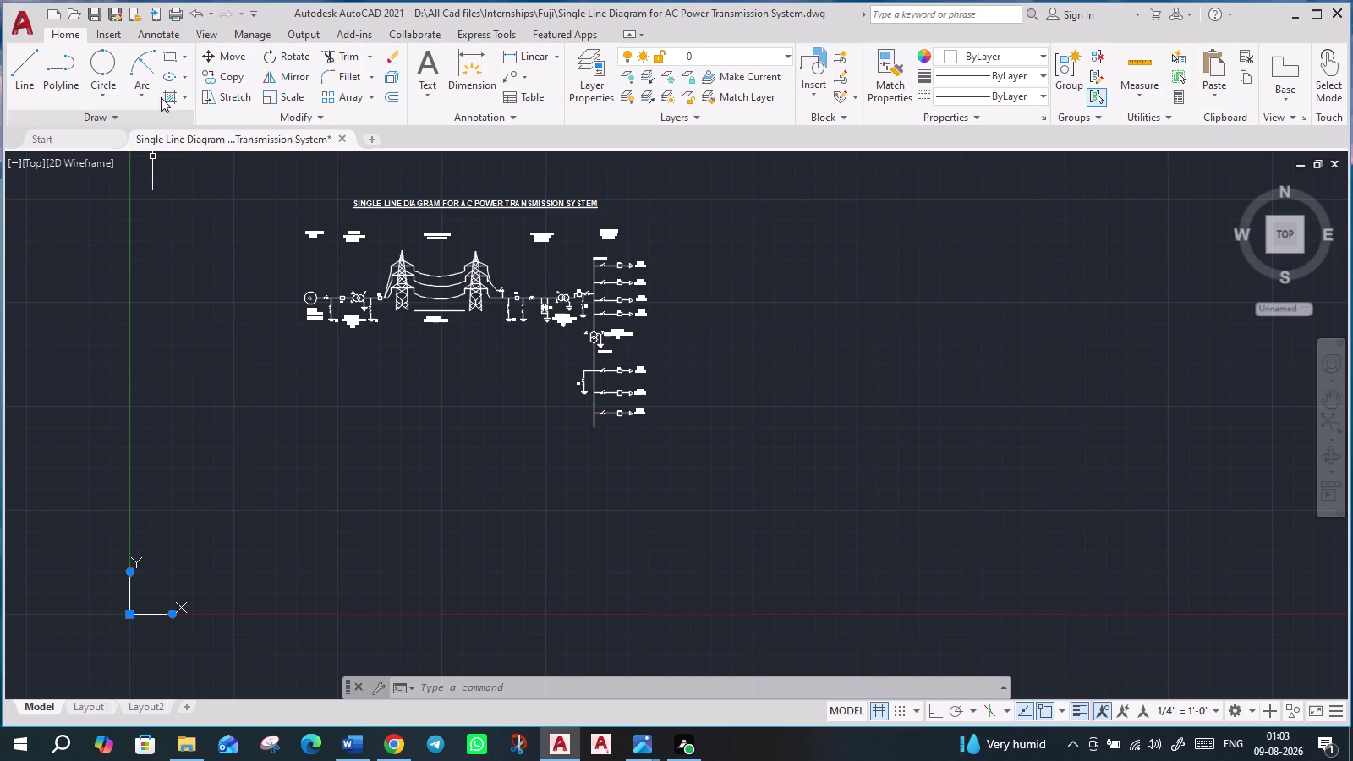
click(171, 59)
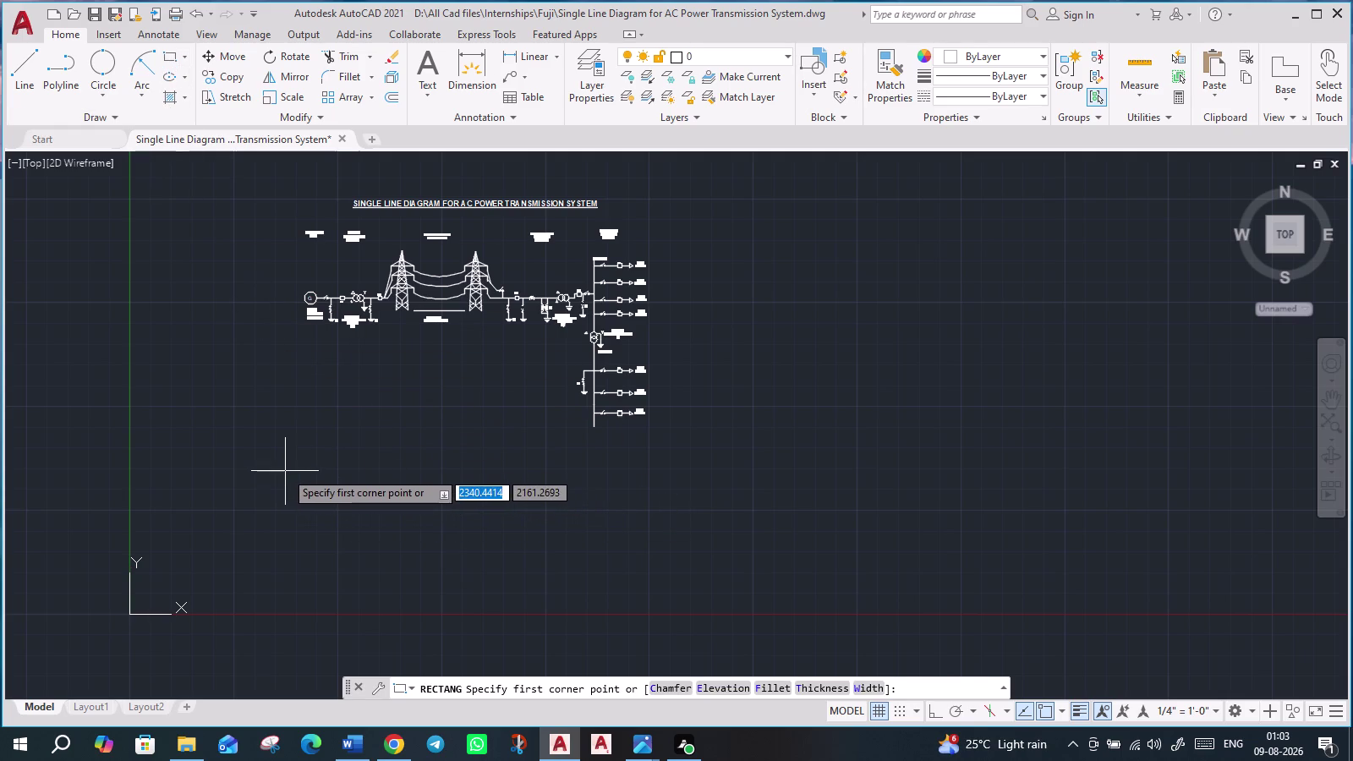
Draw a tall rectangle legend box in the empty space below the diagram.
scroll(up, 3)
scroll(up, 3)
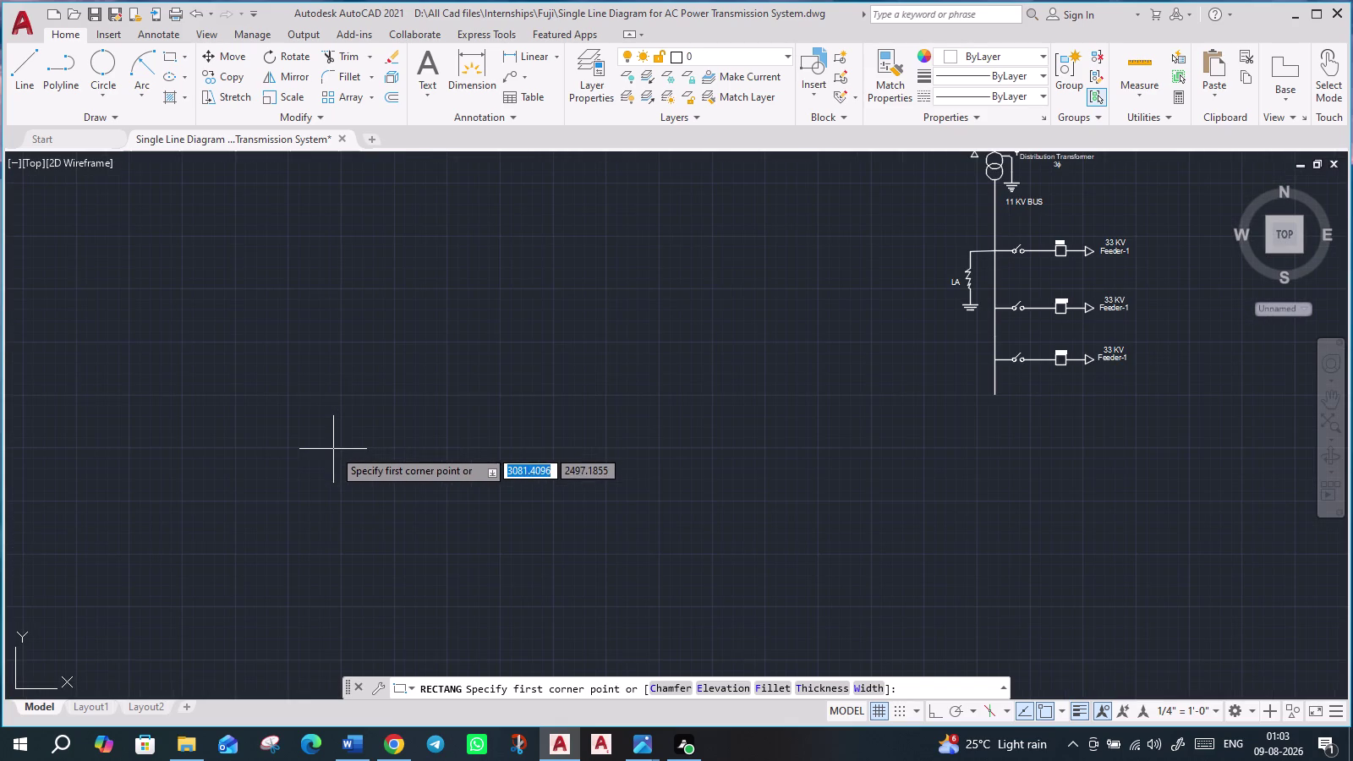
middle_drag(347, 456, 350, 672)
middle_drag(387, 569, 386, 567)
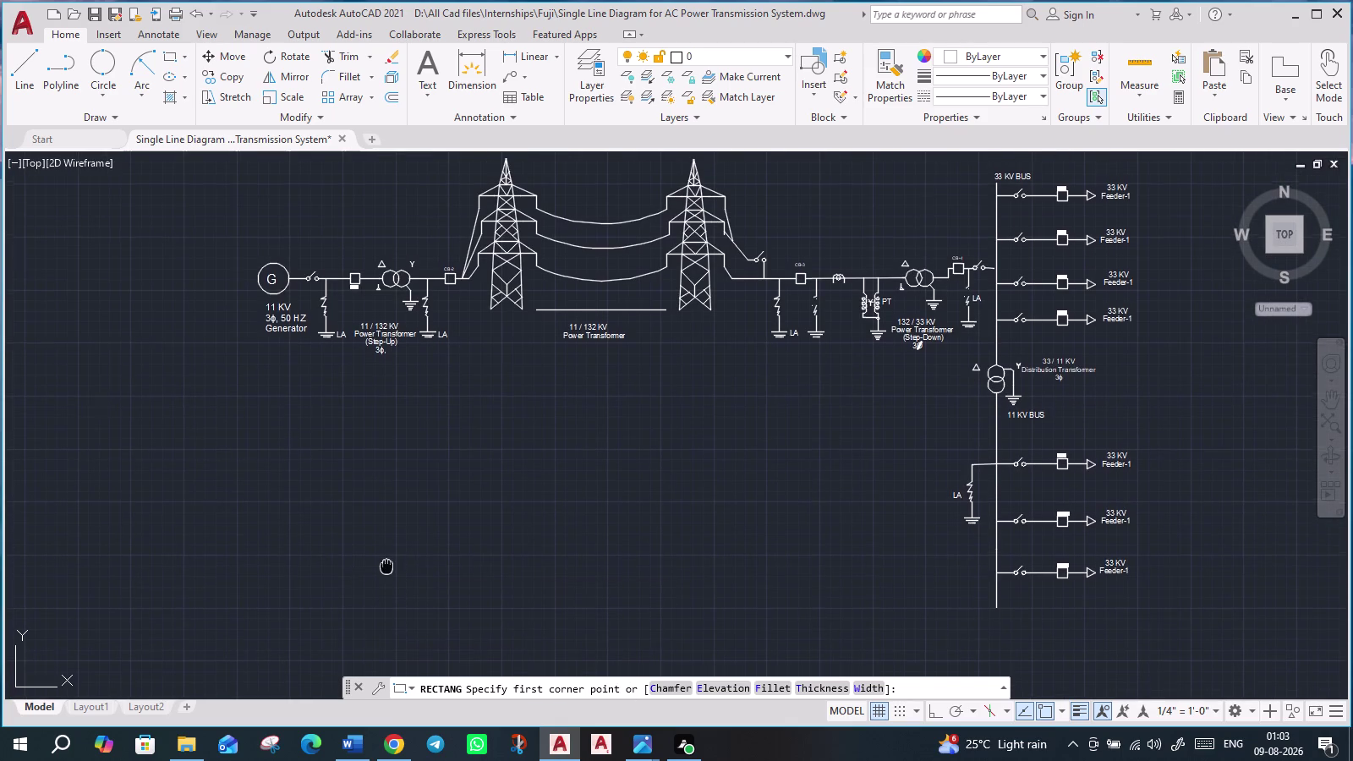
middle_drag(387, 567, 386, 525)
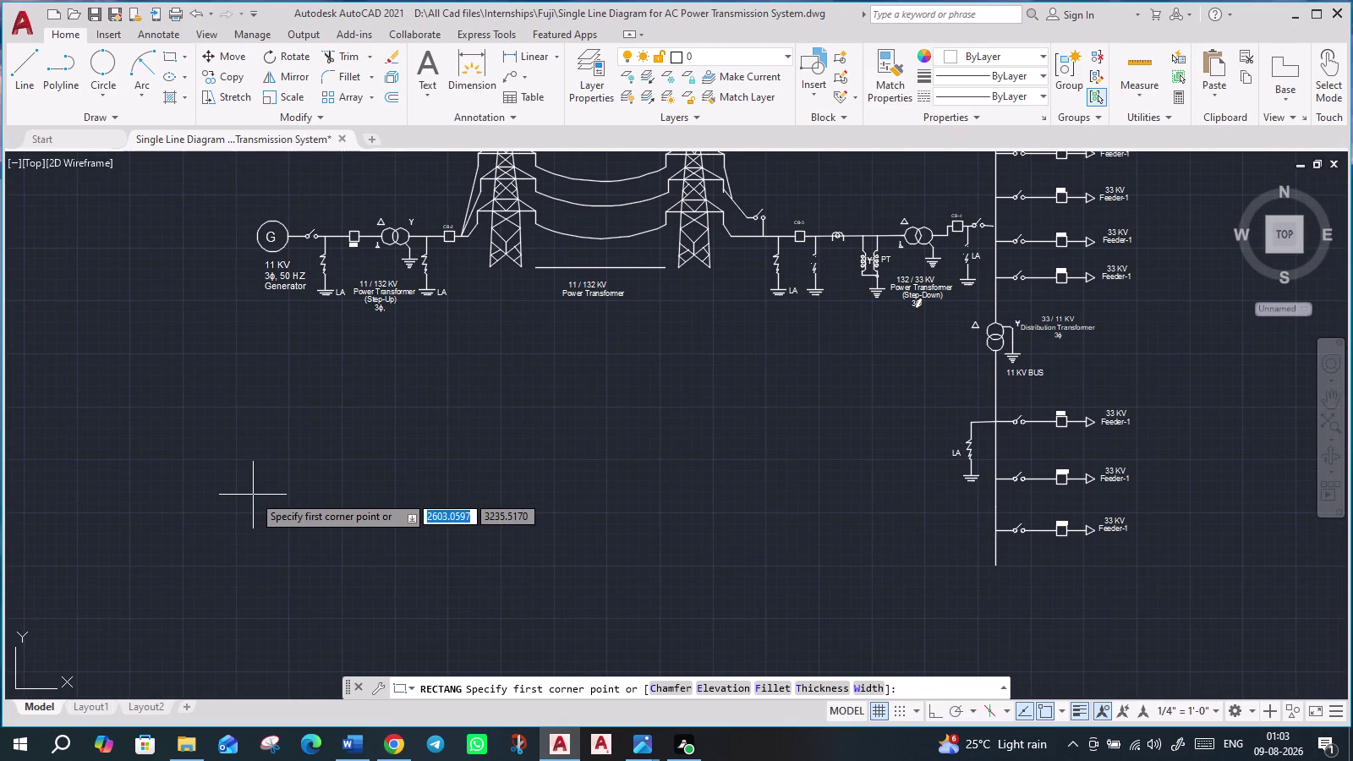
click(253, 466)
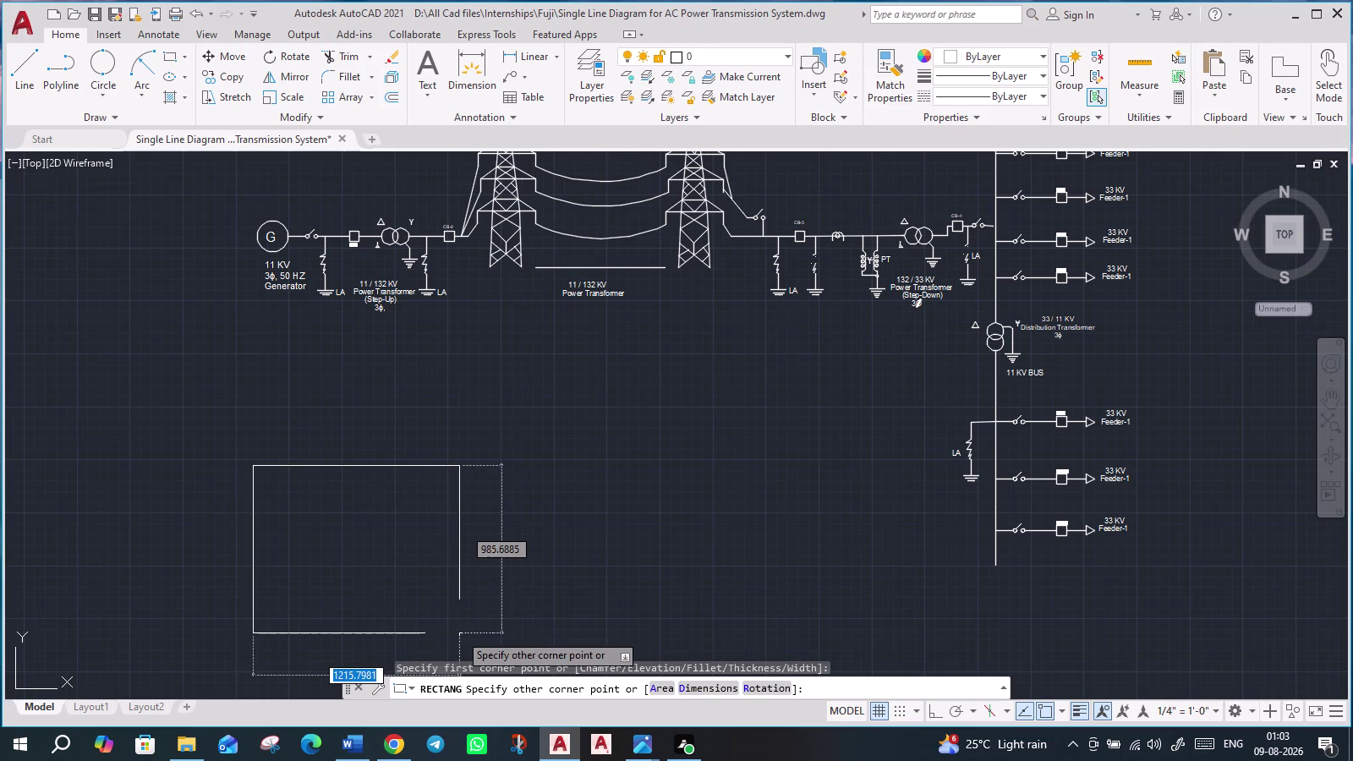
middle_drag(459, 634, 446, 569)
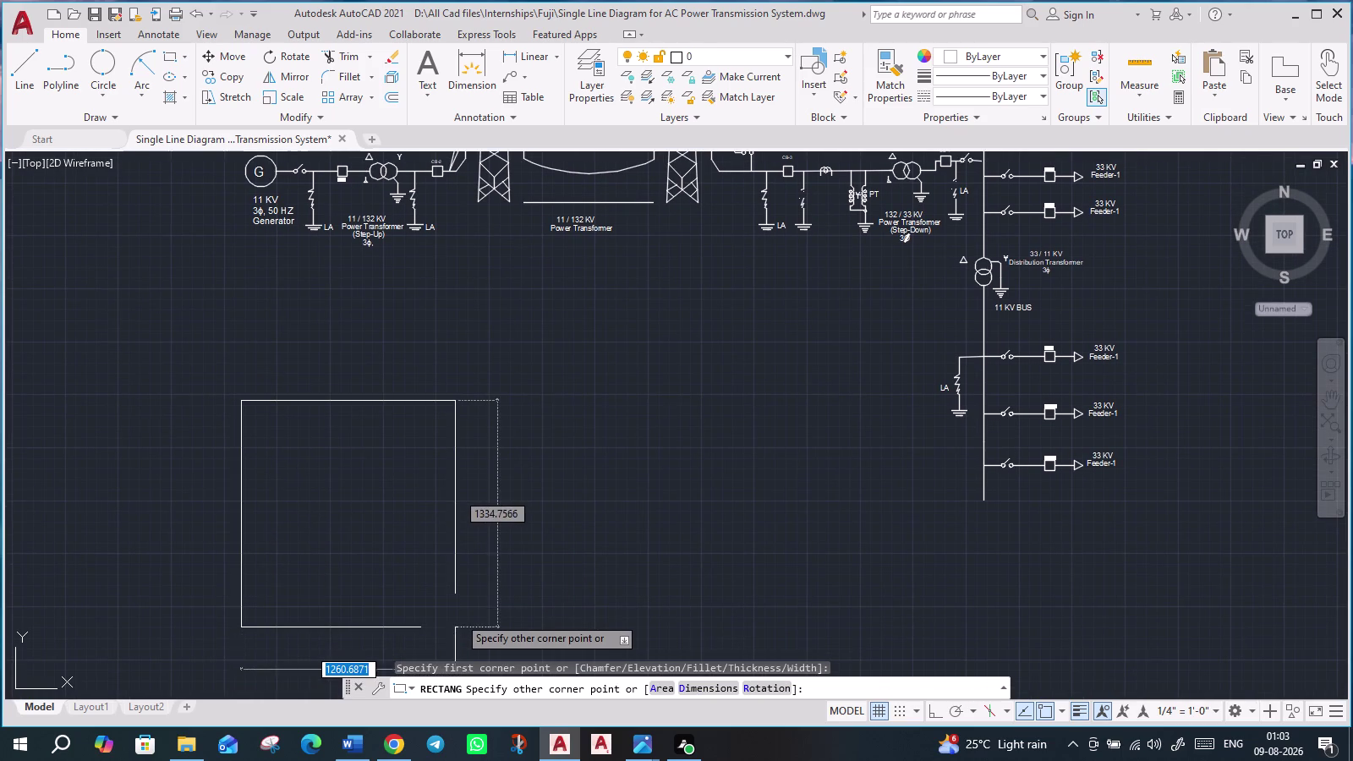
middle_drag(459, 607, 458, 554)
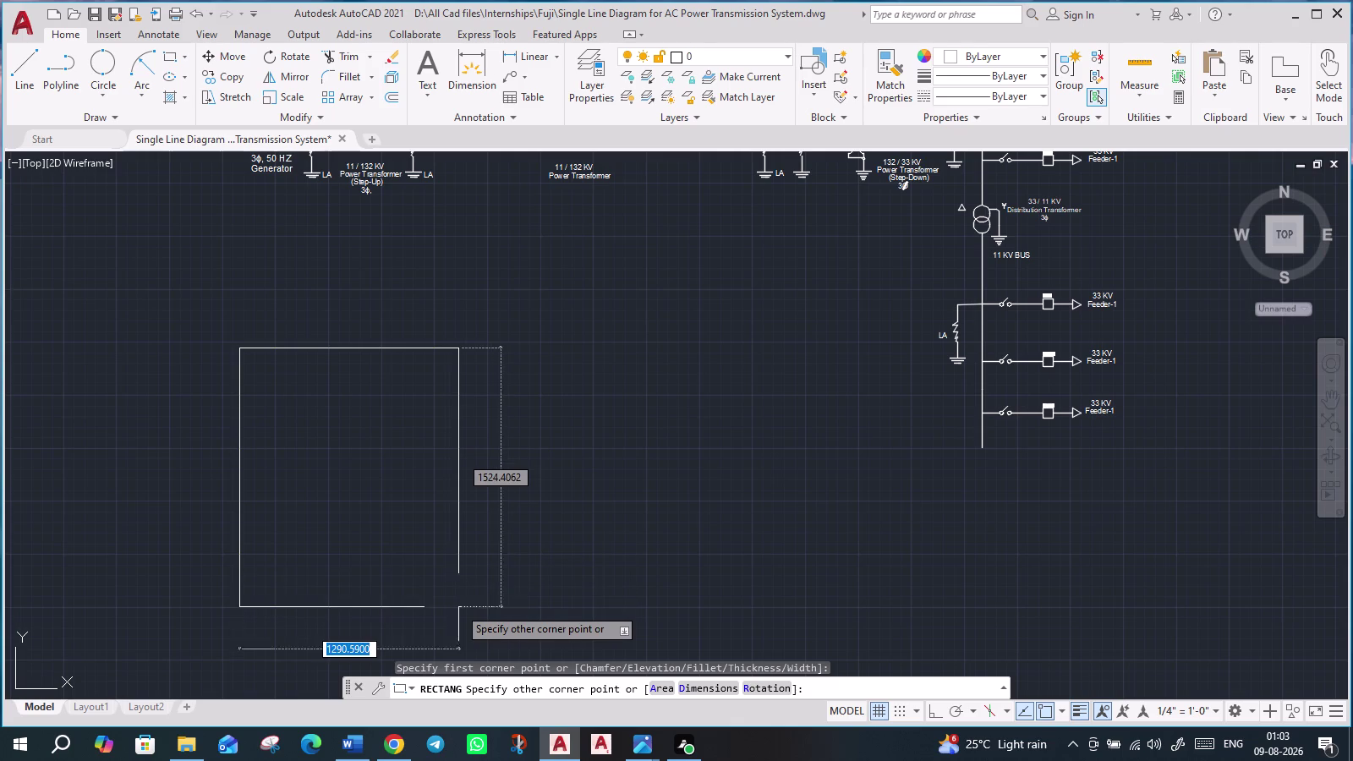
click(458, 615)
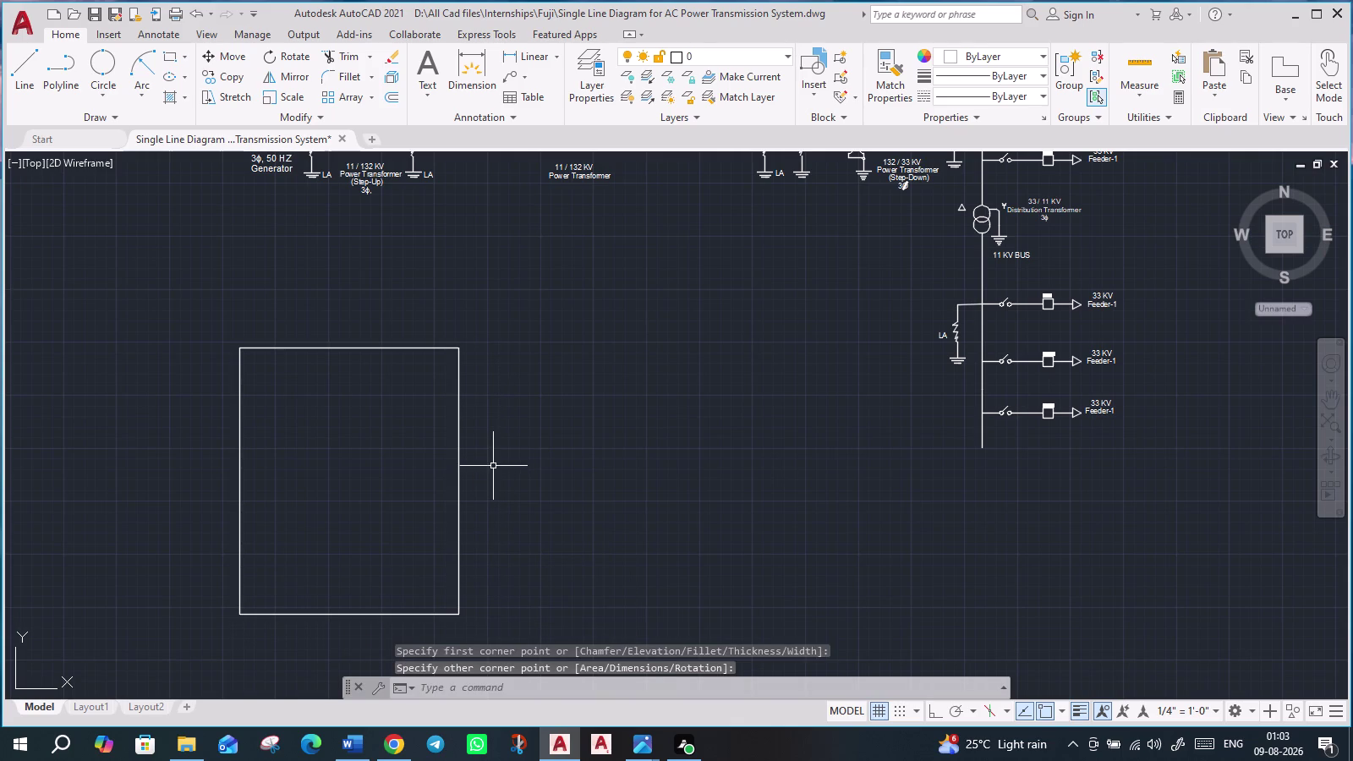
Draw a horizontal line across the box's upper part to form a header strip.
click(30, 68)
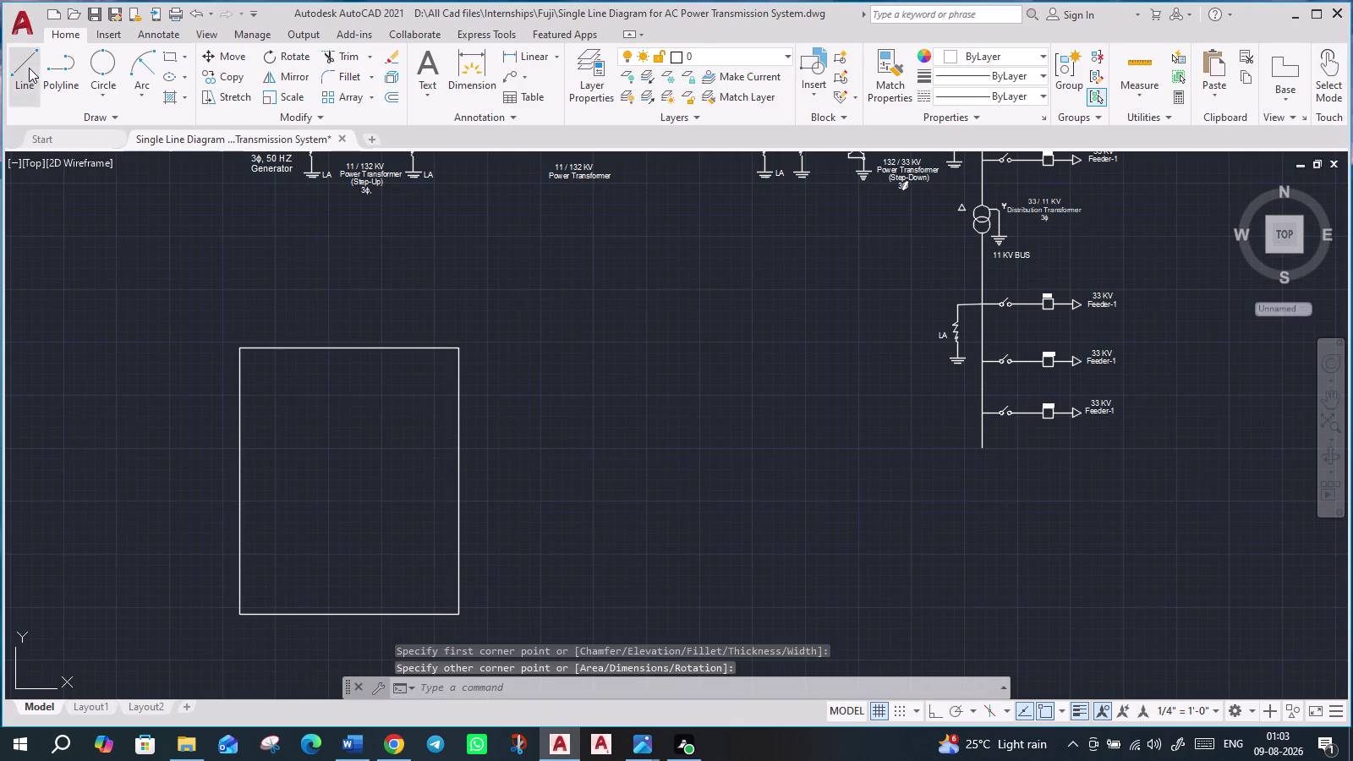
click(241, 383)
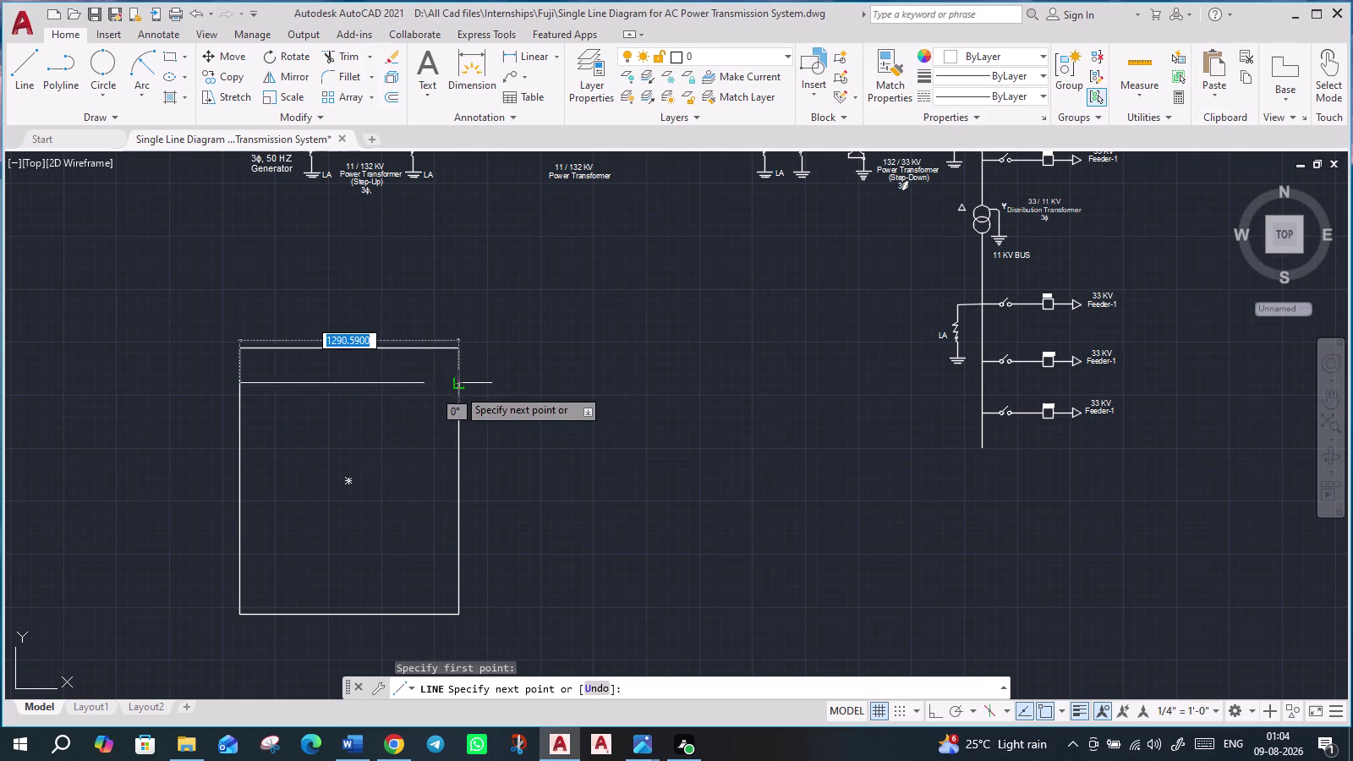
click(457, 389)
key(Escape)
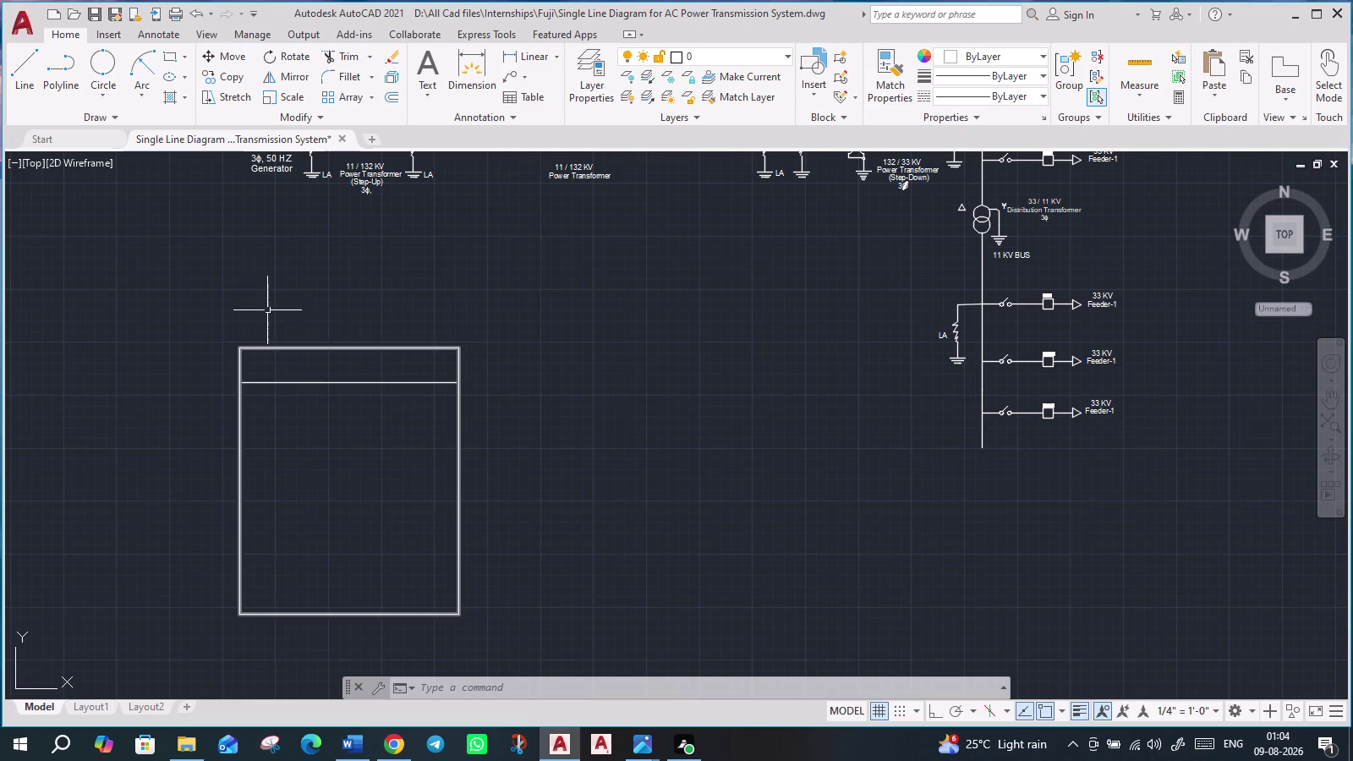
click(434, 66)
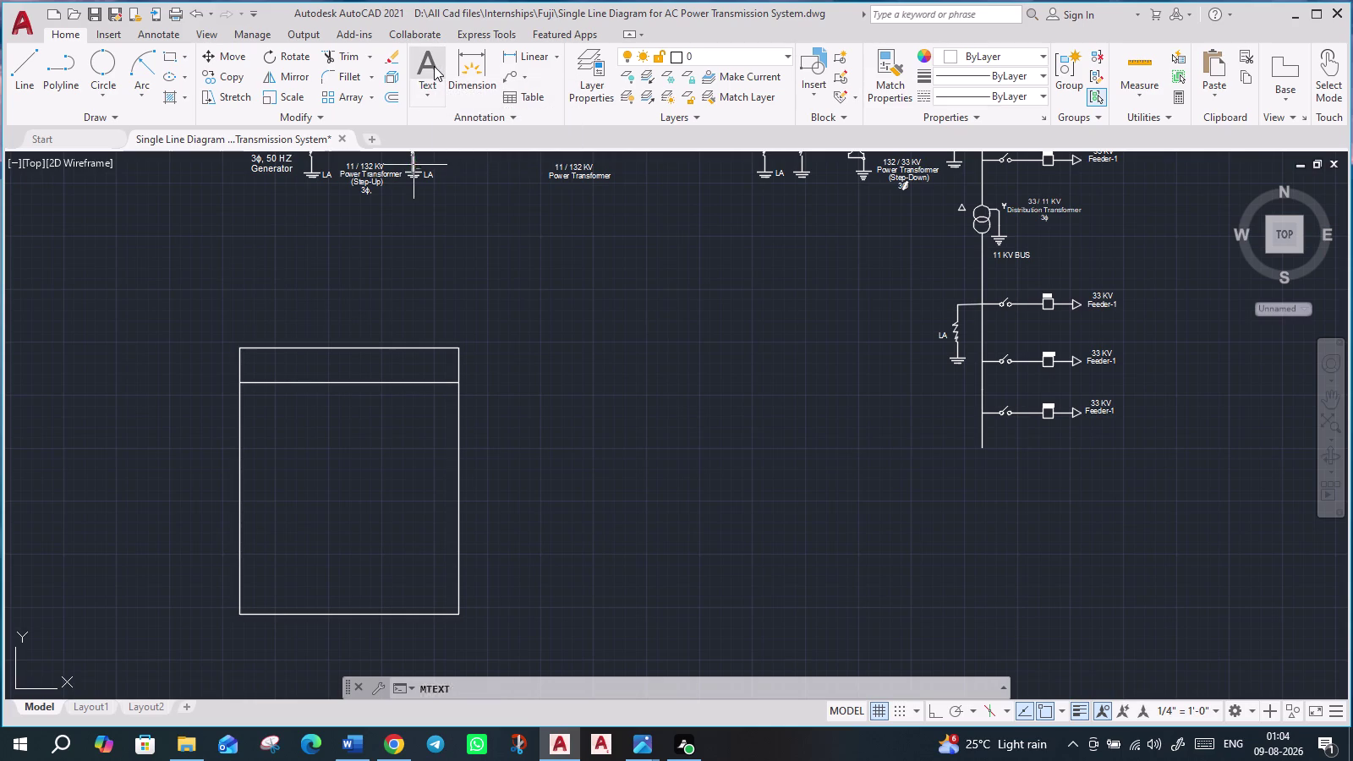
Place a multiline text box in the header strip and type LEGEND.
click(307, 373)
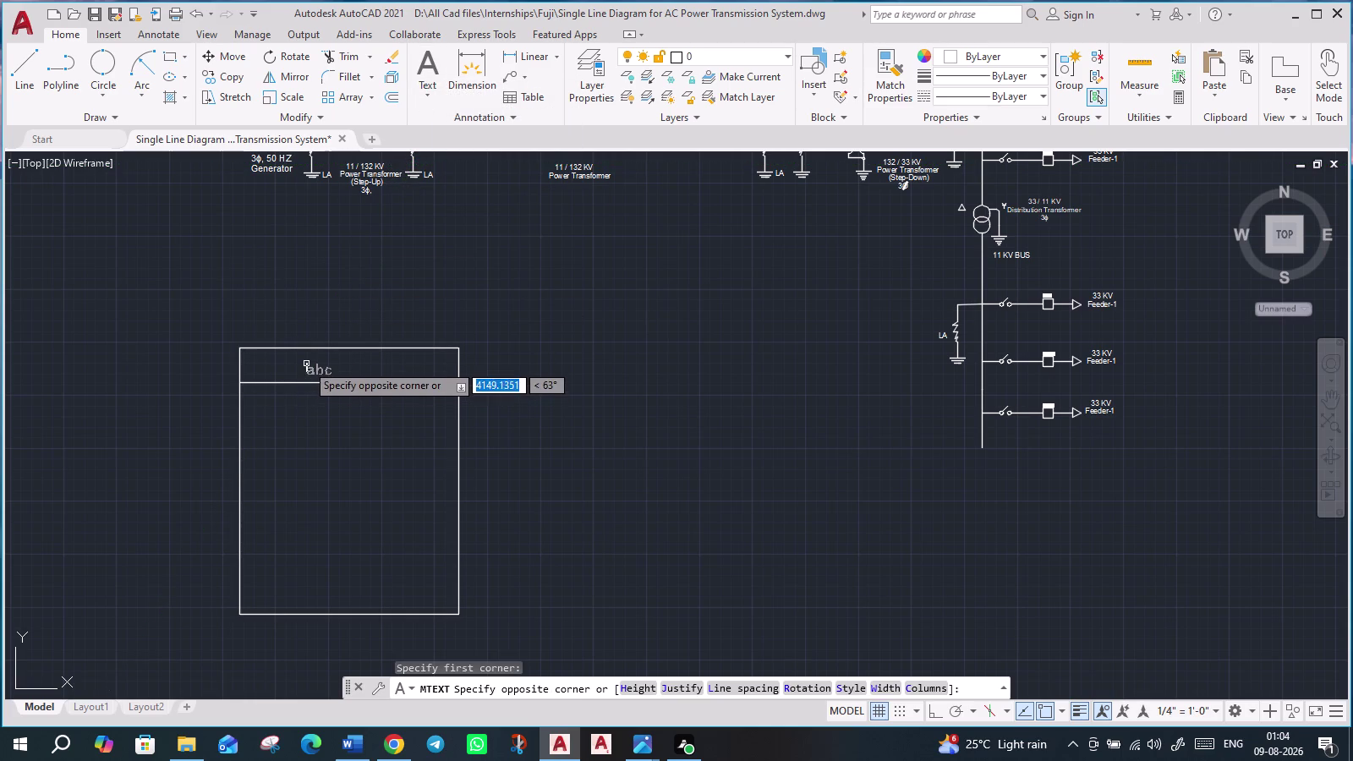
click(306, 360)
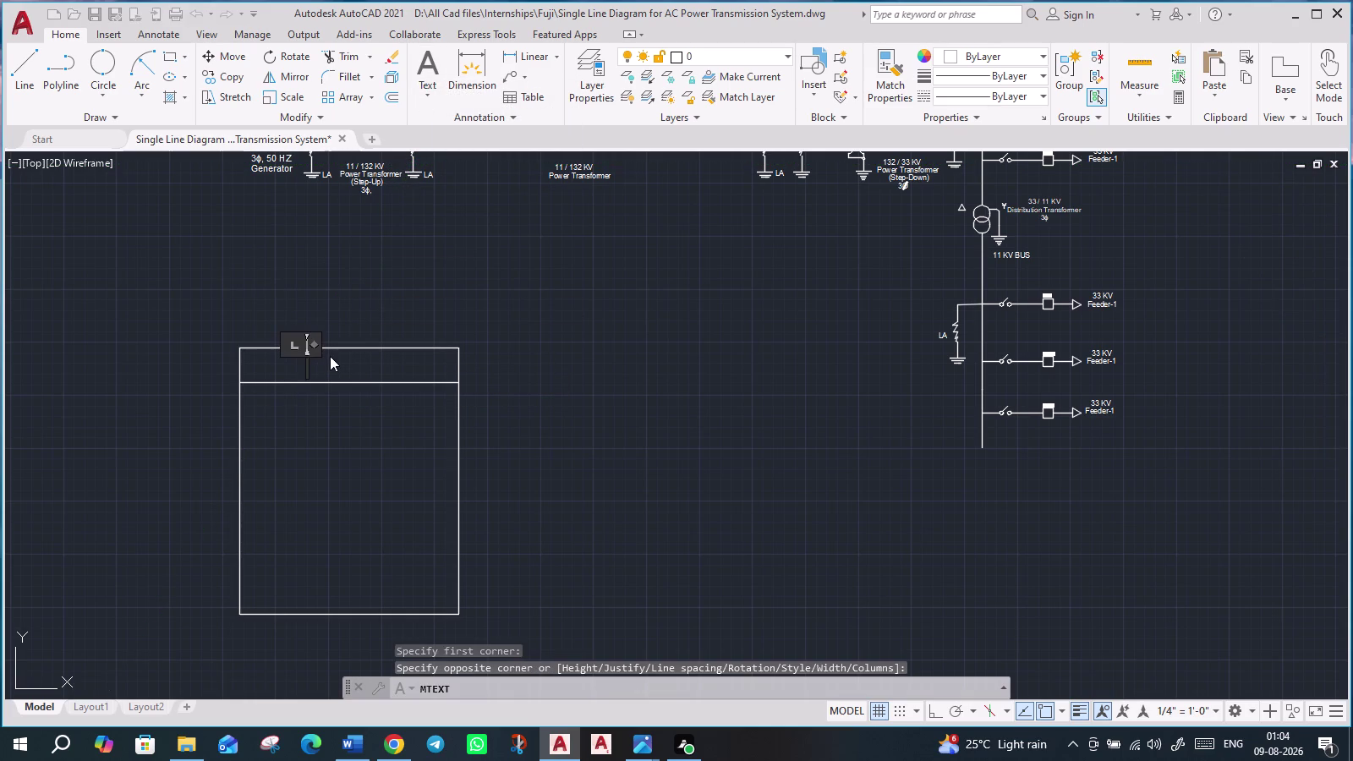
text(L)
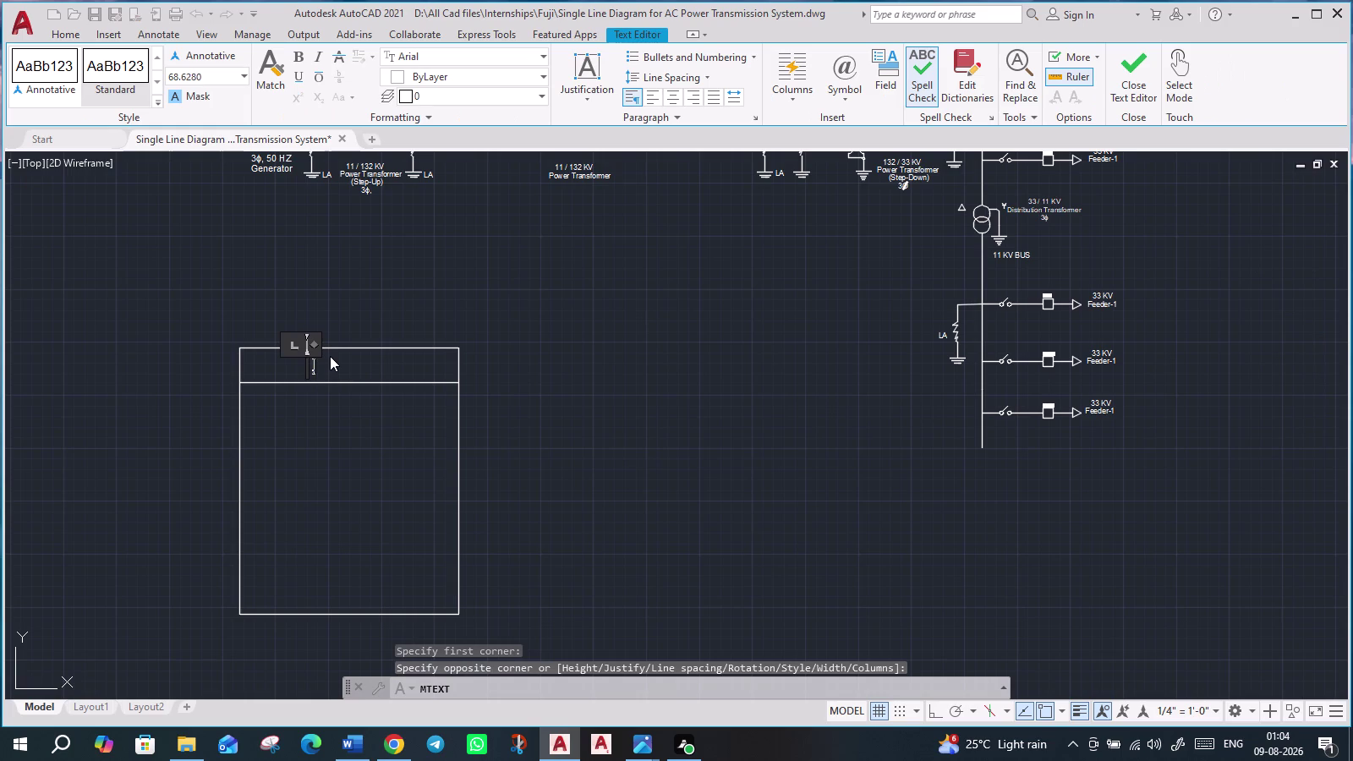
text(EGEND)
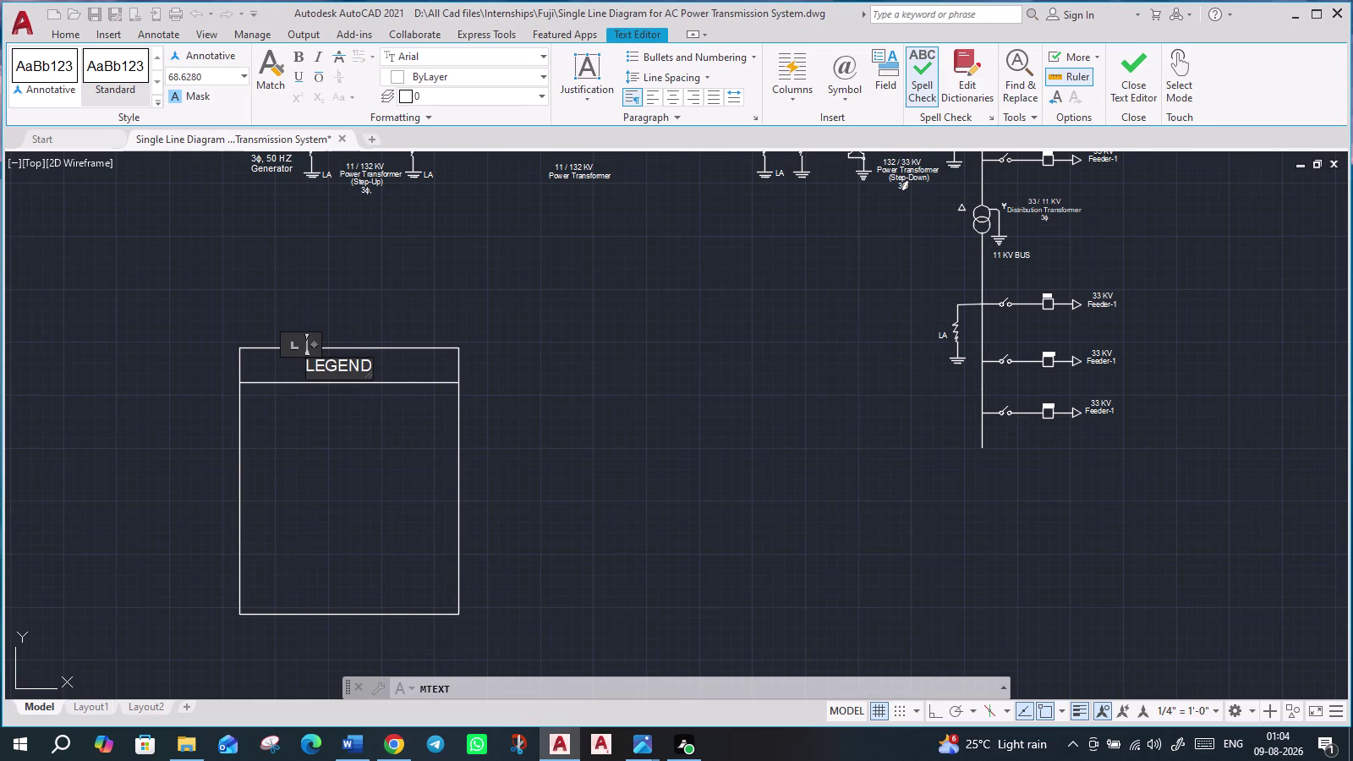
key(Return)
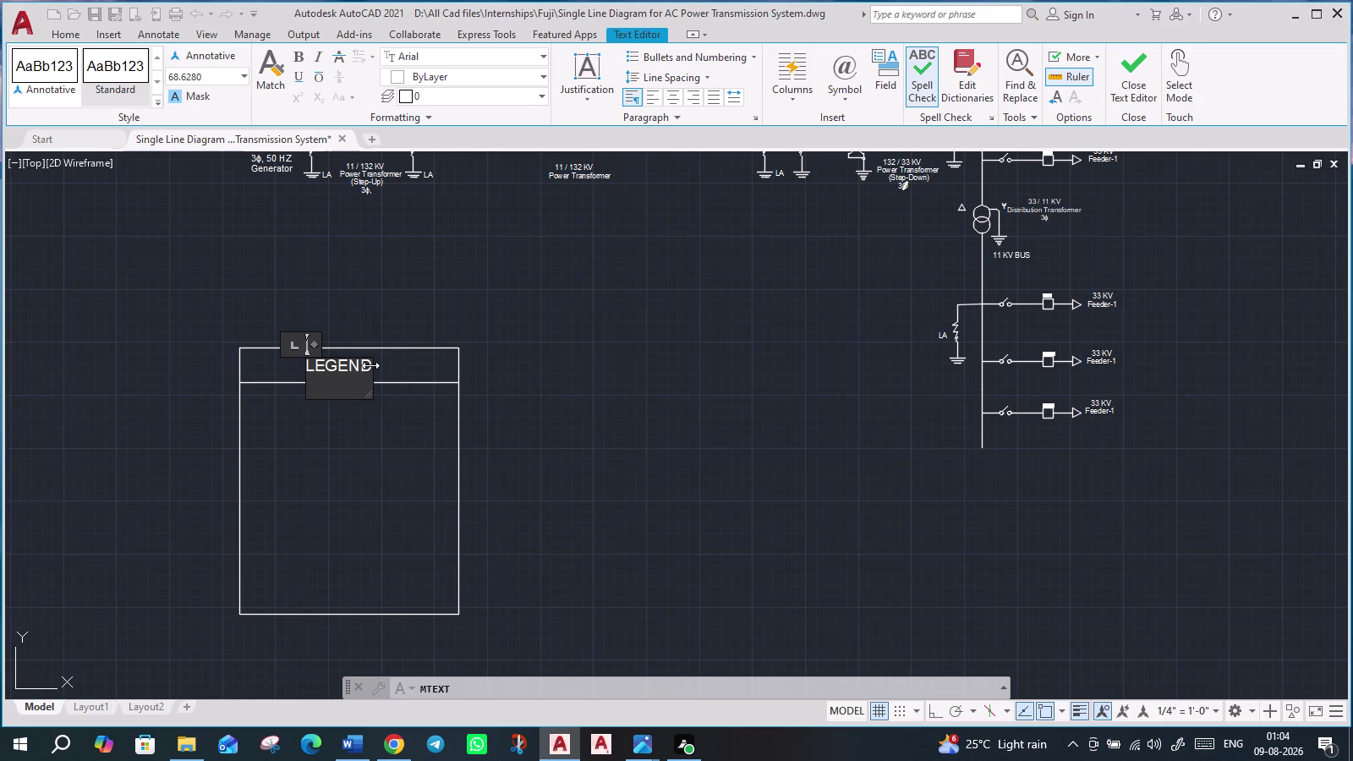
Underline the word LEGEND and close the text editor.
click(367, 366)
drag(367, 366, 314, 370)
drag(314, 370, 304, 369)
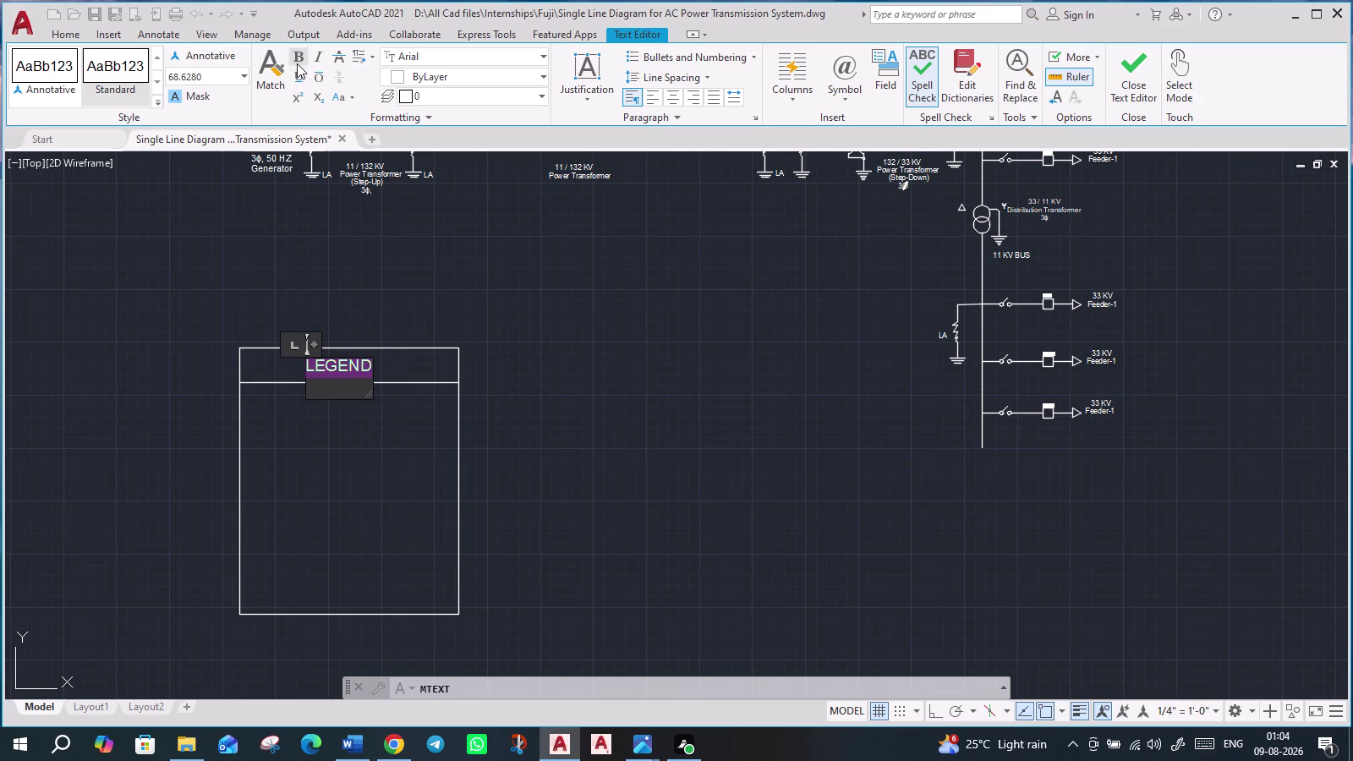
click(301, 78)
click(1130, 81)
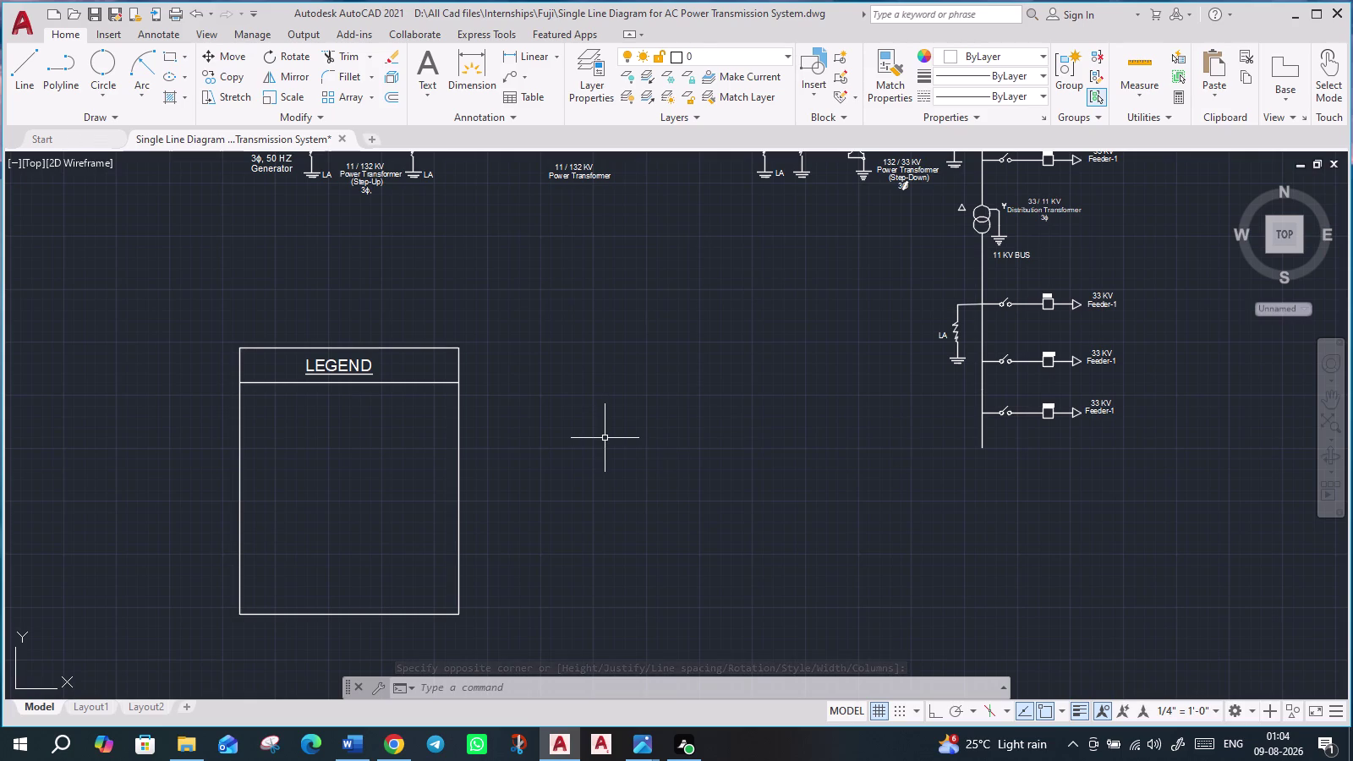
scroll(down, 3)
scroll(up, 3)
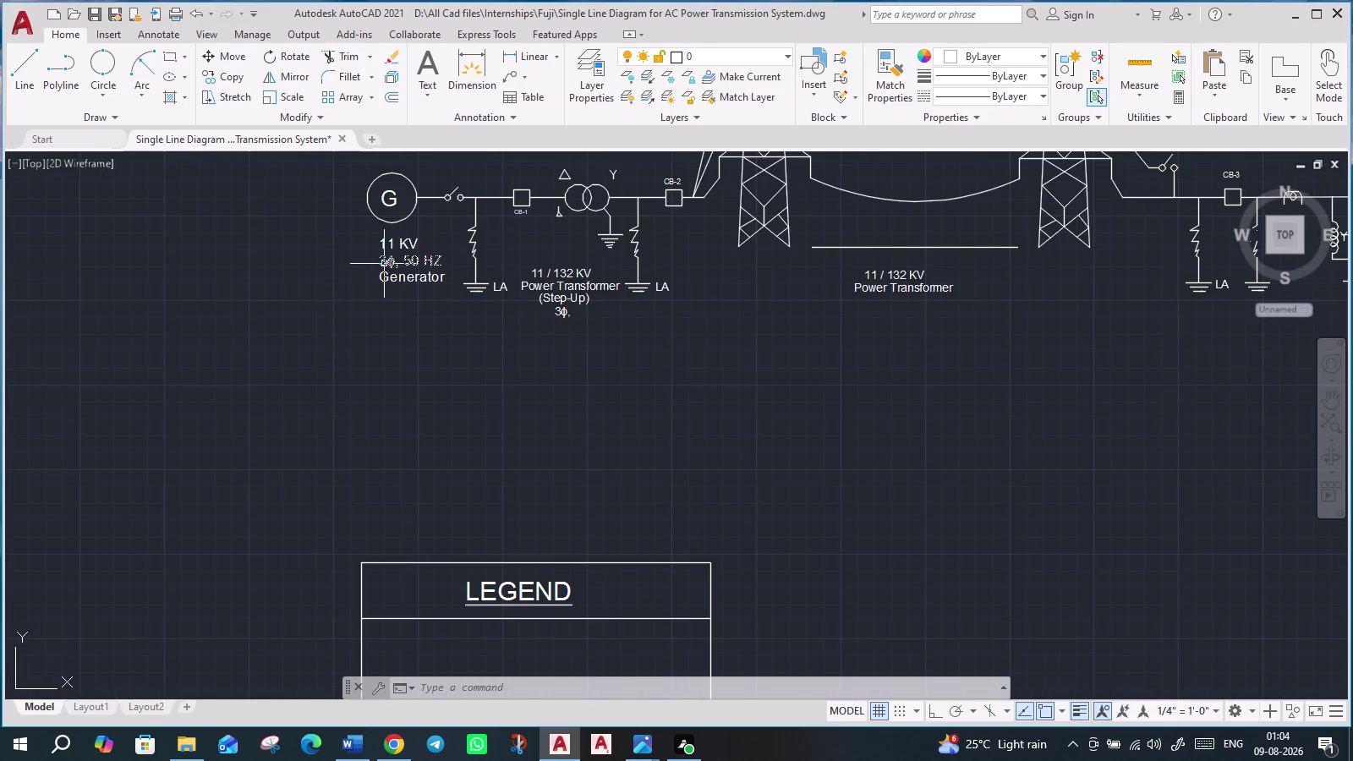
Window-select the generator and copy it with CO into the legend box.
middle_drag(303, 331, 302, 461)
click(352, 288)
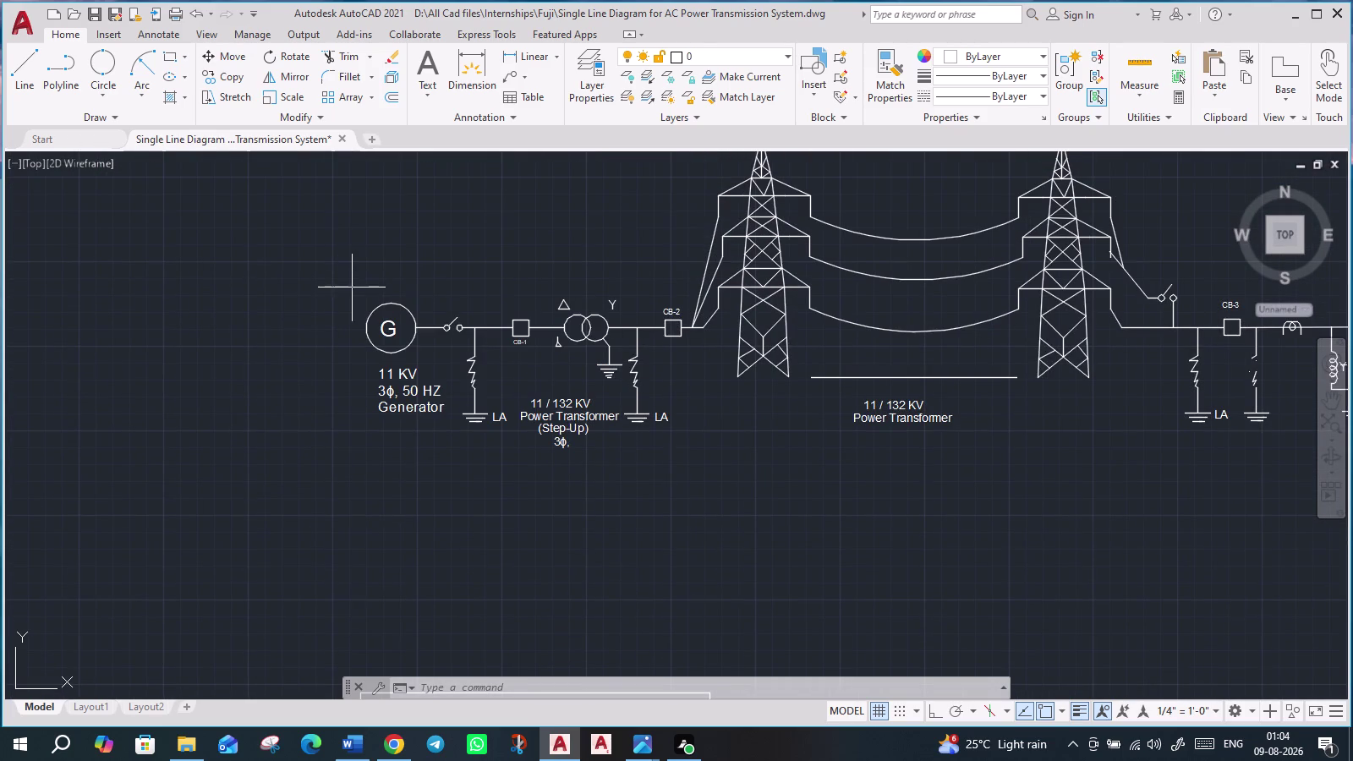
click(422, 357)
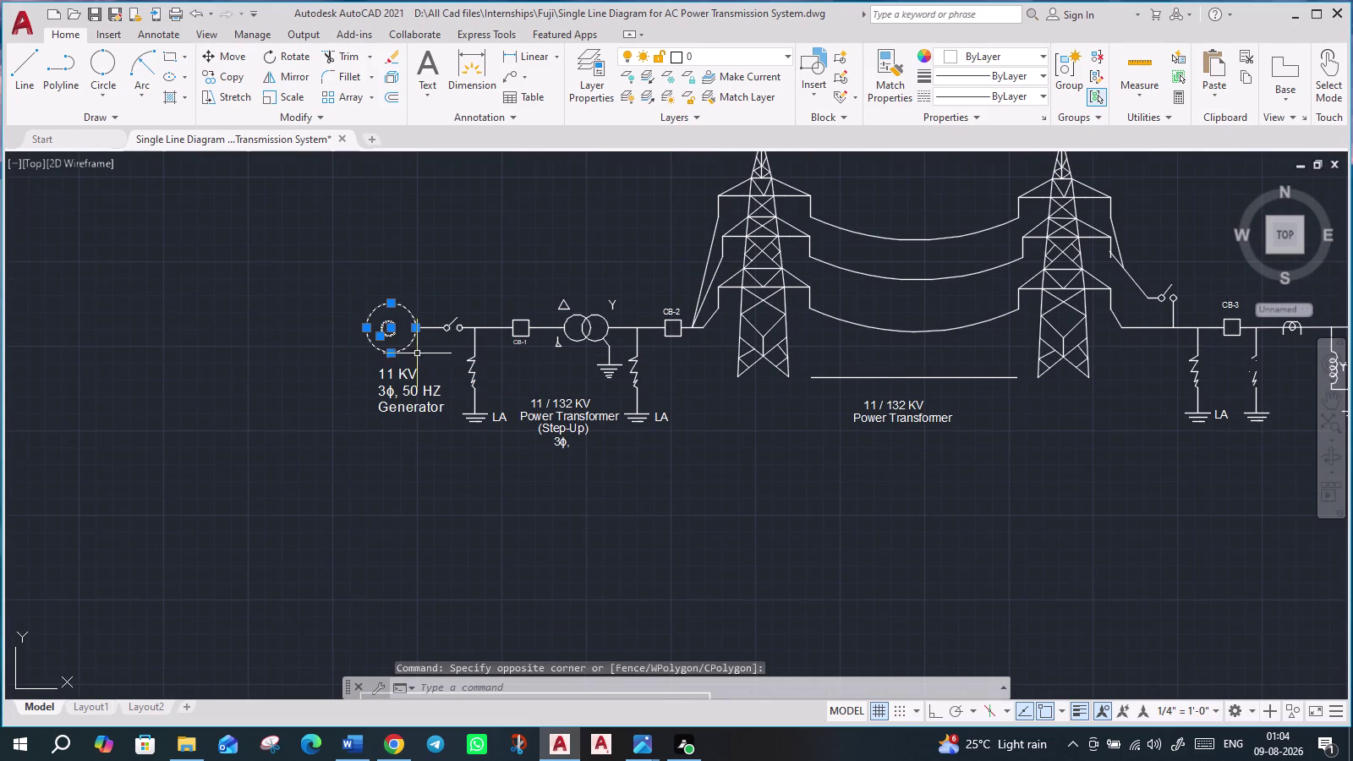
text(CO)
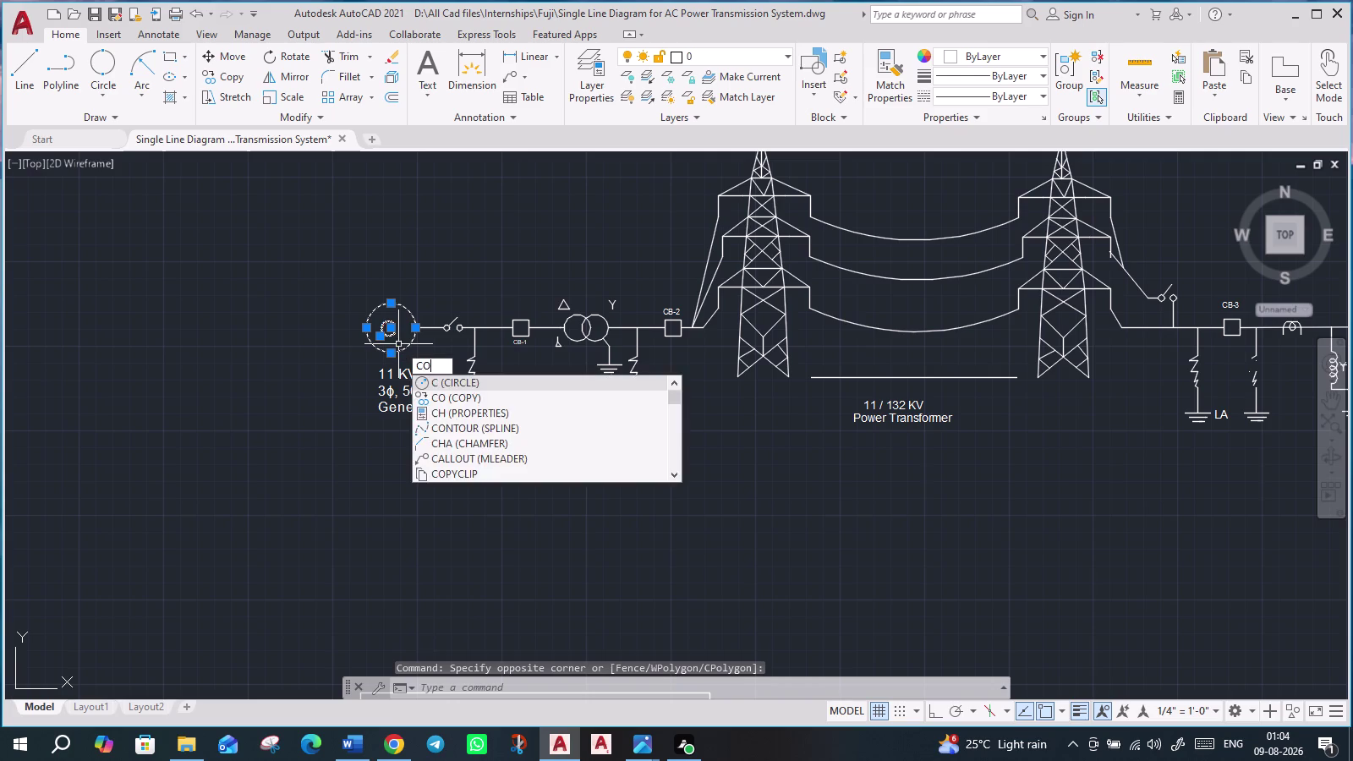
key(Return)
click(395, 331)
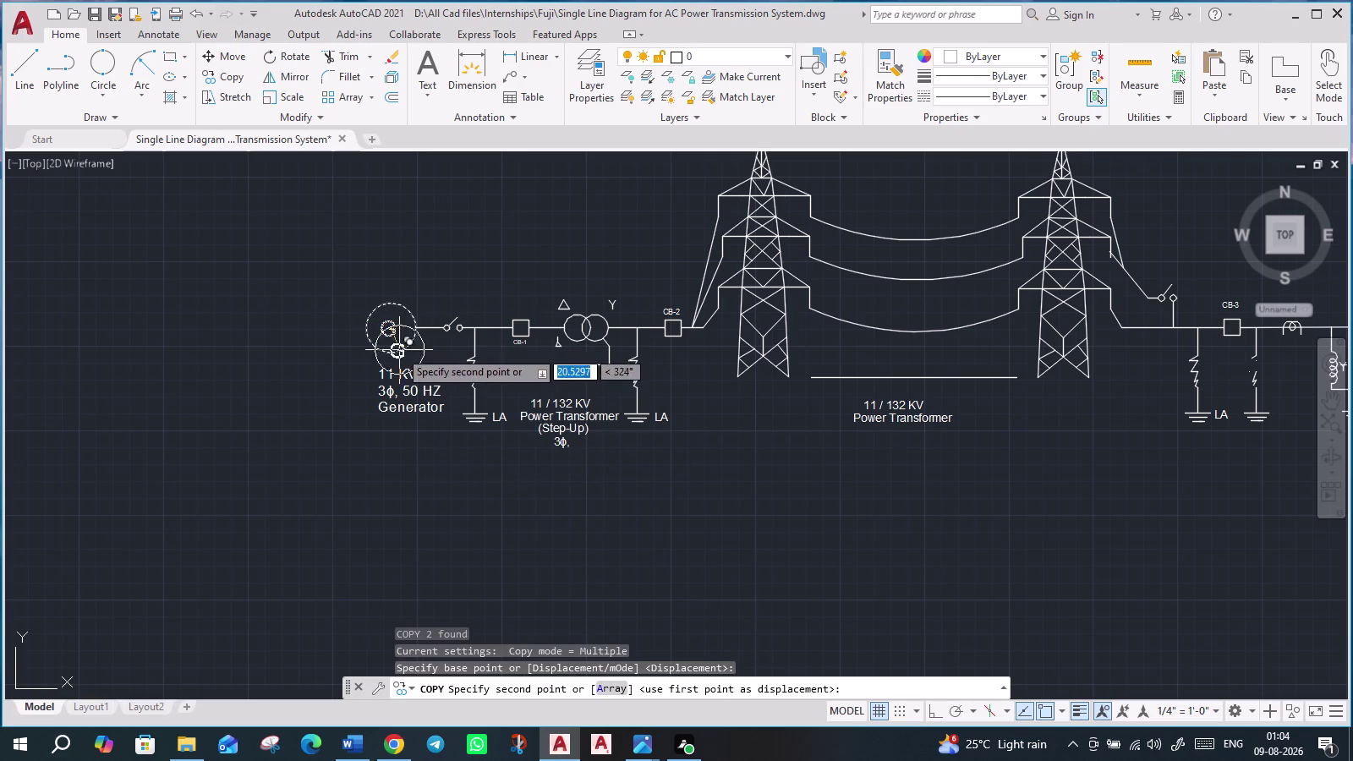
middle_drag(437, 513, 443, 176)
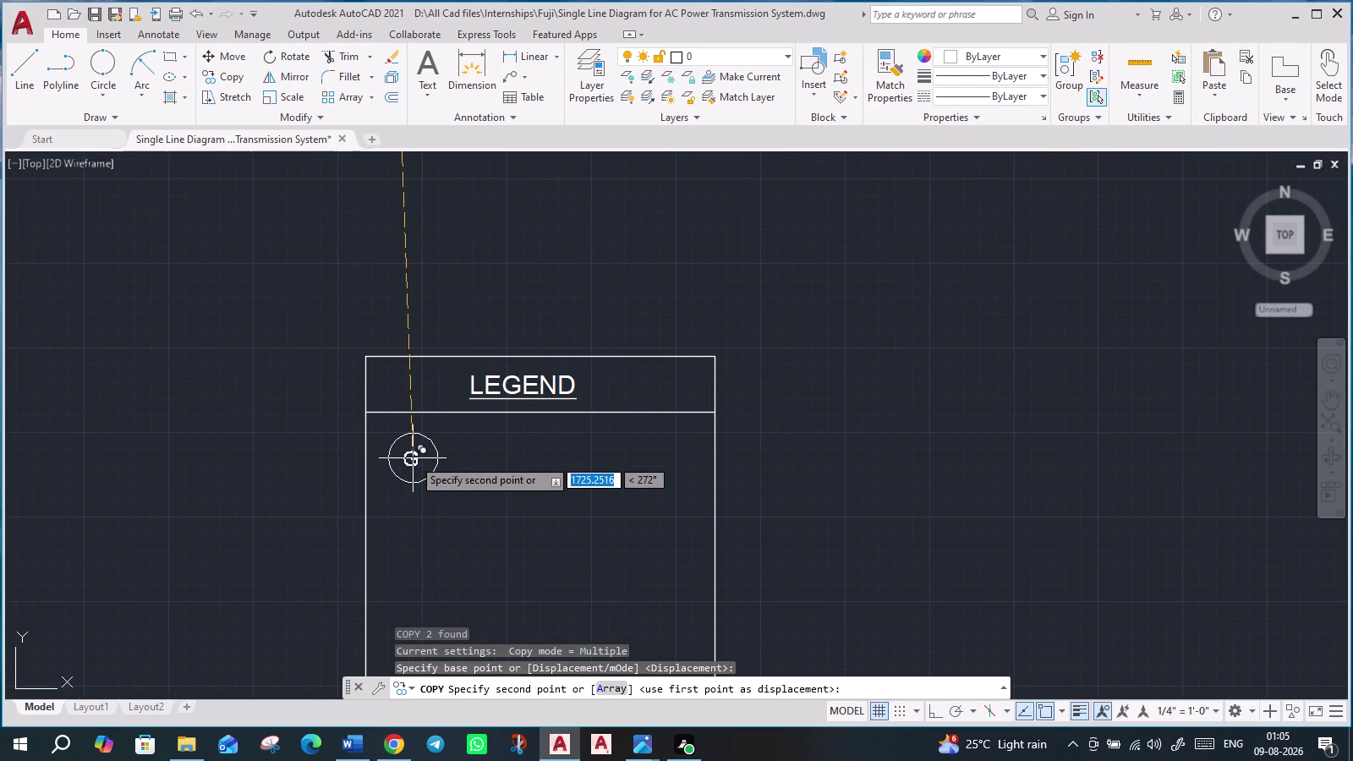
click(413, 459)
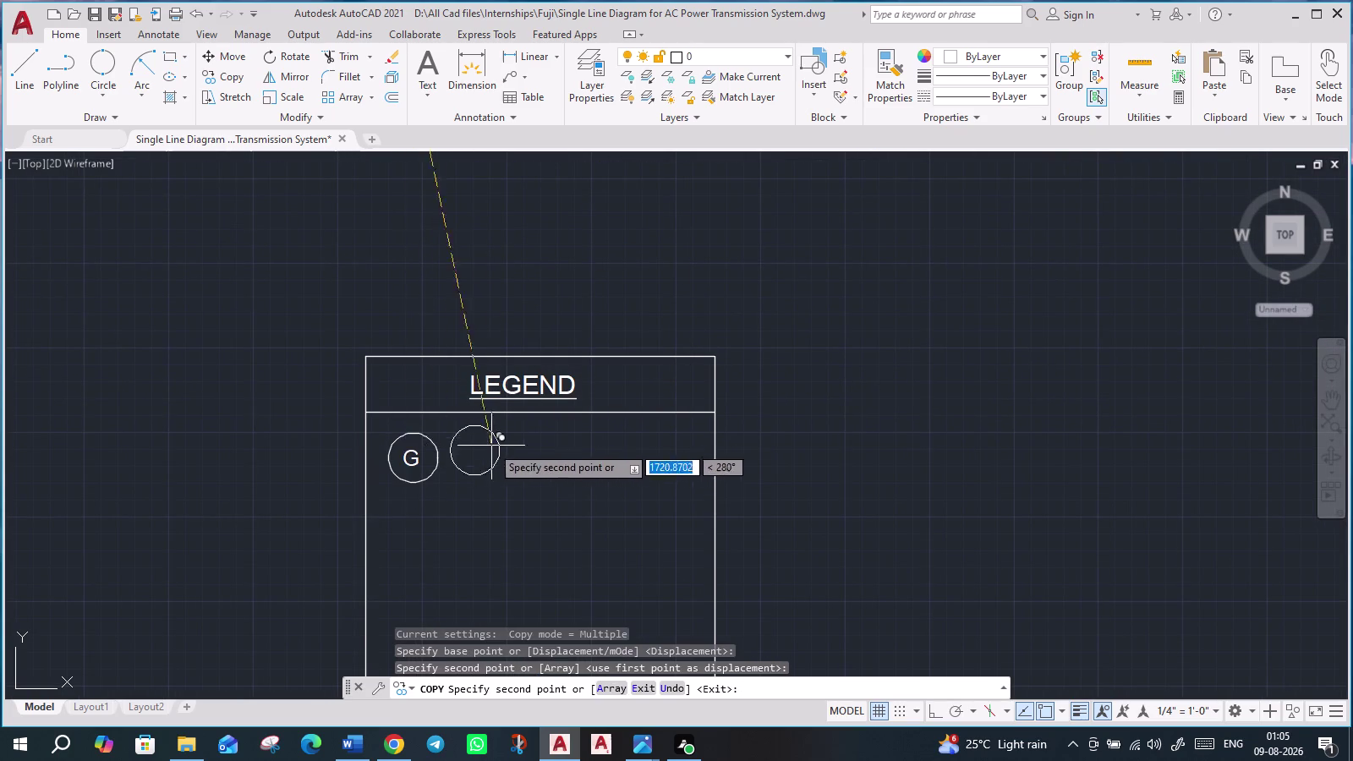